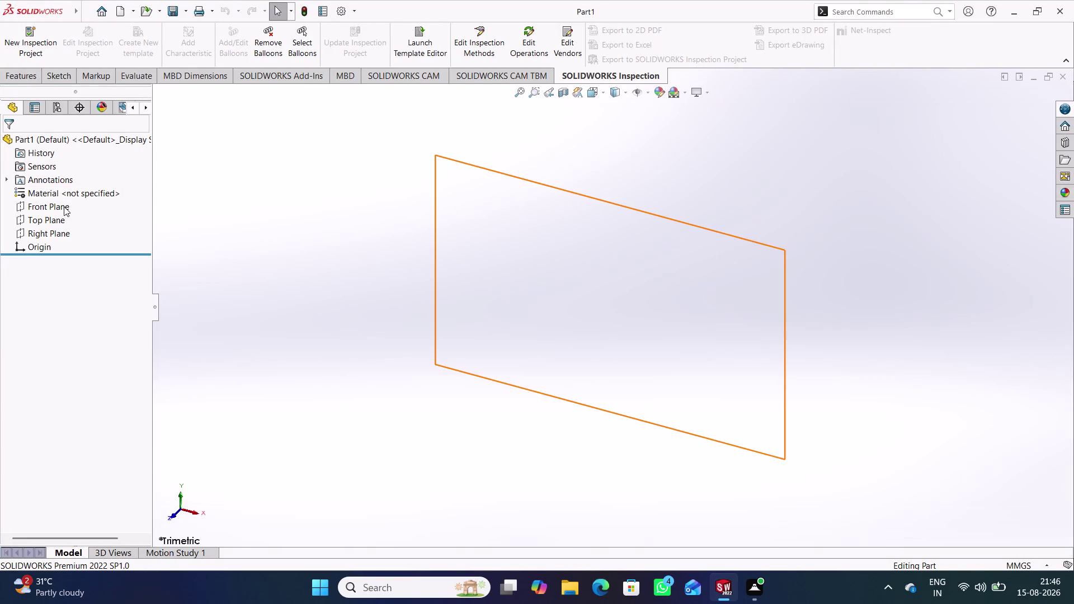
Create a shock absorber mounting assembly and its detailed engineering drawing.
Start a new sketch on the Front Plane with the Line tool ready.
click(63, 206)
click(54, 76)
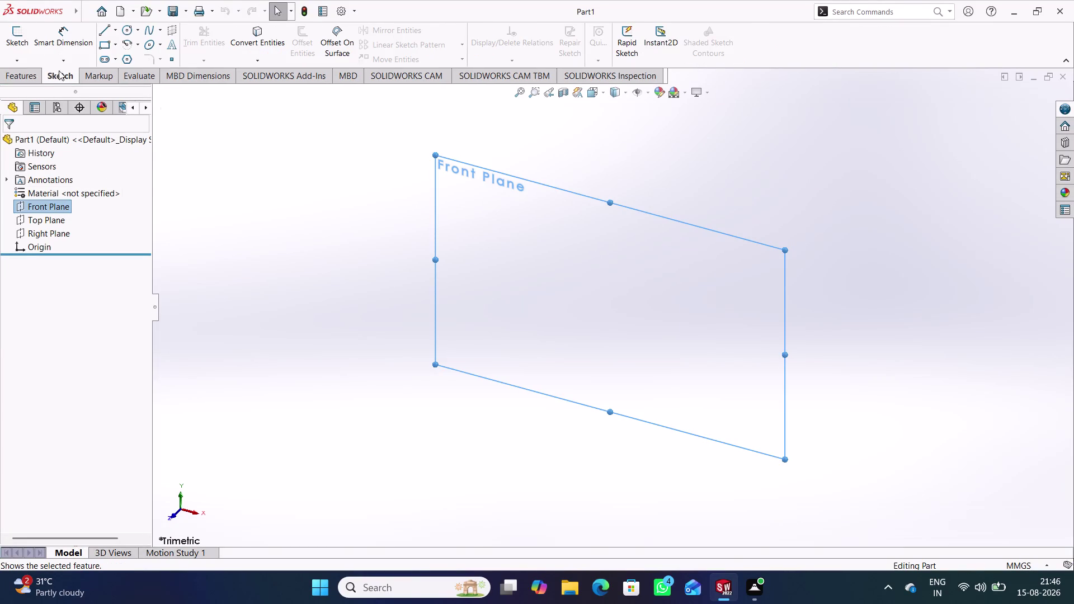
click(14, 44)
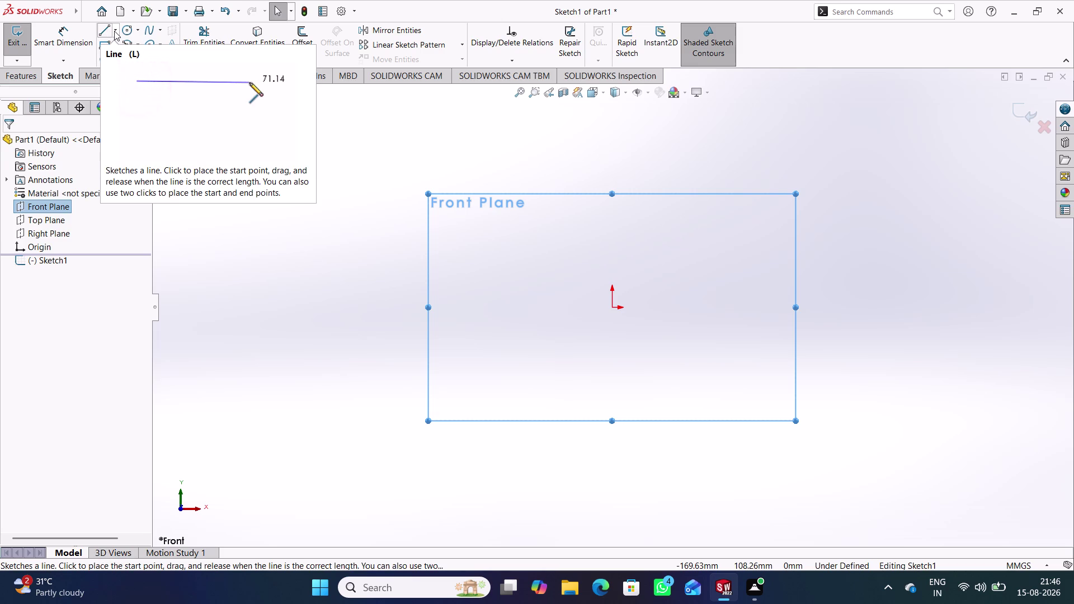
click(98, 35)
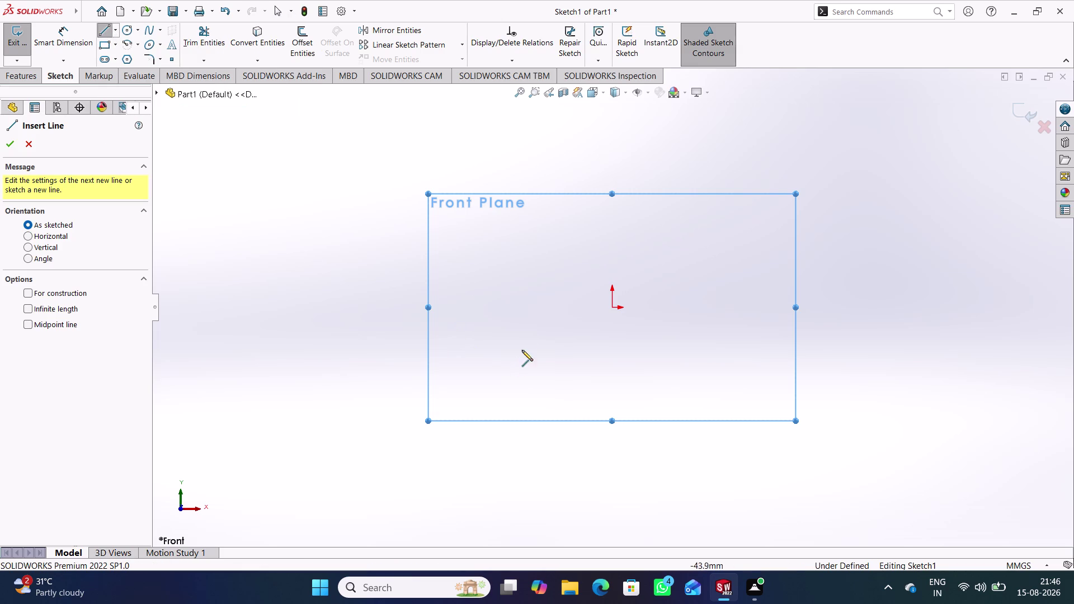
Draw the left arm top, the inner channel walls and base, and the right arm.
click(436, 301)
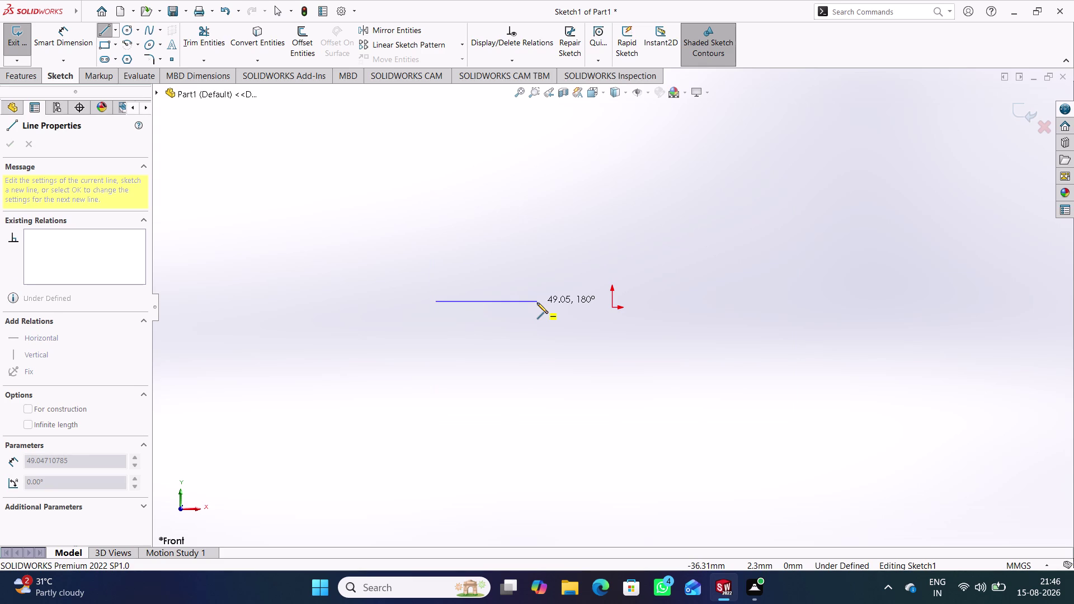
click(537, 303)
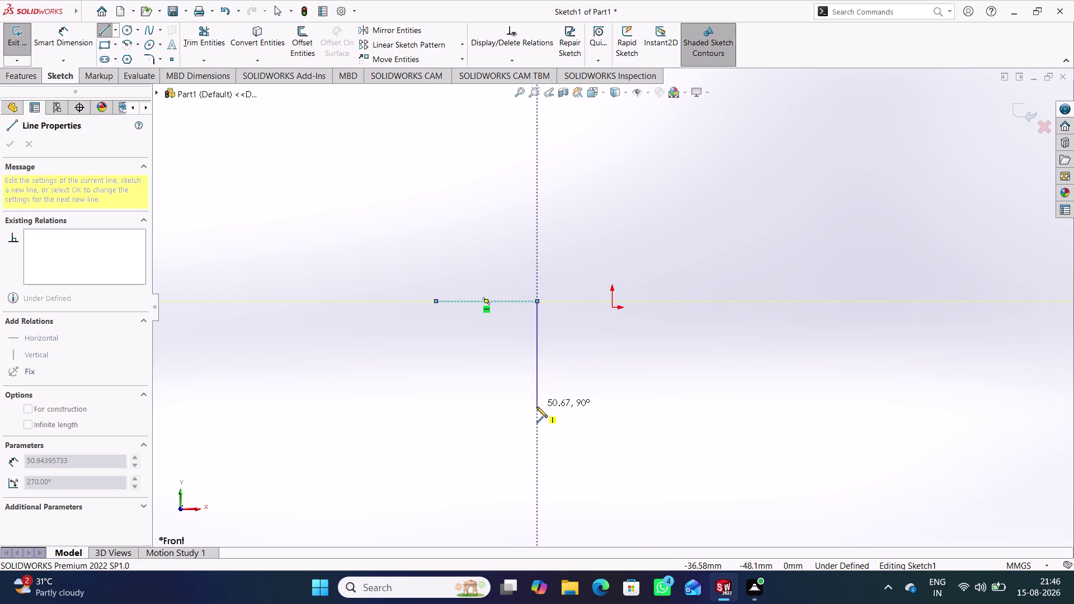
click(536, 407)
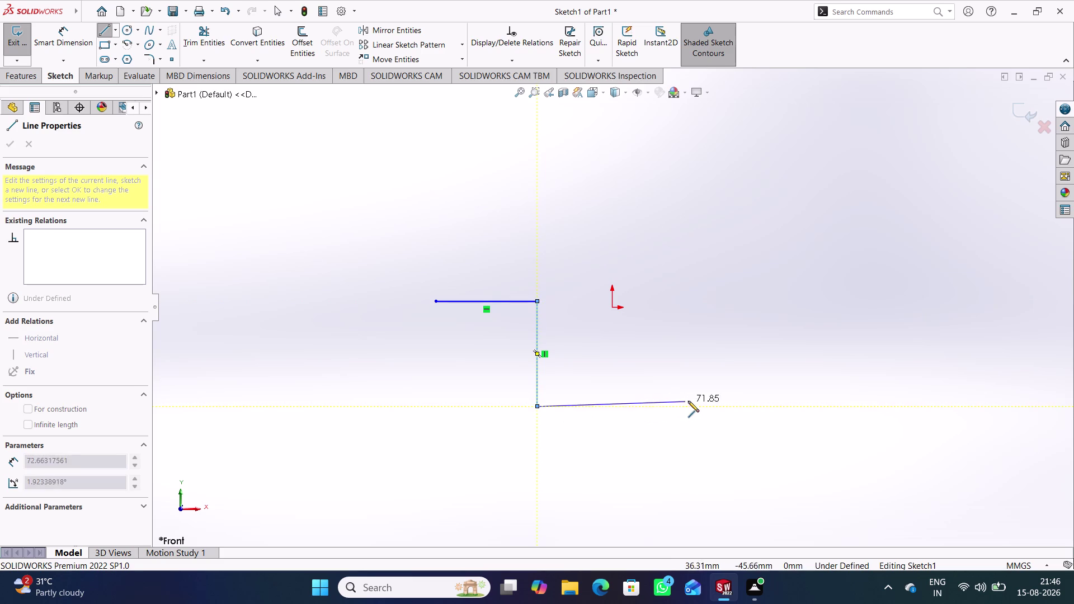
click(694, 408)
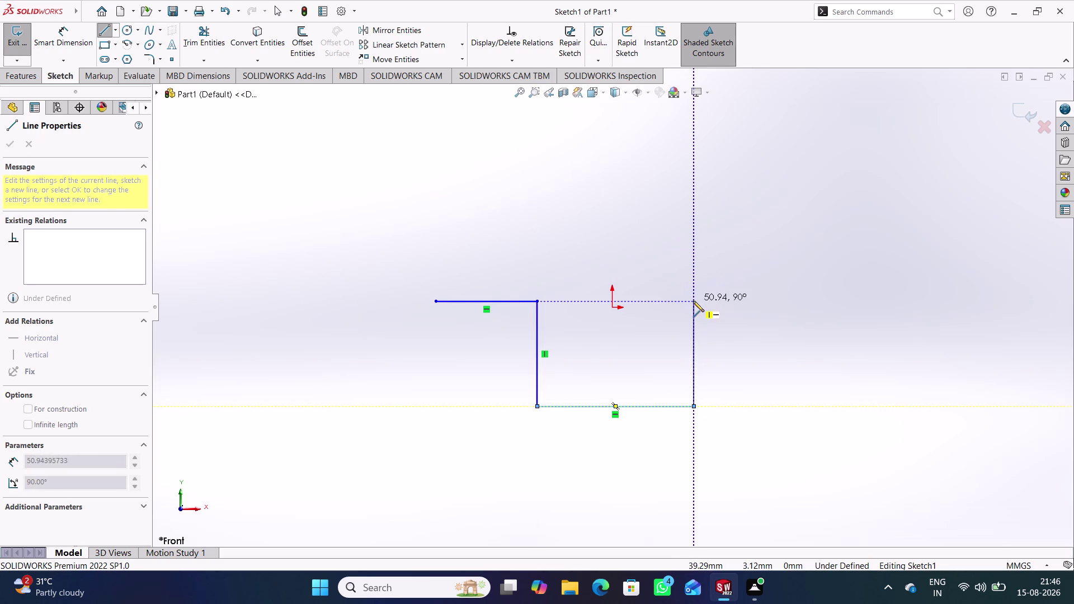
click(694, 301)
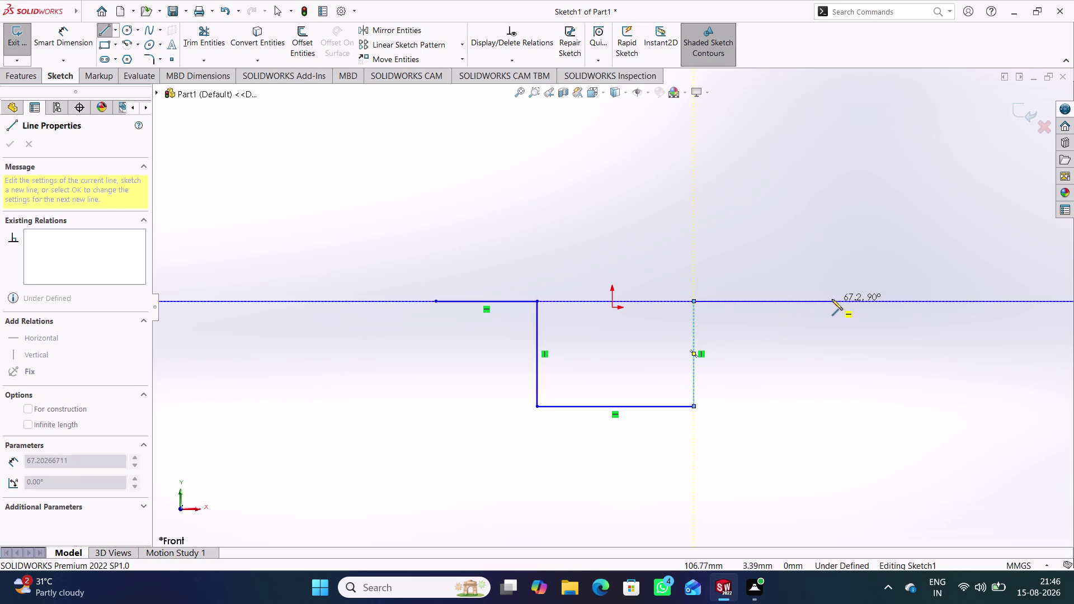
click(816, 298)
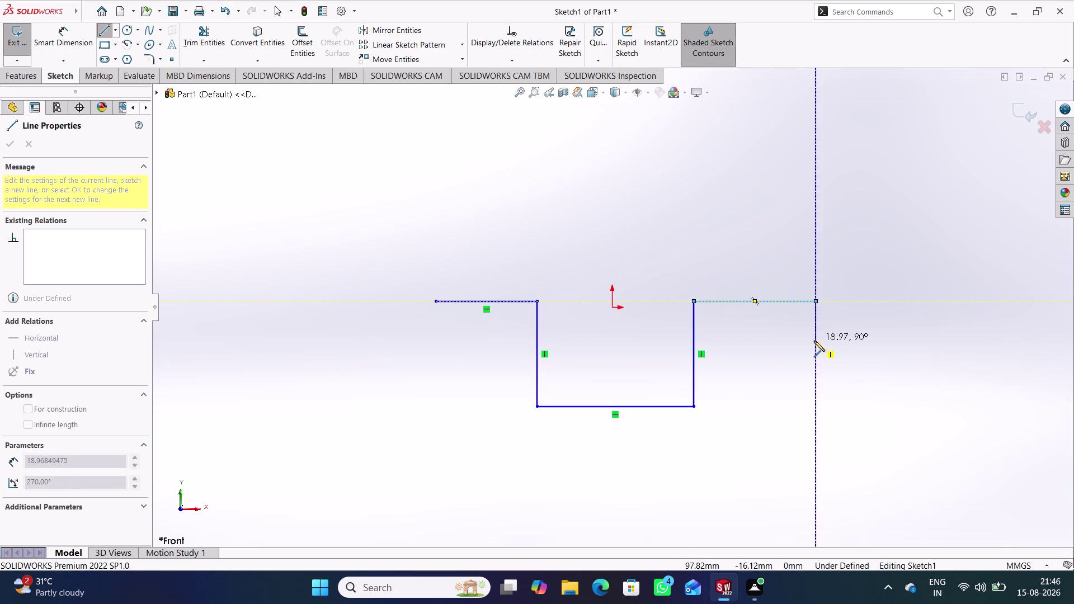
click(815, 330)
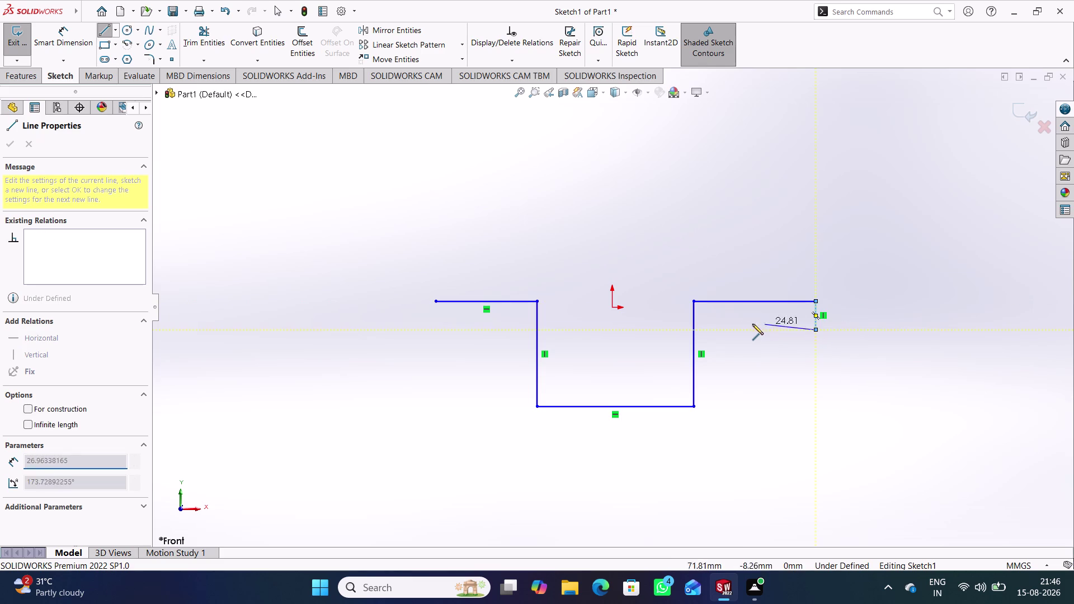
click(728, 328)
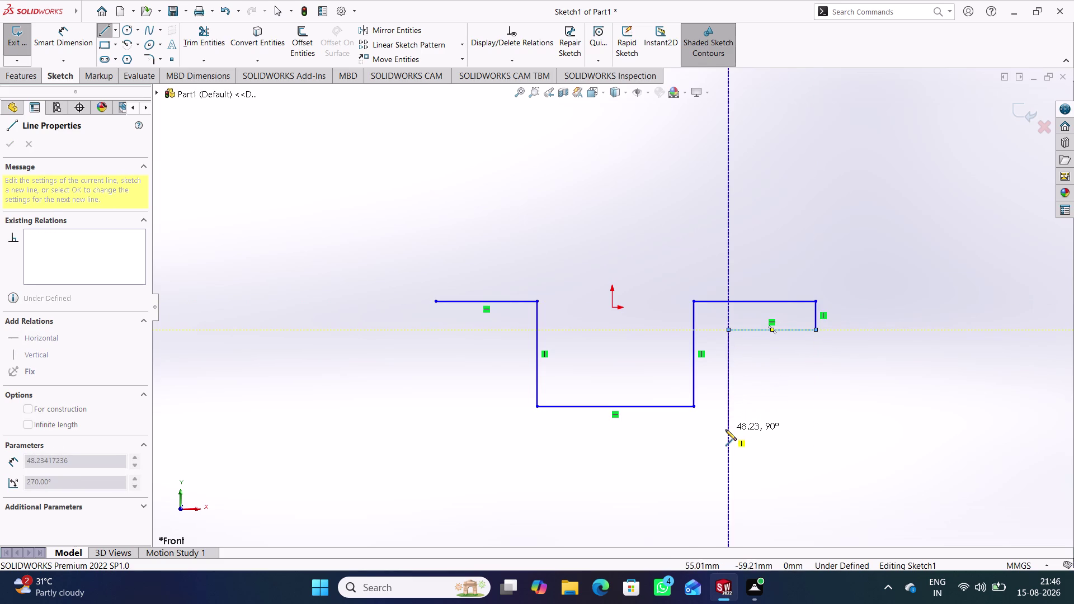
Draw the outer walls, outer base and left arm underside, closing the outline and ending the line chain.
click(726, 430)
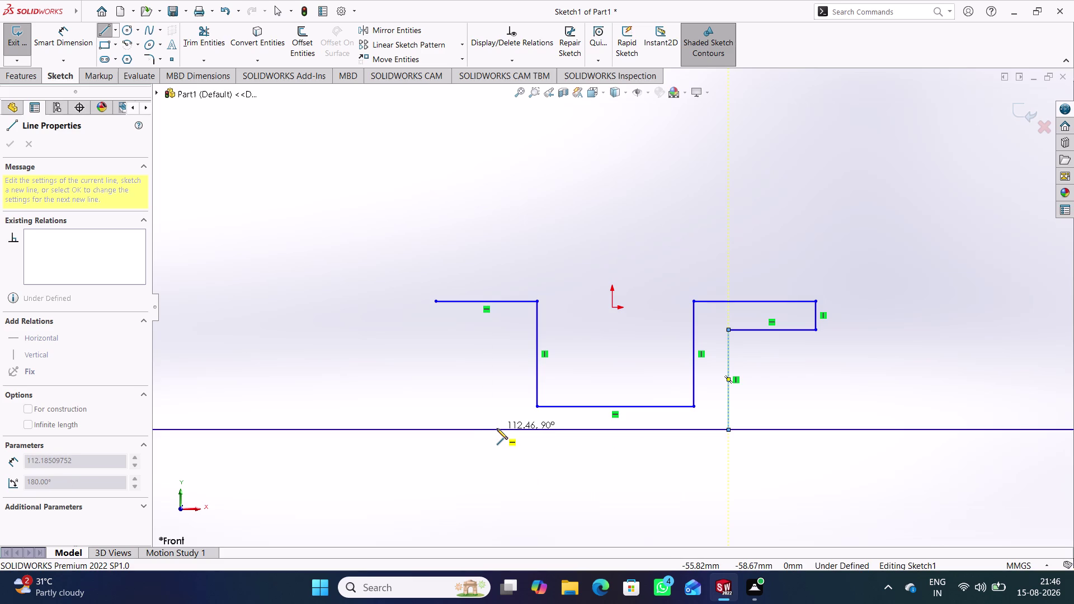
click(502, 428)
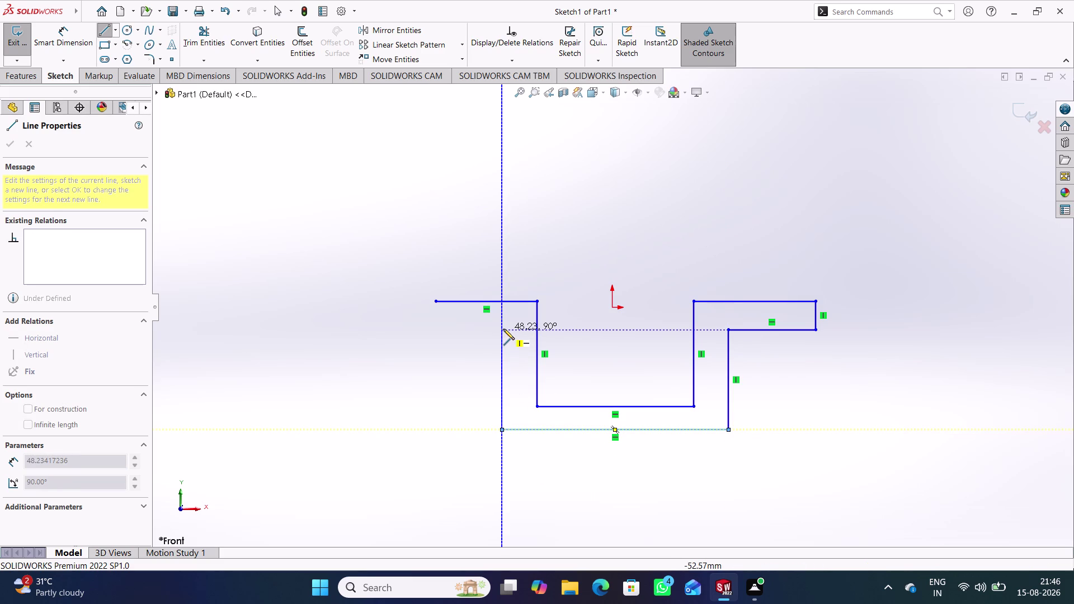
click(503, 329)
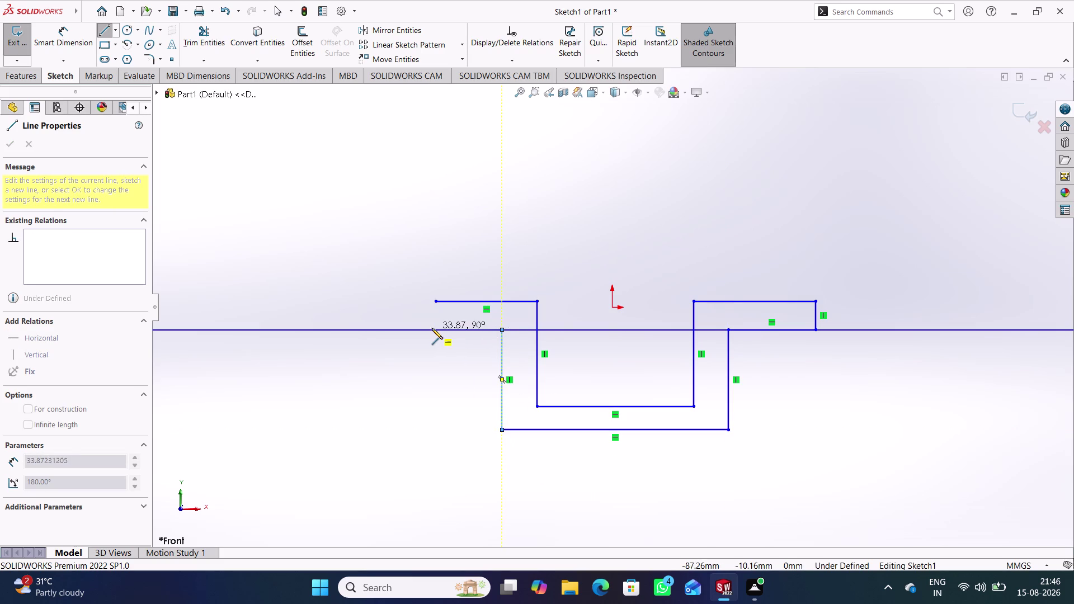
click(436, 329)
click(435, 304)
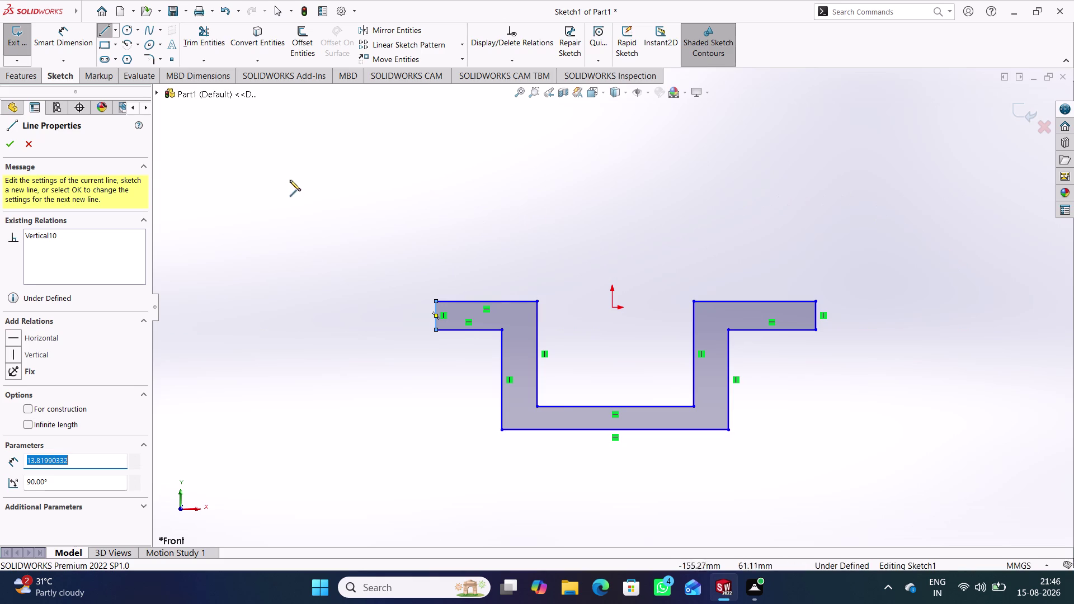
right_click(297, 153)
click(334, 161)
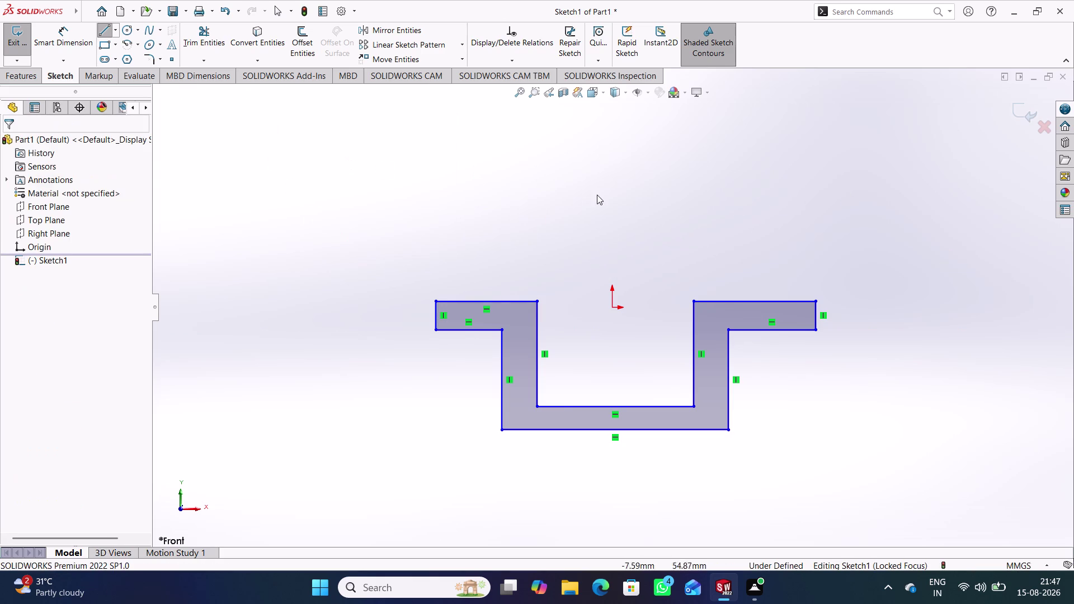
click(597, 194)
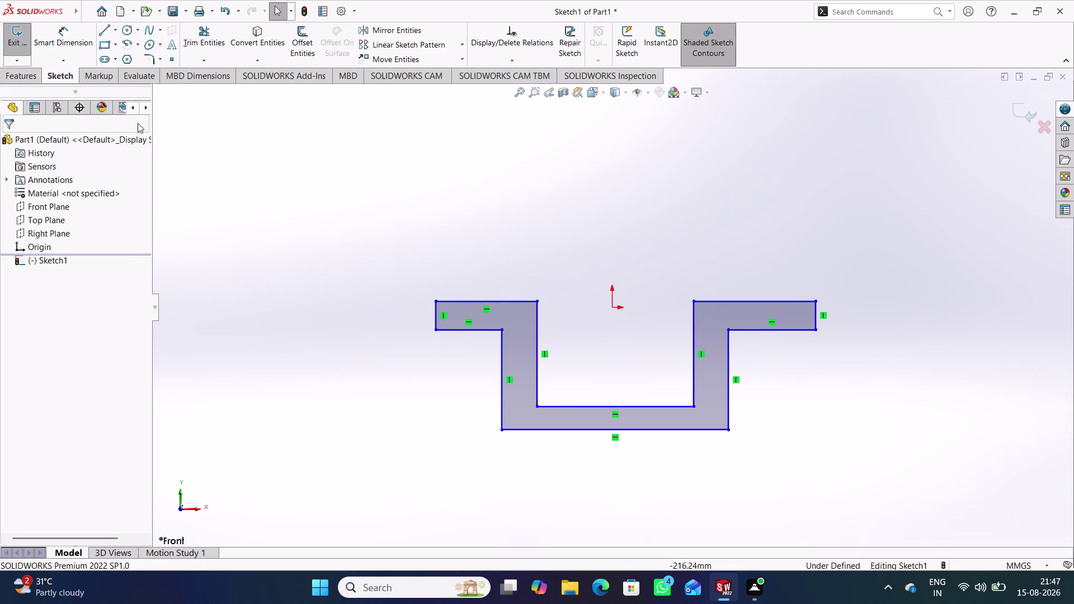
Draw a vertical construction centerline from the origin down past the base.
click(118, 28)
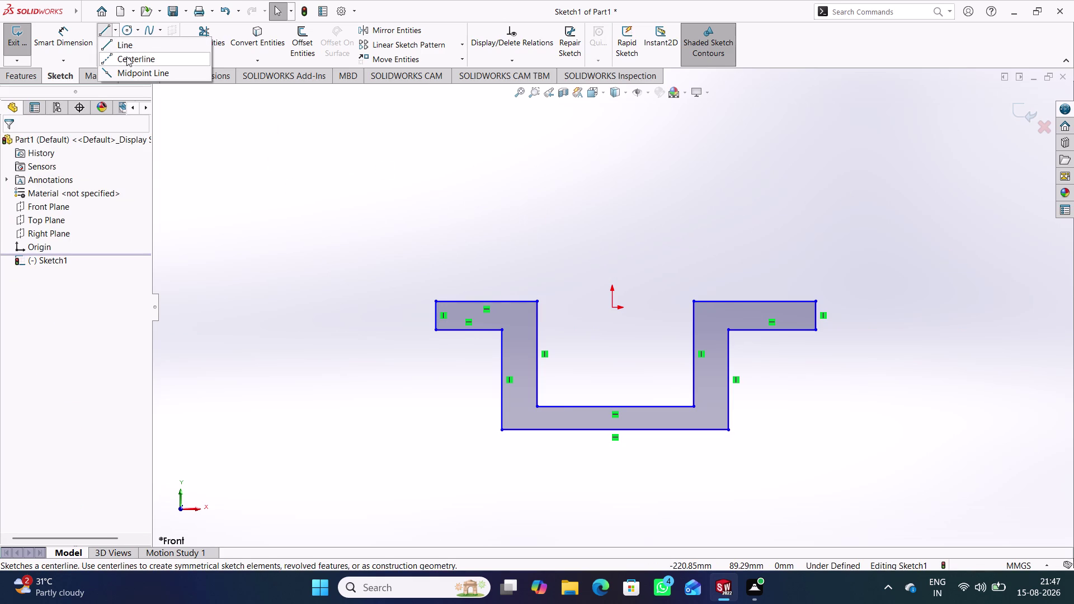
click(126, 57)
click(613, 308)
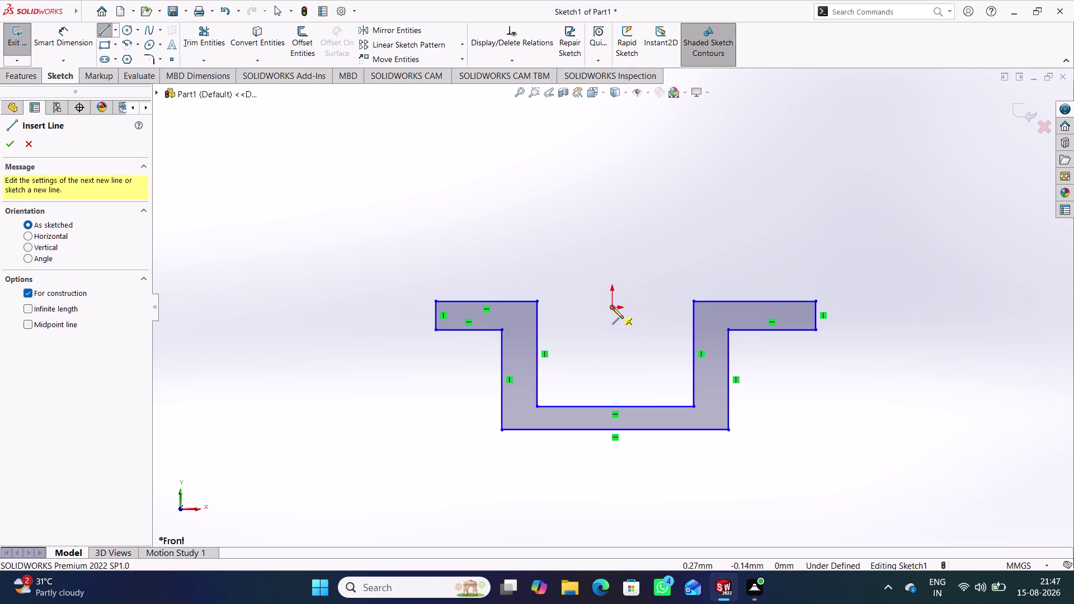
click(614, 507)
right_click(465, 175)
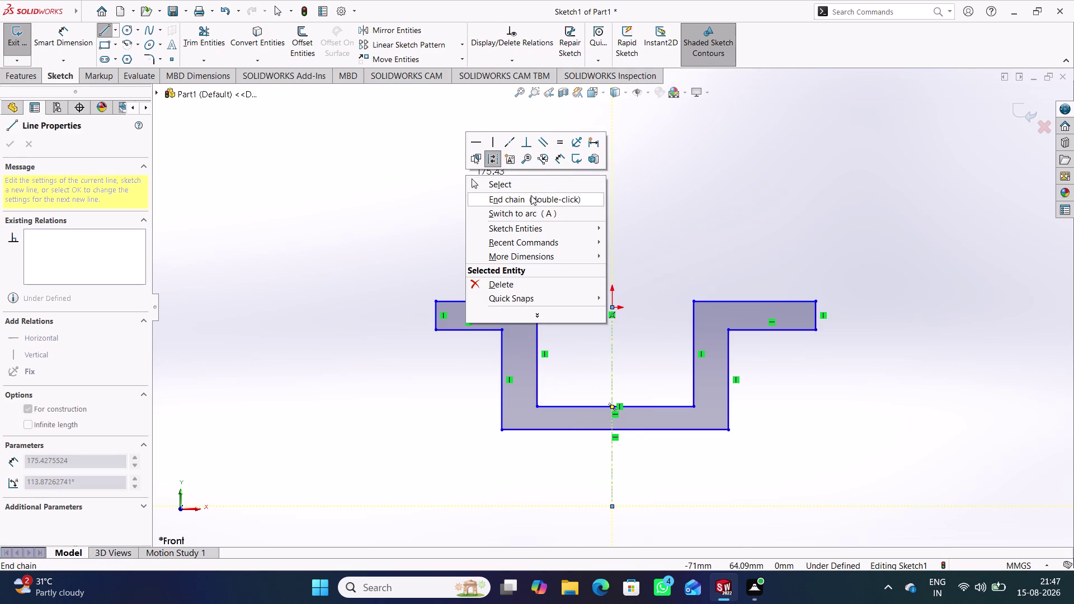
click(528, 189)
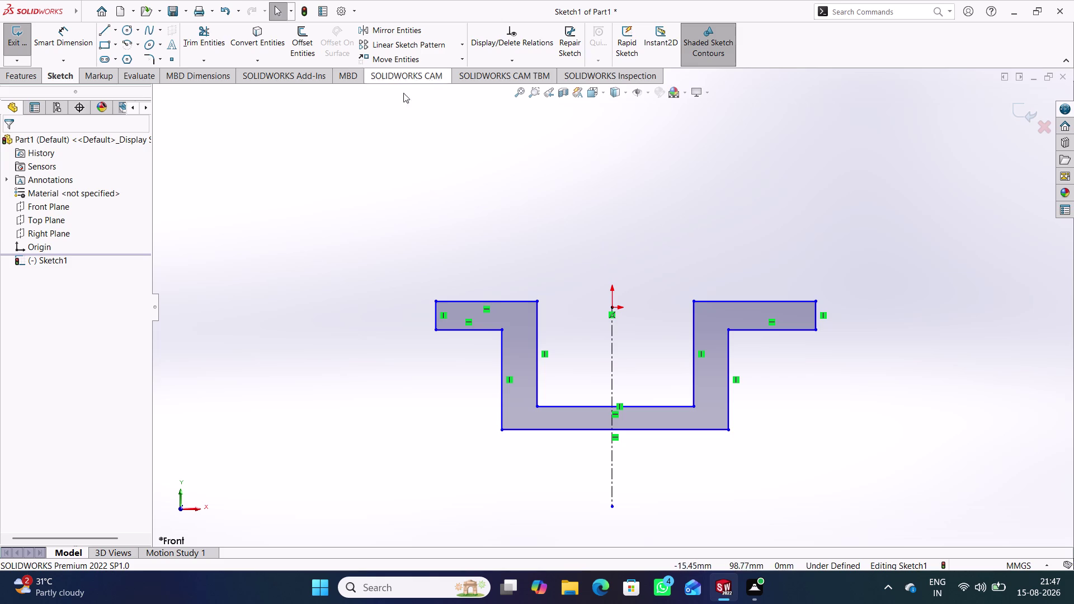
right_drag(377, 382, 400, 218)
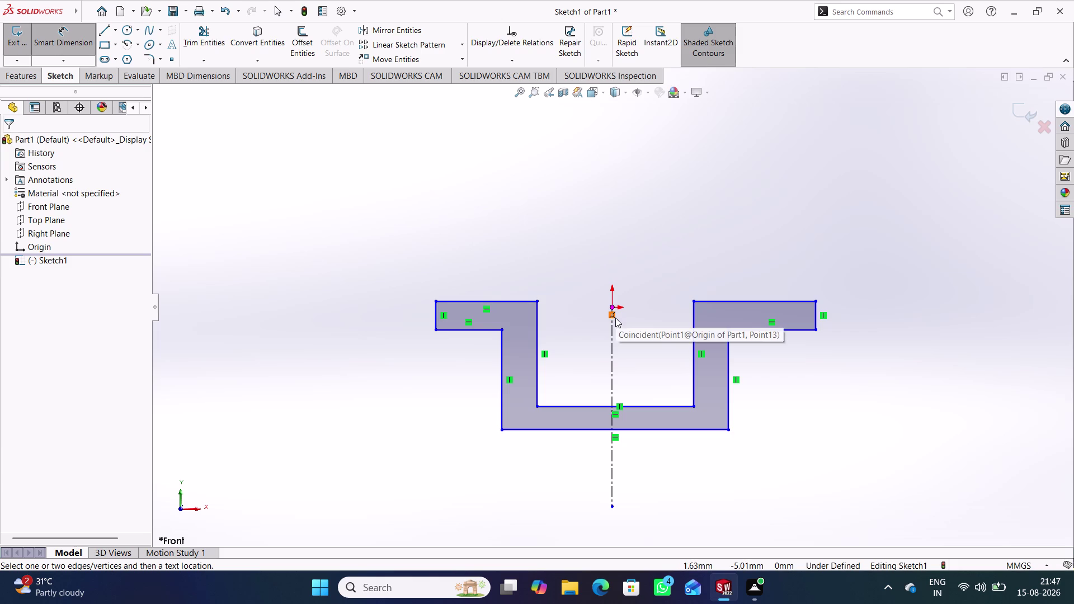
Dimension the overall profile height to 238 mm.
click(718, 433)
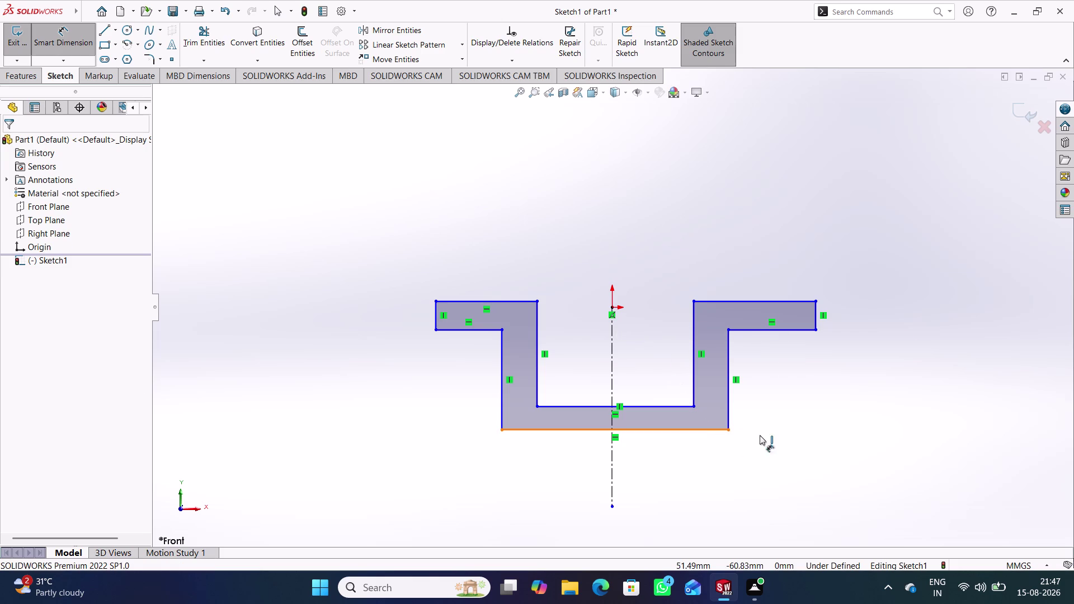
click(807, 302)
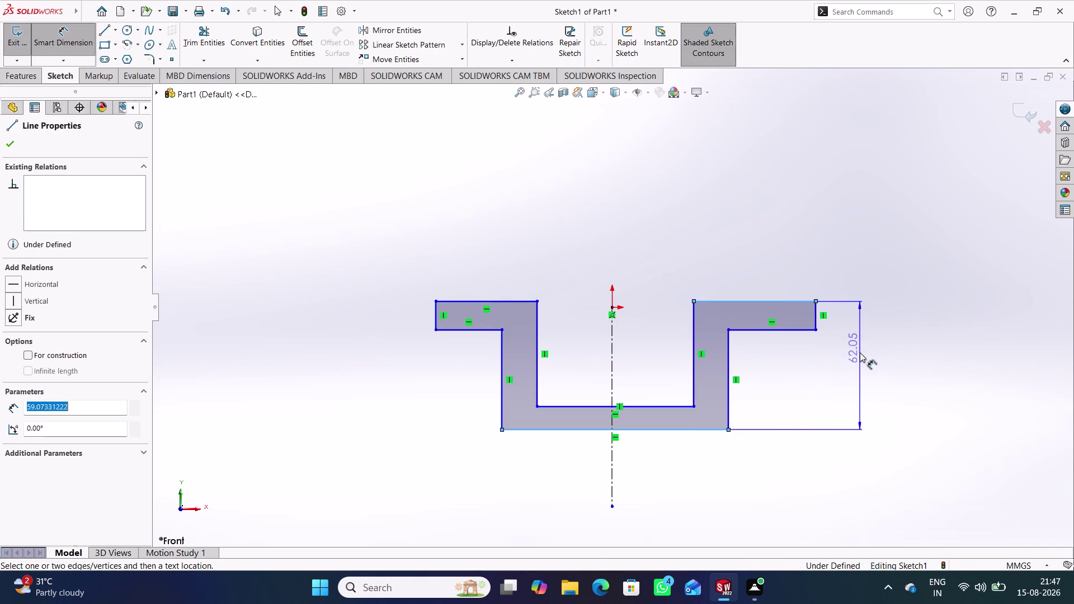
click(858, 353)
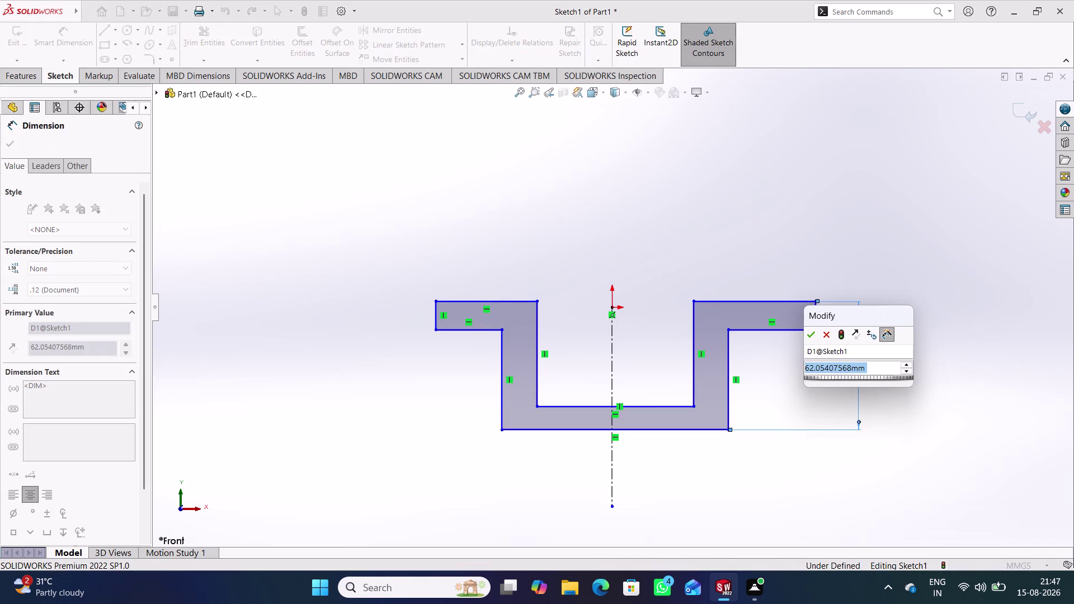
text(238)
key(Return)
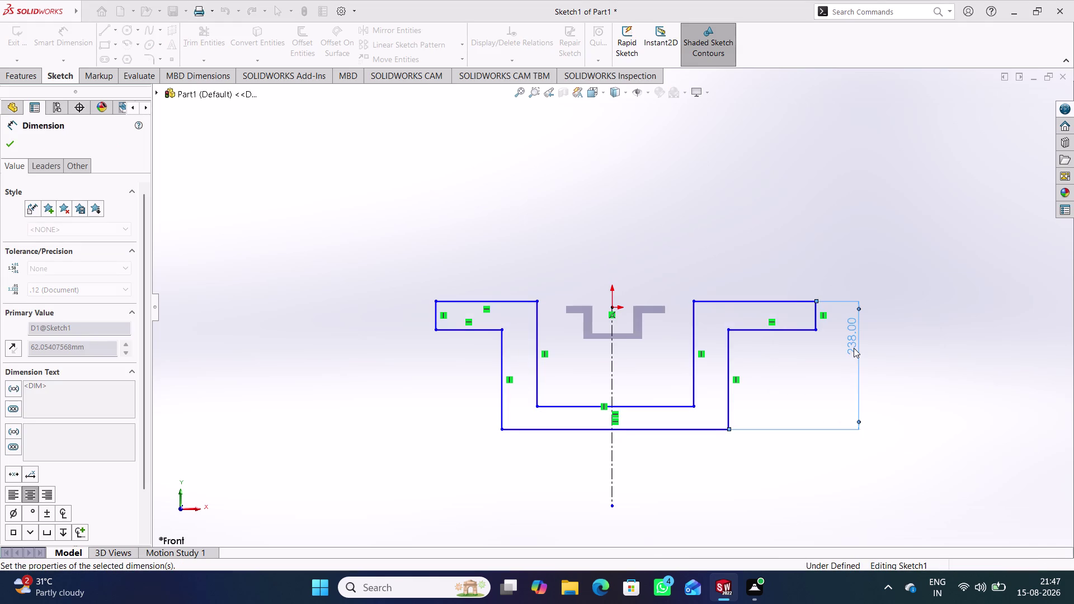
click(913, 394)
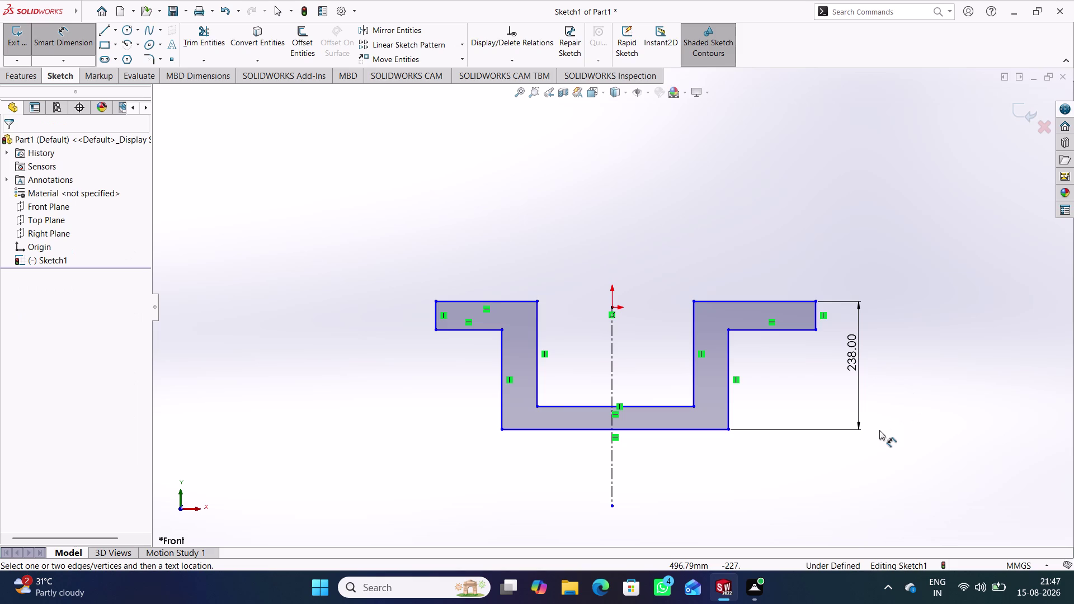
Set the inner channel width dimension to 375 mm.
click(580, 404)
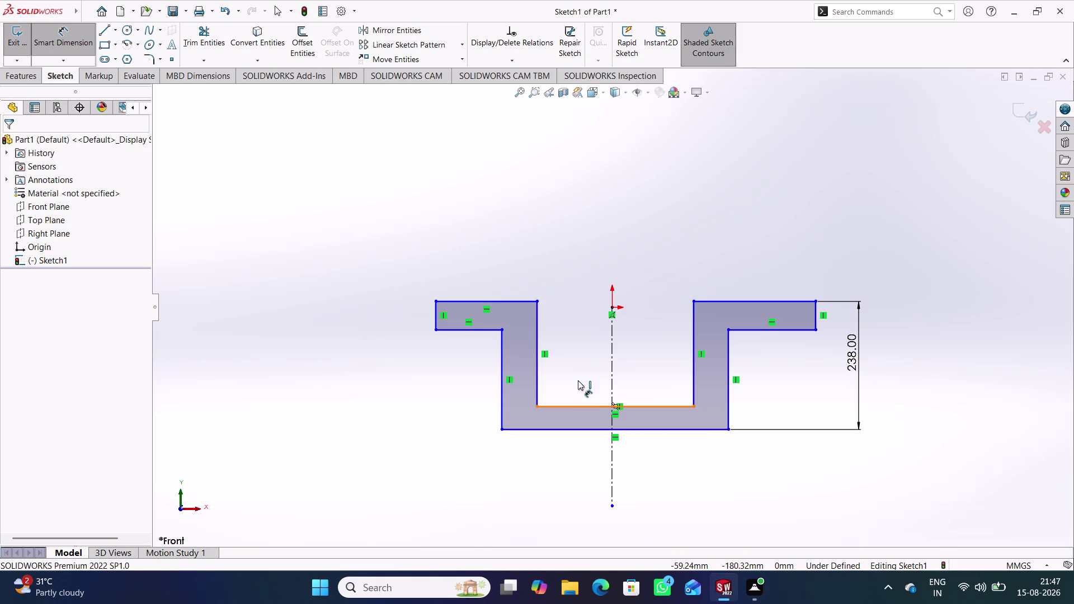
click(606, 232)
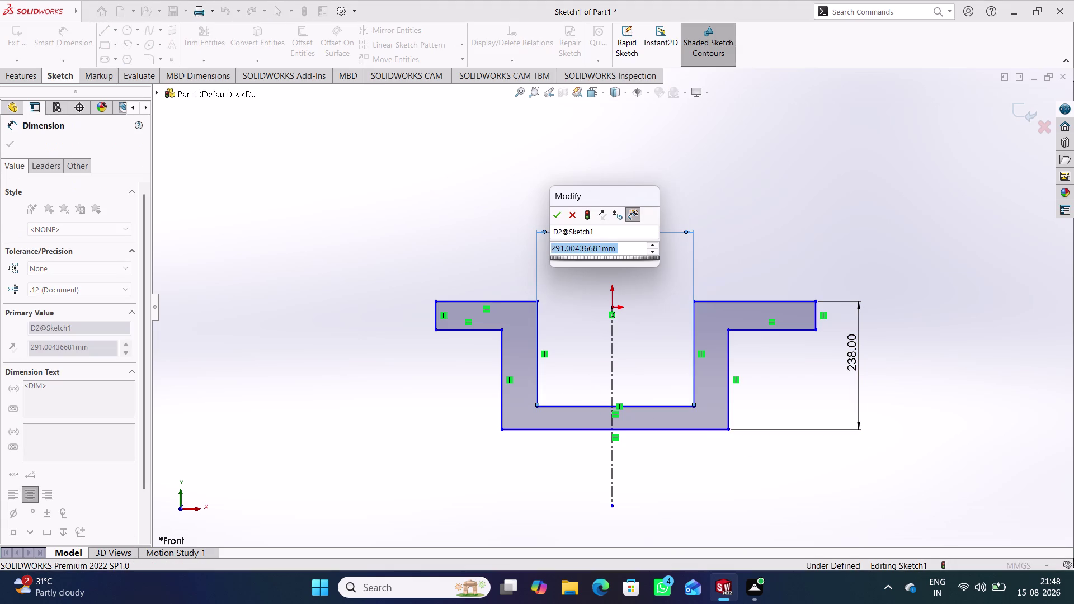
text(375)
key(Return)
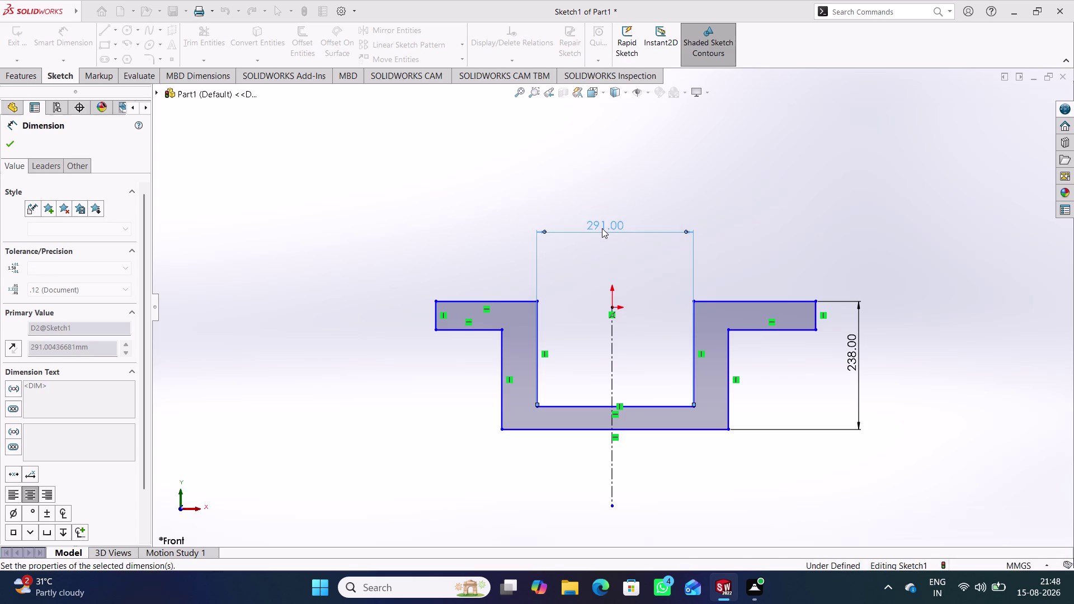
click(878, 223)
Drag the right outer wall outward to match the left wall.
right_drag(896, 259, 897, 132)
drag(727, 378, 761, 380)
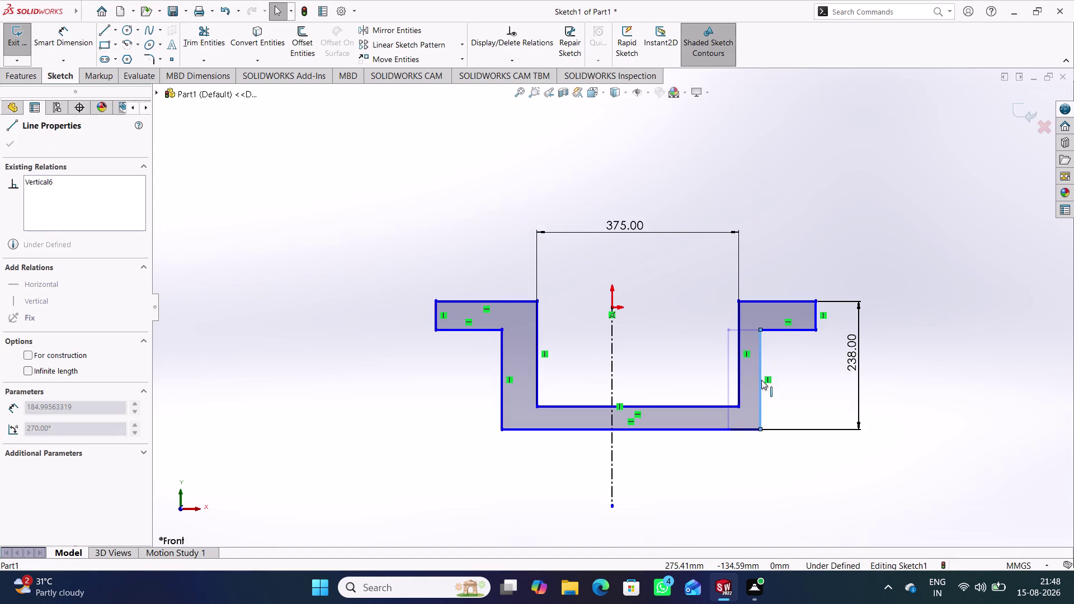
drag(761, 379, 772, 382)
click(959, 344)
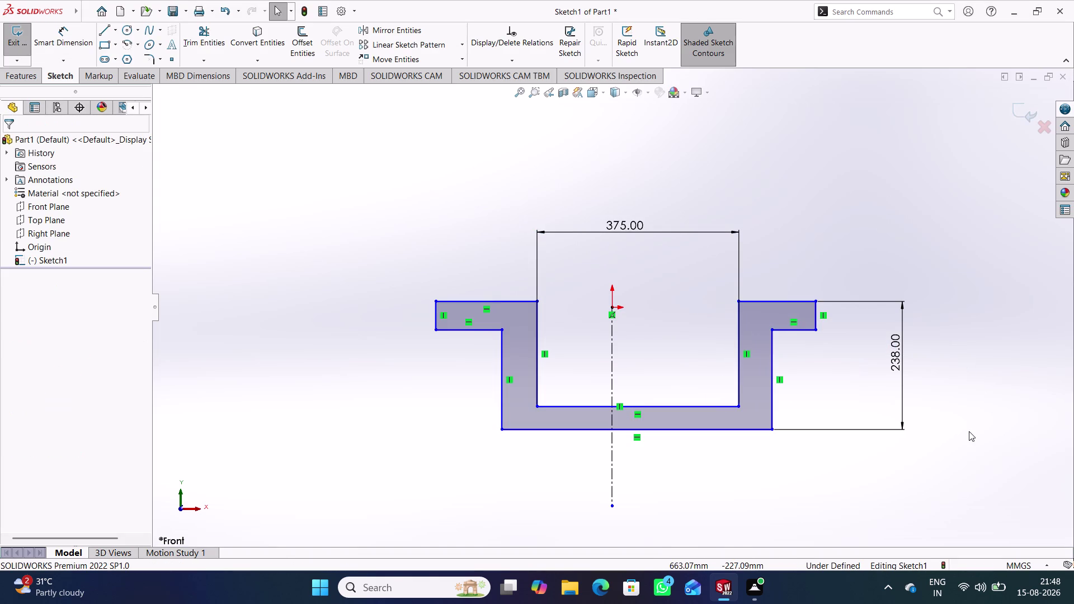
click(741, 369)
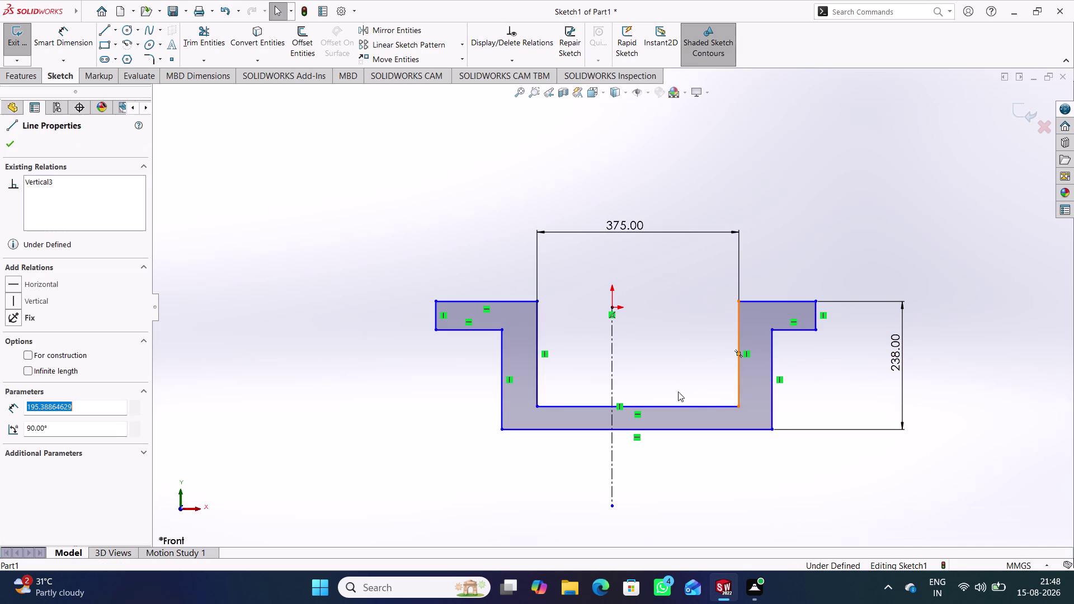
Make the two inner walls symmetric about the centerline.
click(612, 347)
click(539, 376)
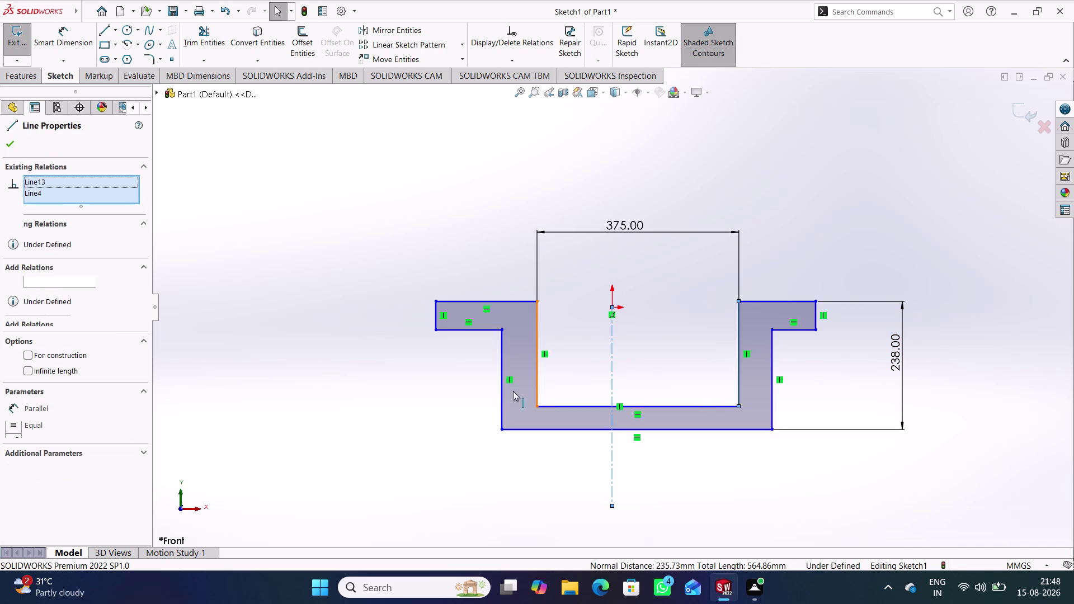
click(52, 436)
click(325, 349)
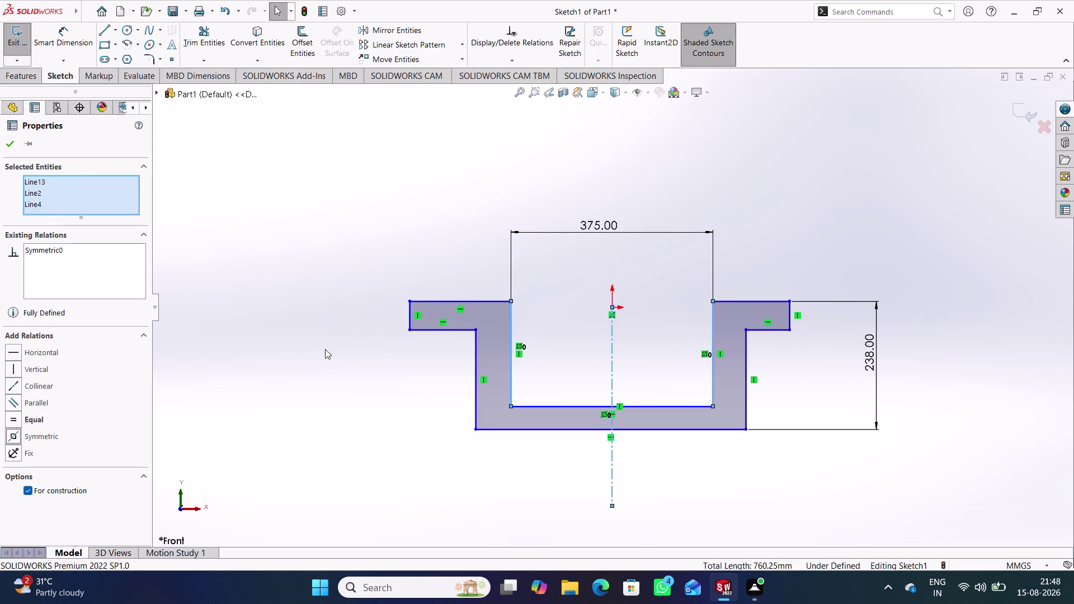
Make the two outer walls symmetric about the centerline.
click(473, 356)
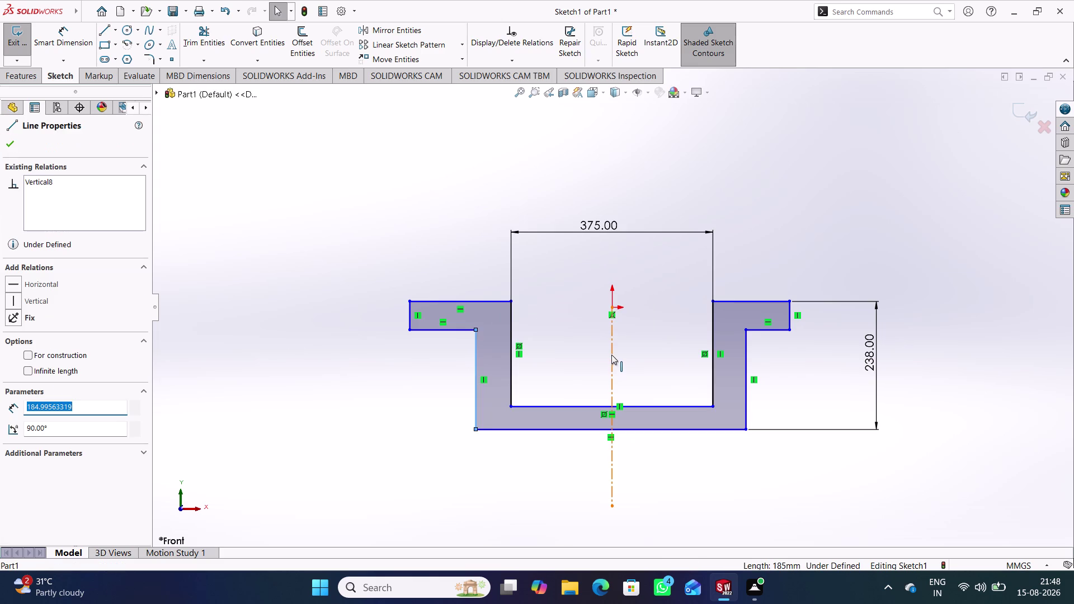
click(611, 355)
click(744, 371)
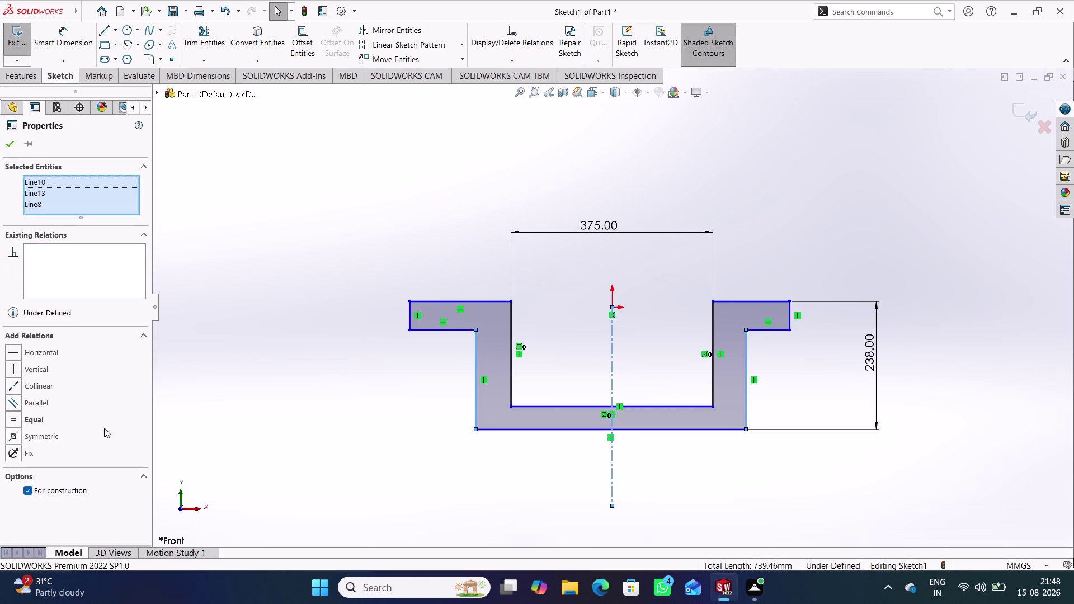
click(58, 437)
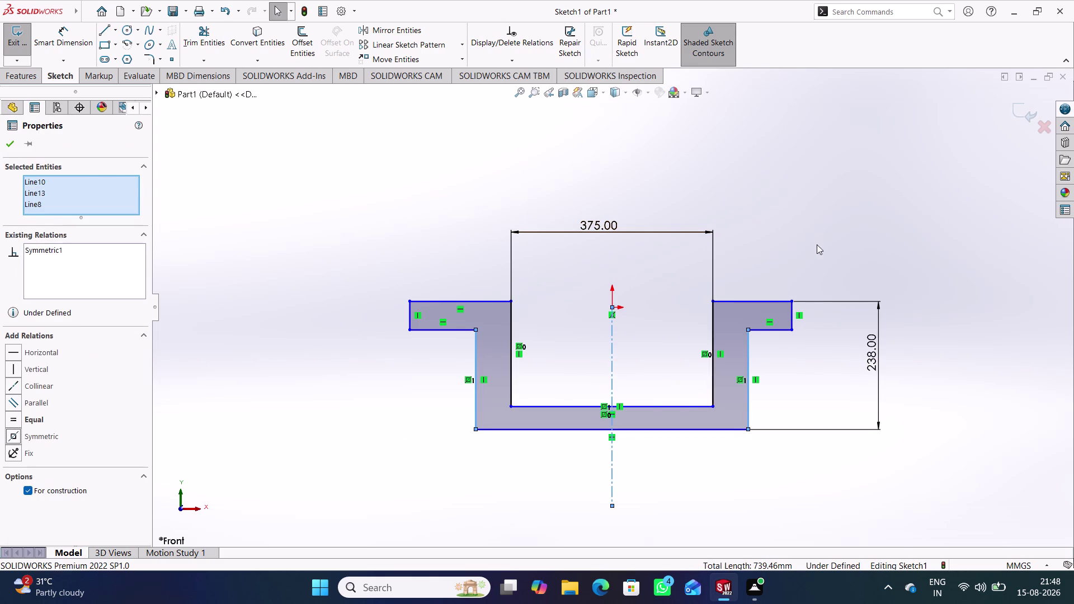
click(855, 238)
Make the two arm end lines symmetric about the centerline.
click(791, 308)
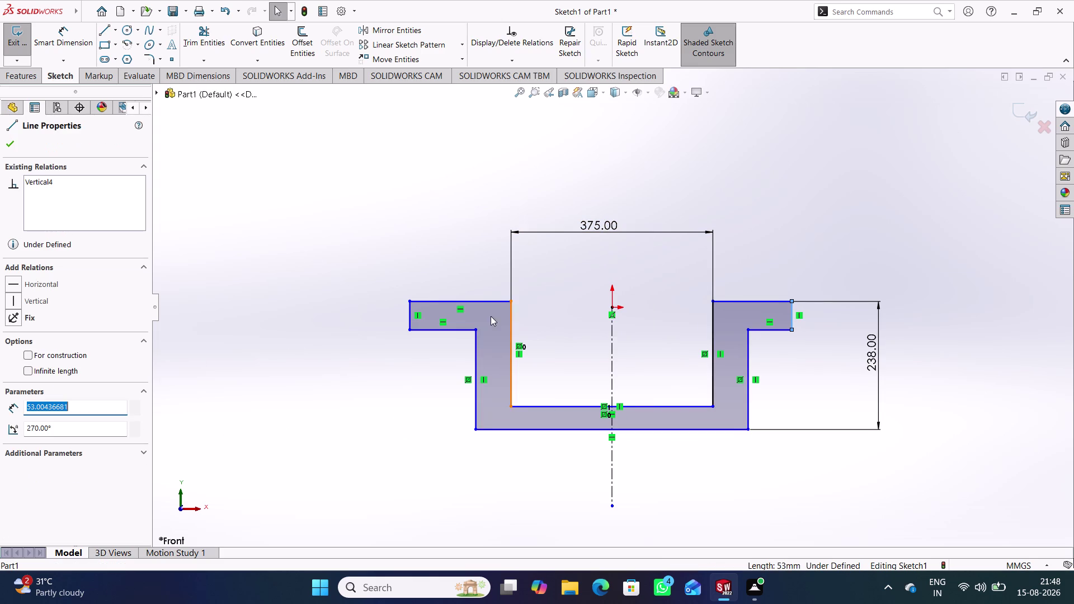
click(410, 314)
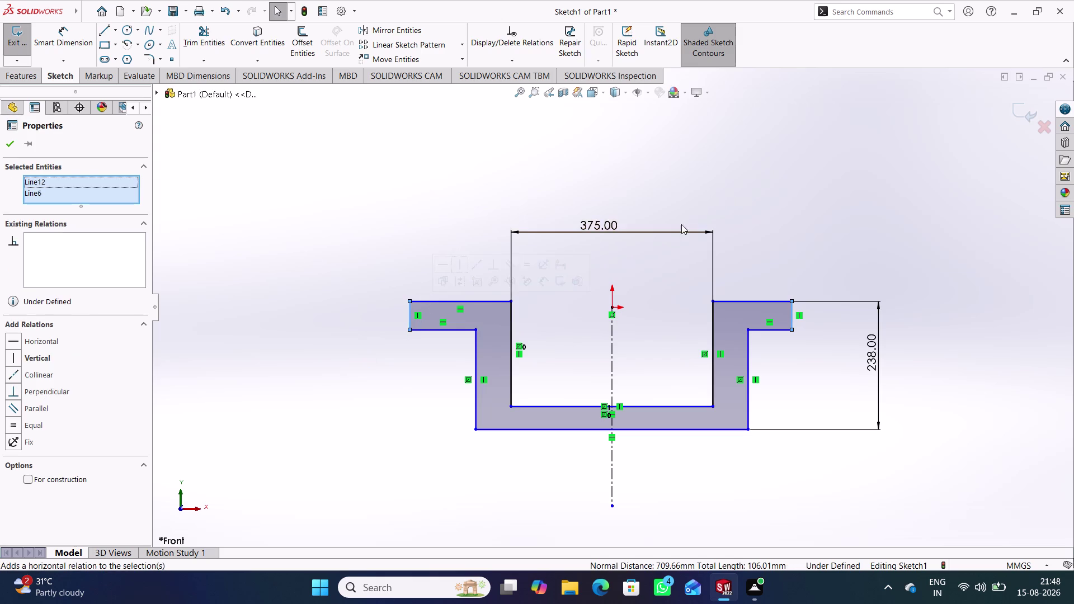
right_click(841, 172)
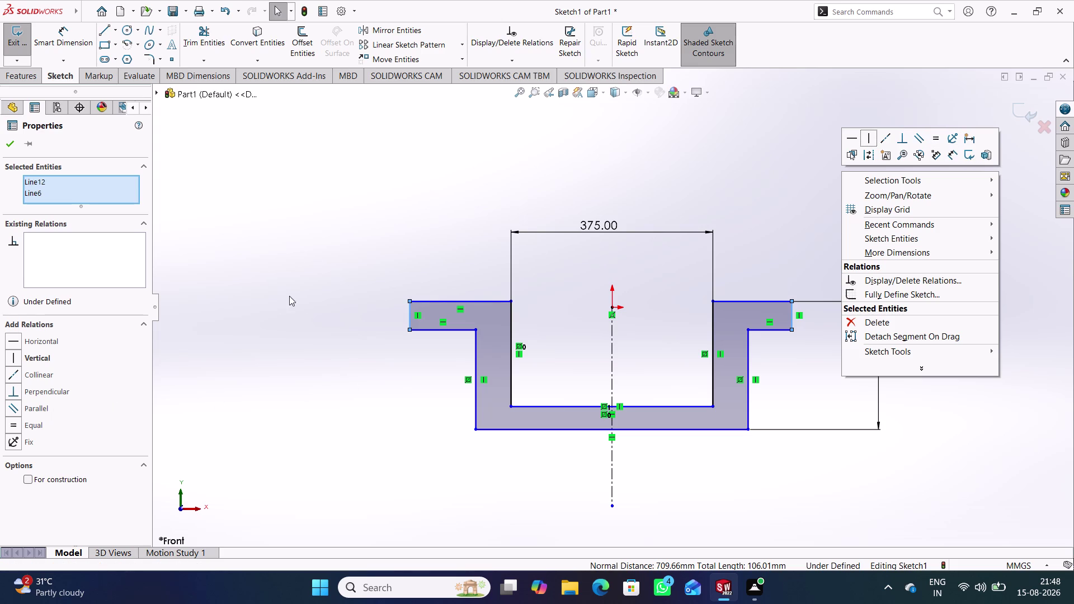
click(307, 296)
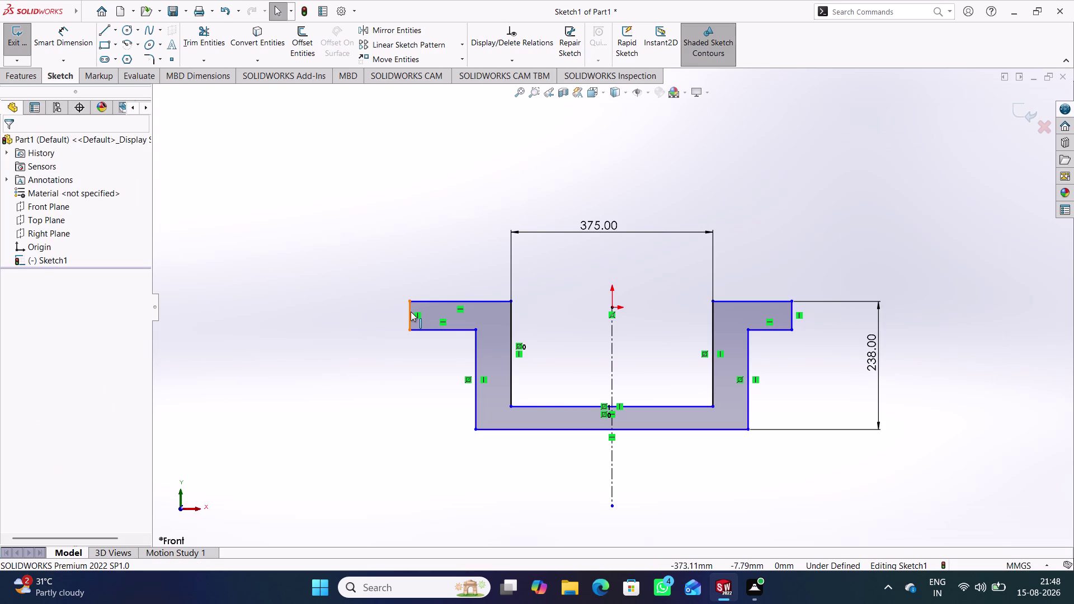
click(410, 312)
click(611, 330)
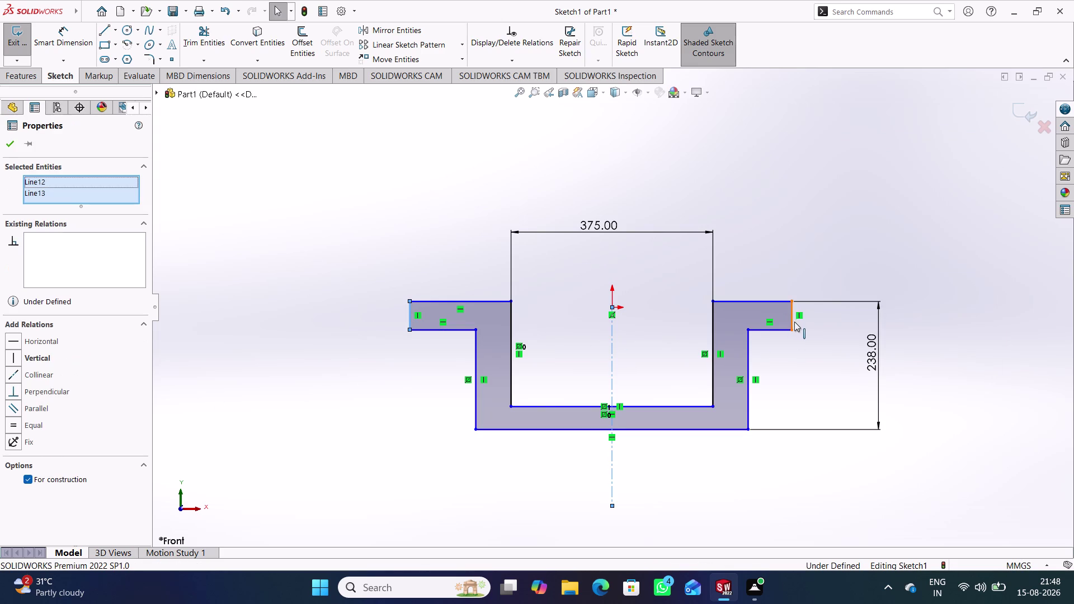
click(794, 323)
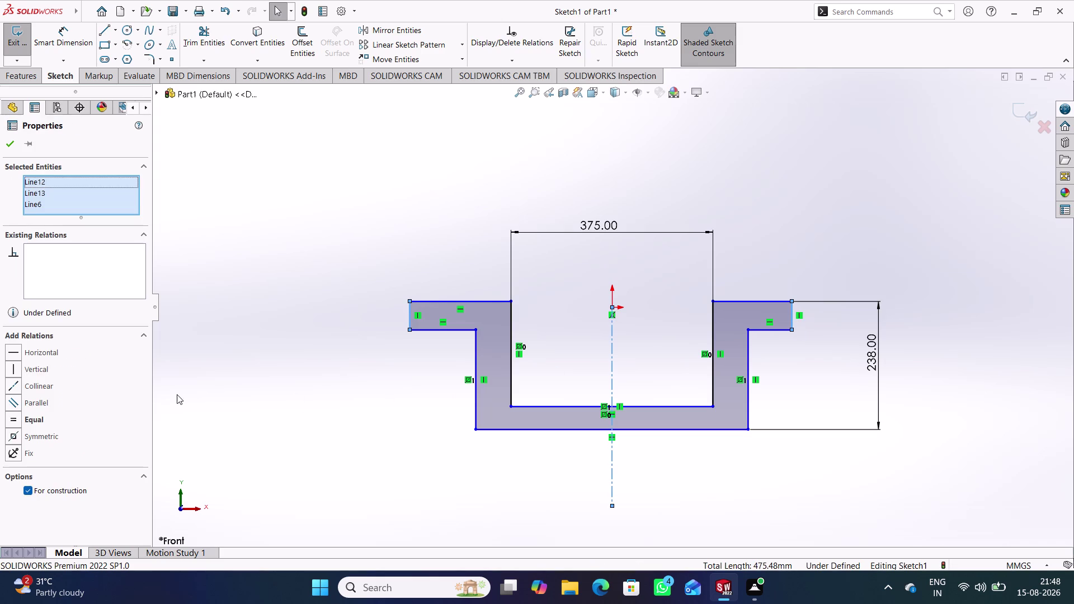
click(55, 436)
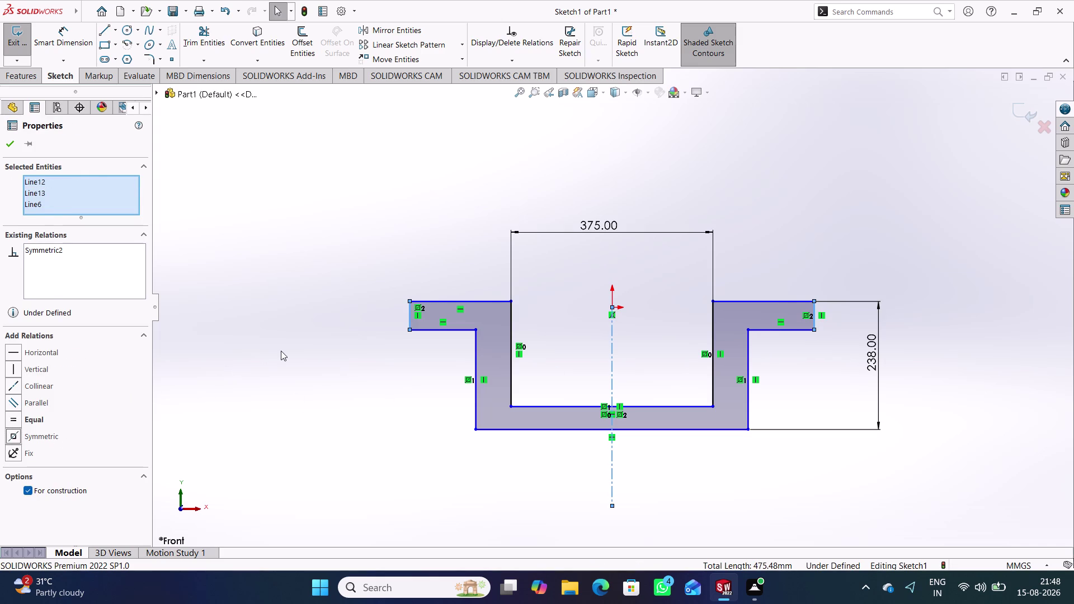
click(281, 351)
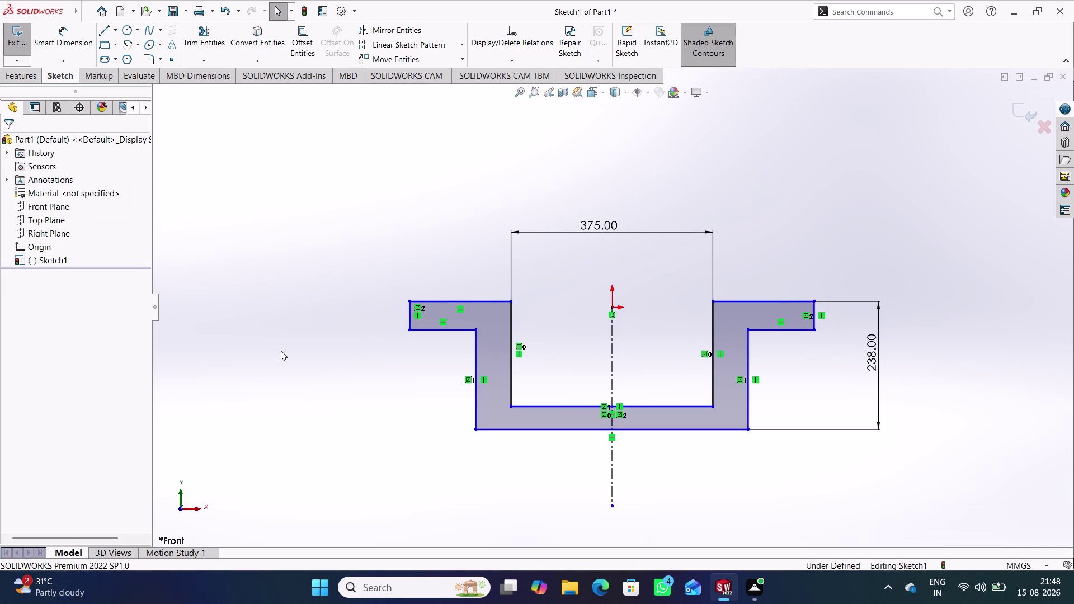
right_drag(352, 434, 364, 256)
click(409, 317)
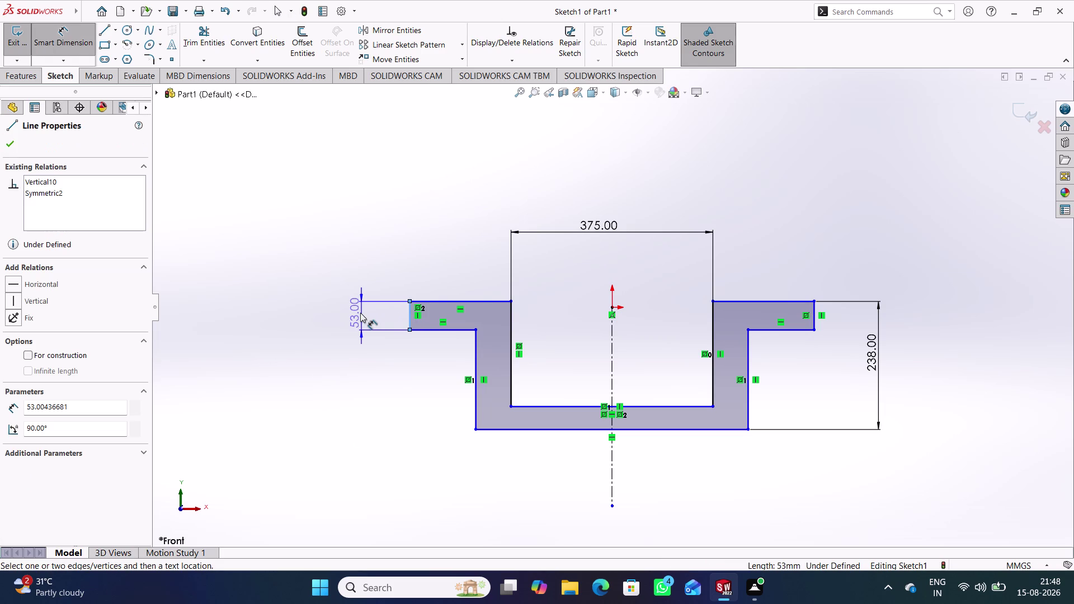
Dimension the left arm's end line to 30 mm.
click(360, 314)
text(30)
key(Return)
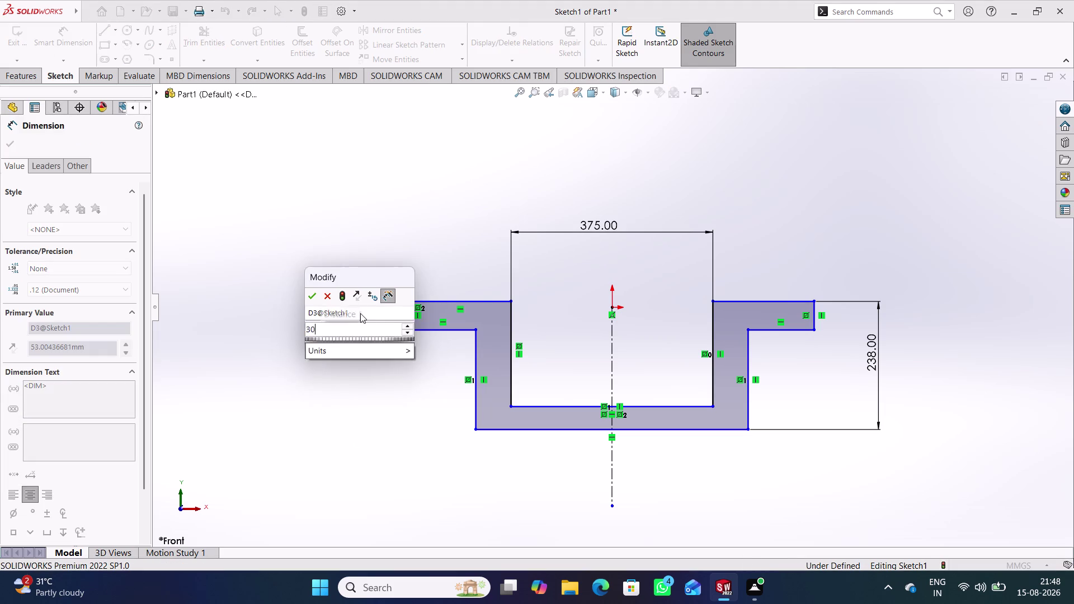
click(758, 476)
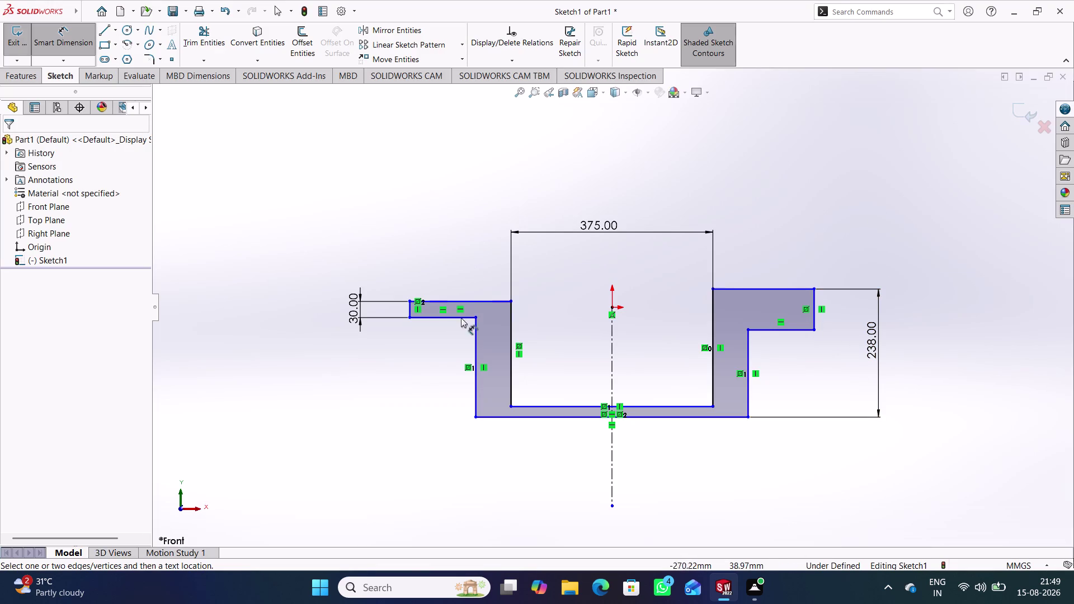
right_drag(421, 440, 453, 181)
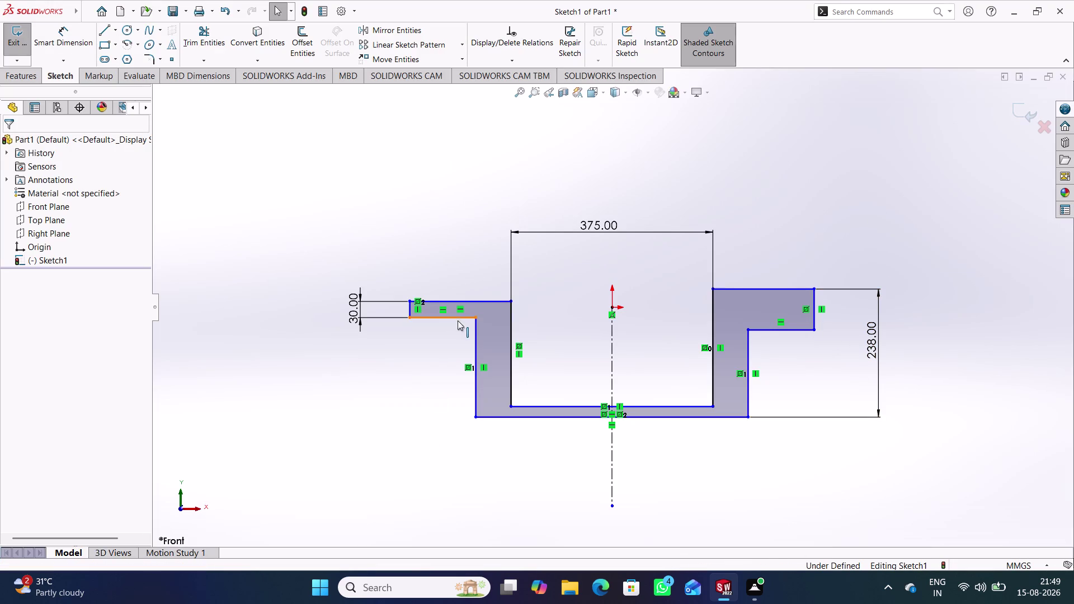
Align the left inner wall's top point horizontally with the origin.
drag(482, 302, 482, 239)
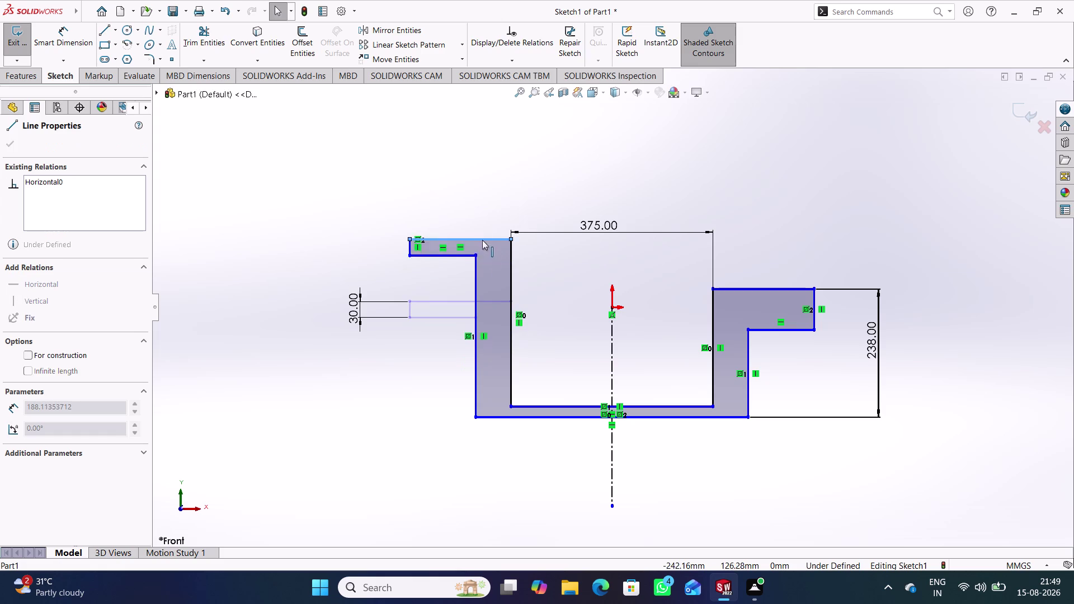
drag(481, 239, 495, 302)
click(466, 195)
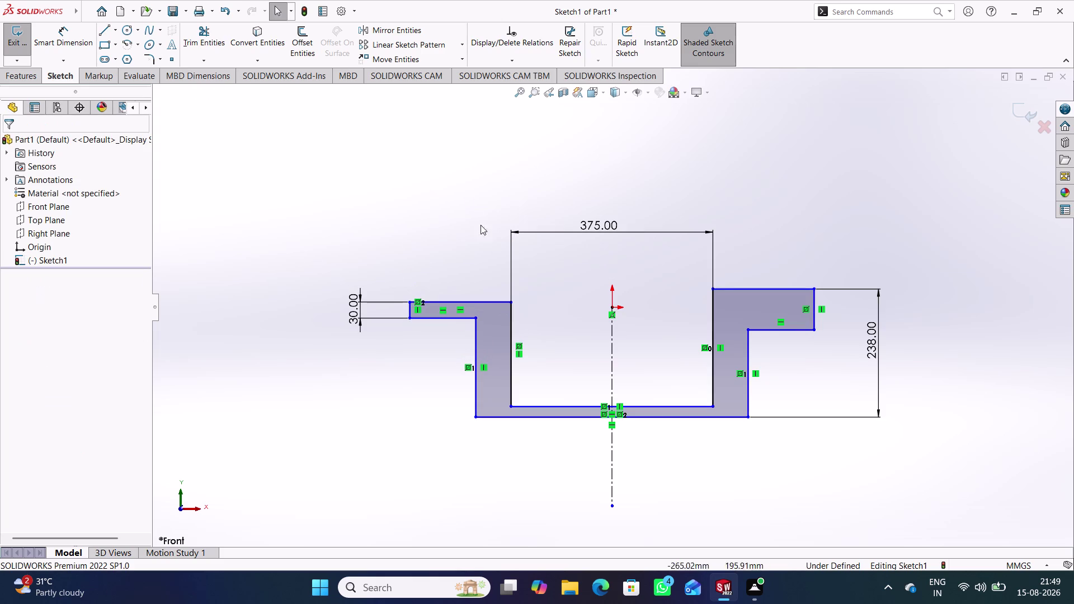
click(614, 307)
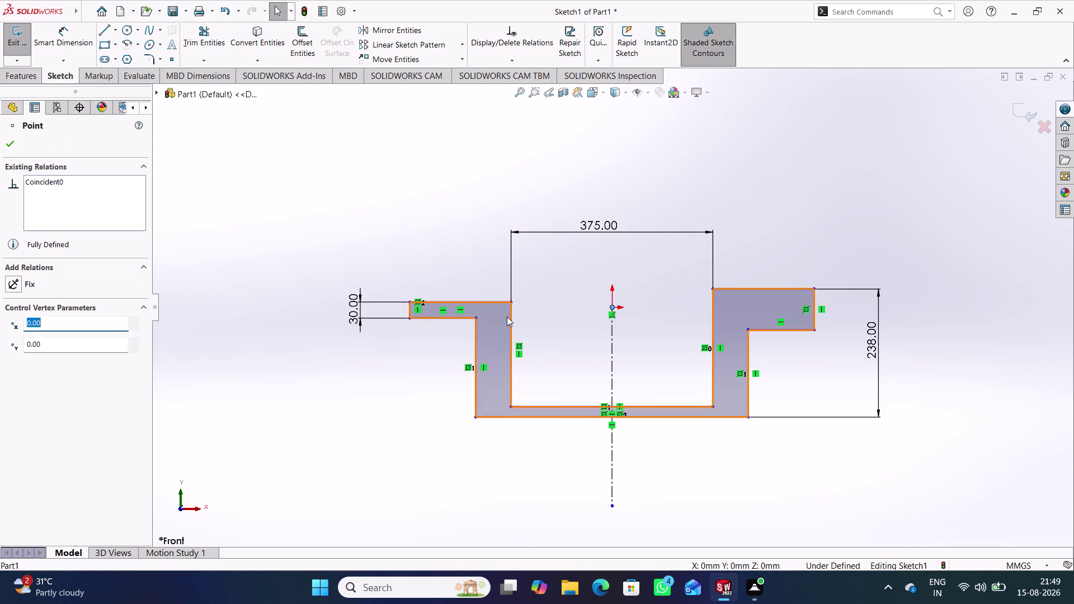
click(512, 302)
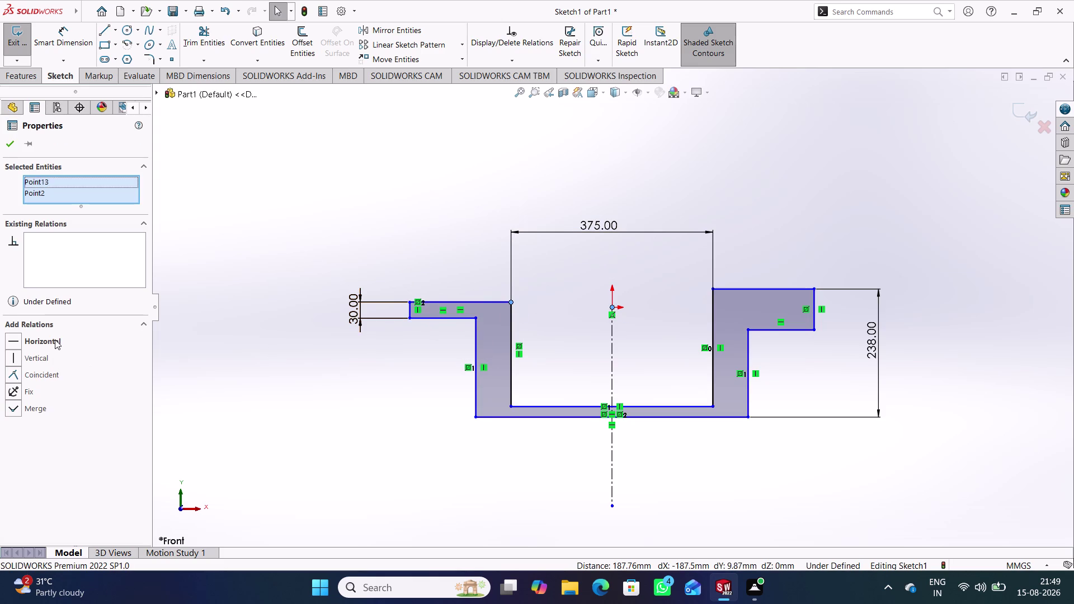
click(55, 338)
click(268, 356)
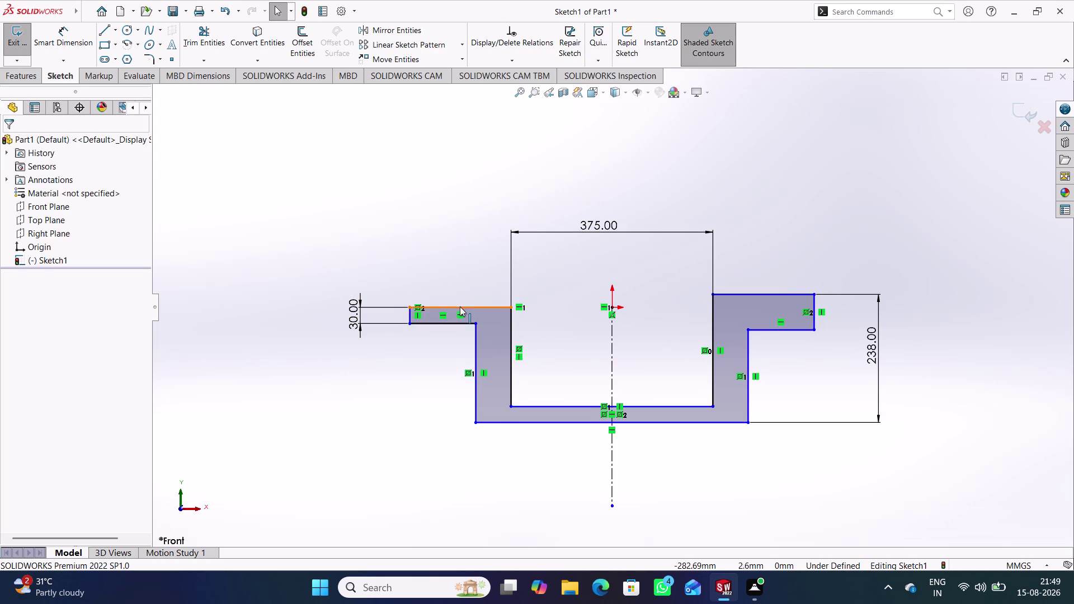
Make the left and right arm top edges horizontal with each other.
click(460, 306)
click(741, 295)
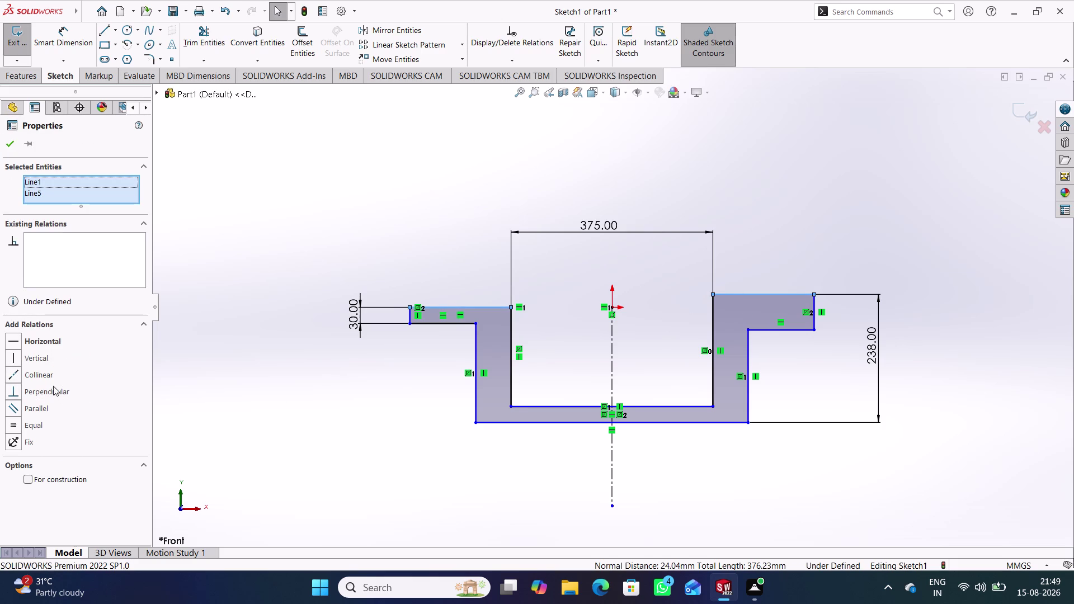
click(44, 377)
click(330, 378)
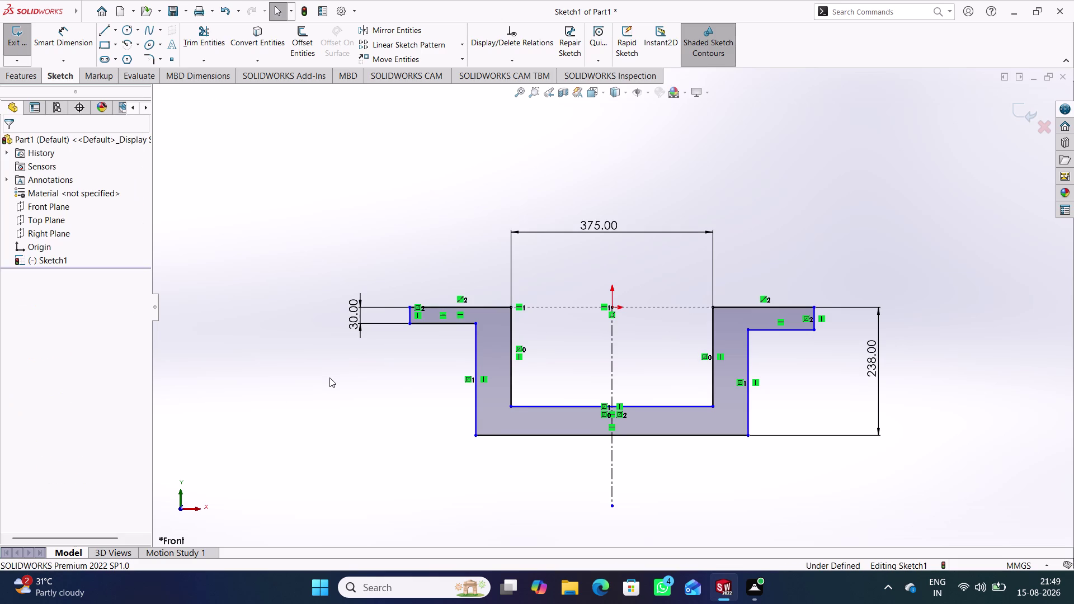
click(732, 479)
right_drag(867, 489, 859, 271)
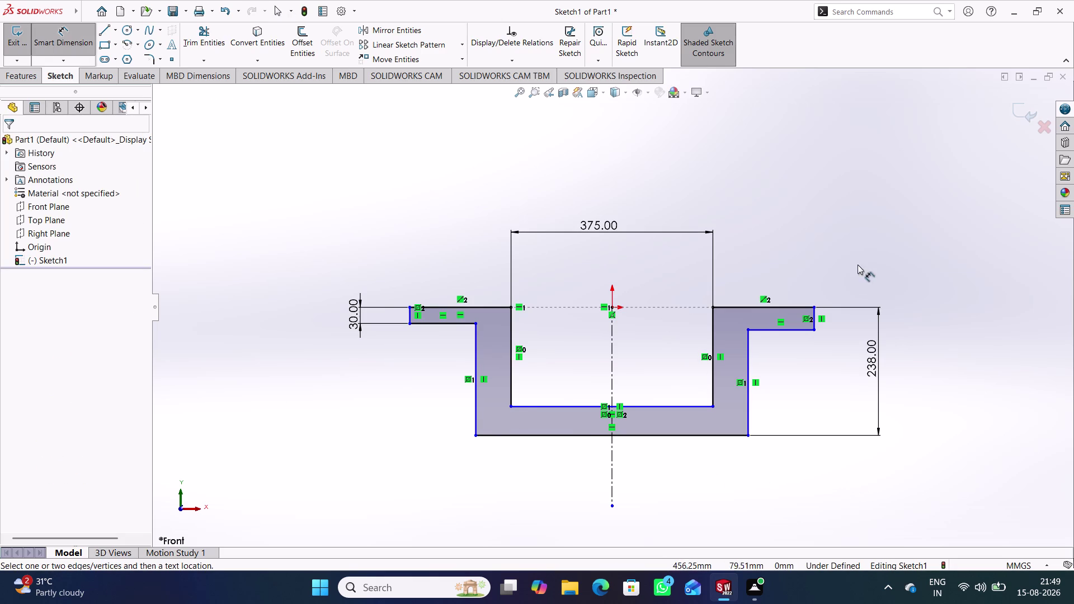
Dimension the base thickness to 30 mm.
click(690, 437)
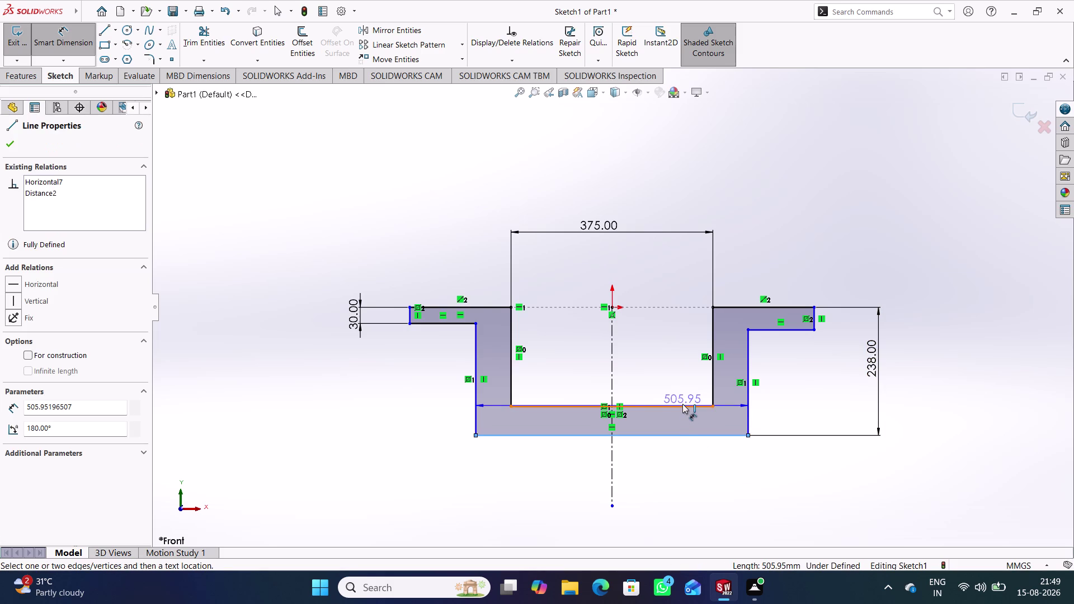
click(683, 405)
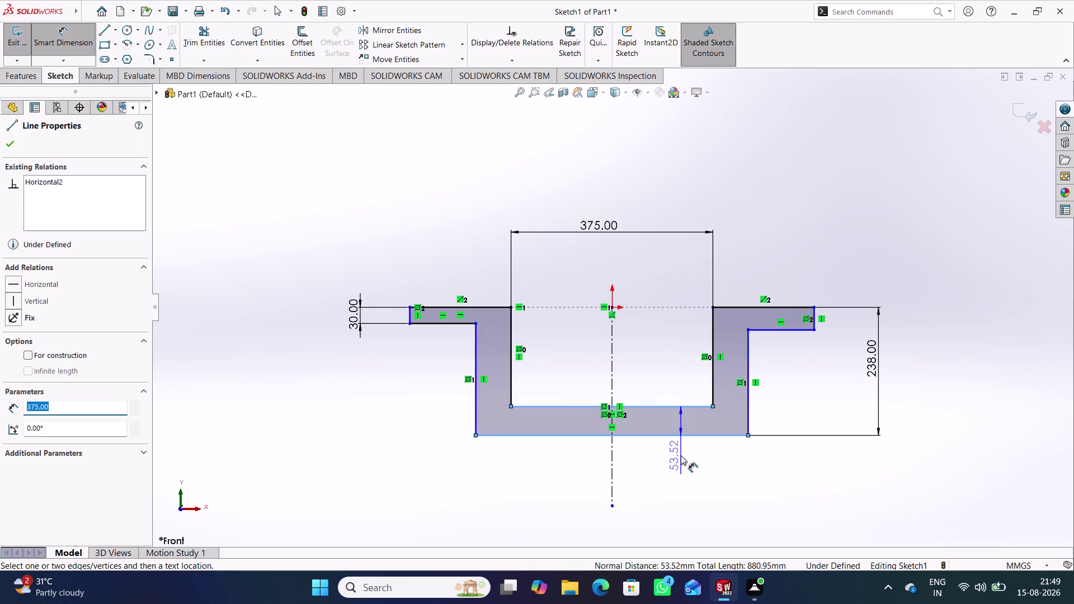
click(680, 424)
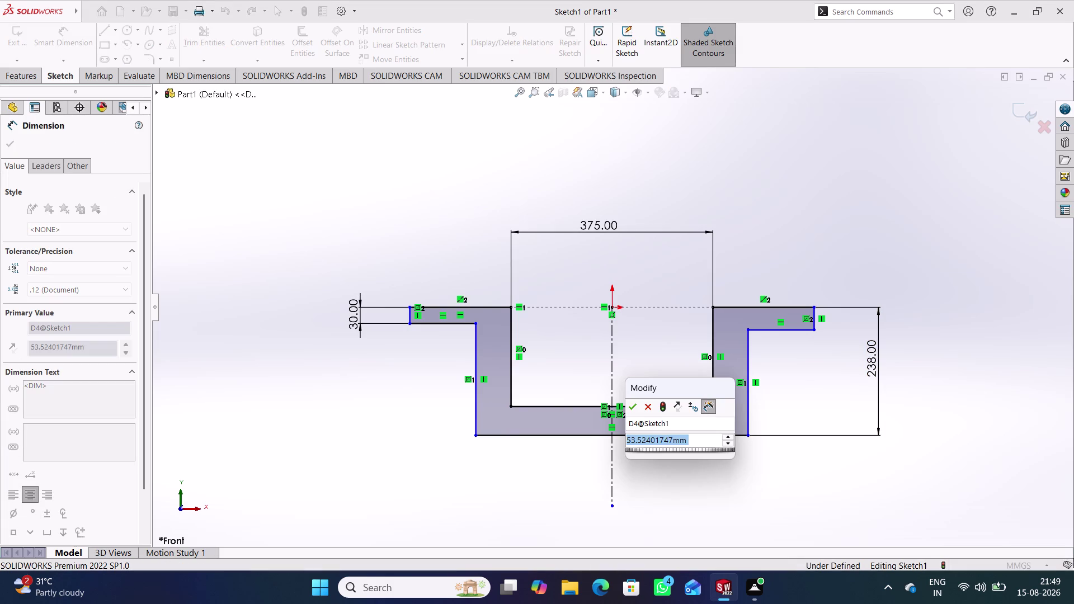
text(30)
key(Return)
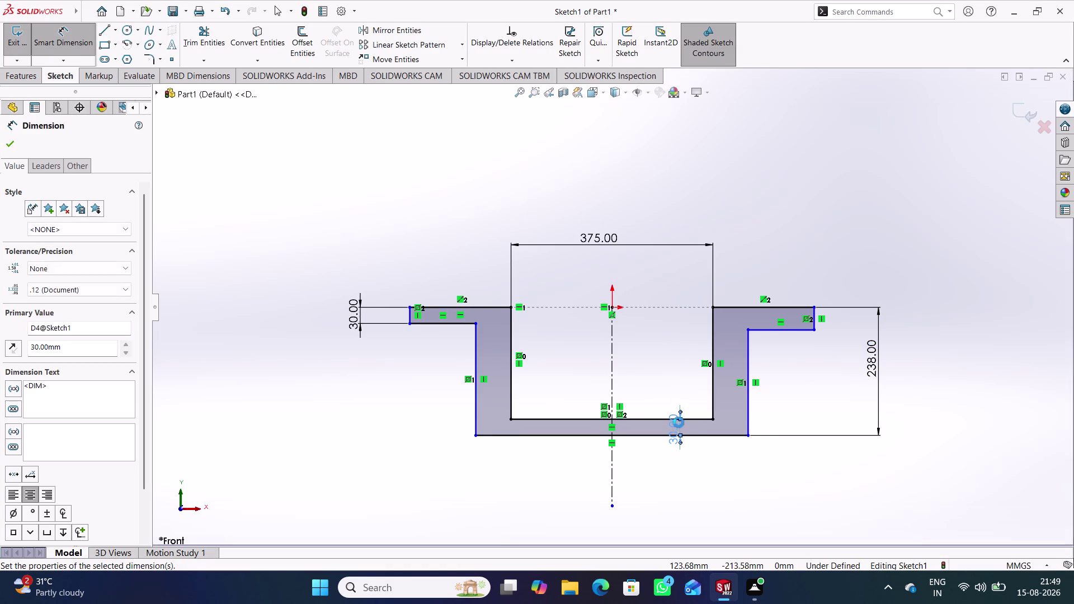
click(775, 461)
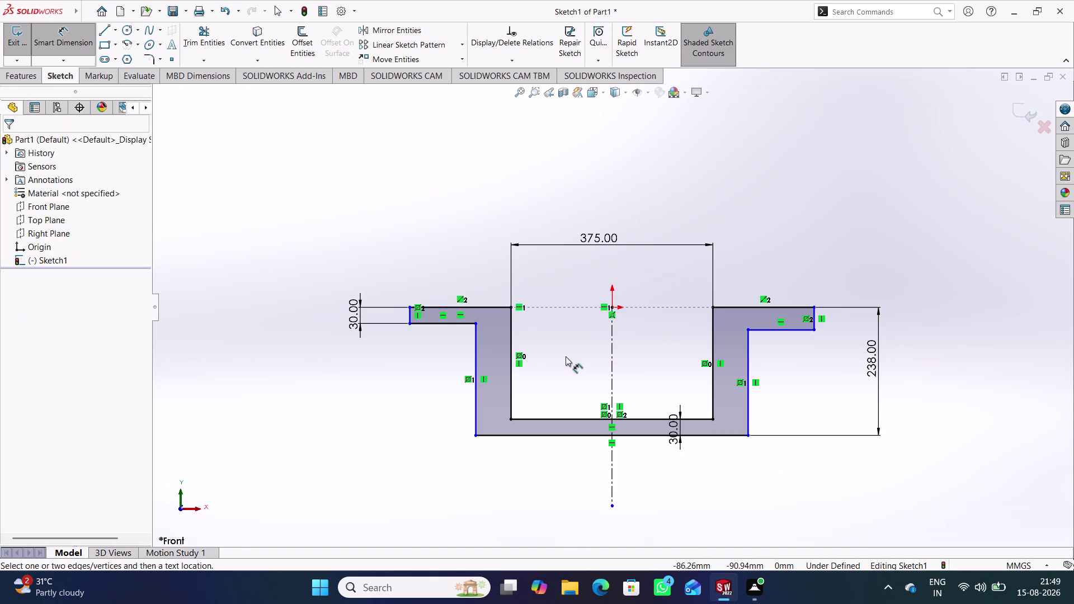
Set the overall width between the arm end edges to 950 mm.
click(409, 314)
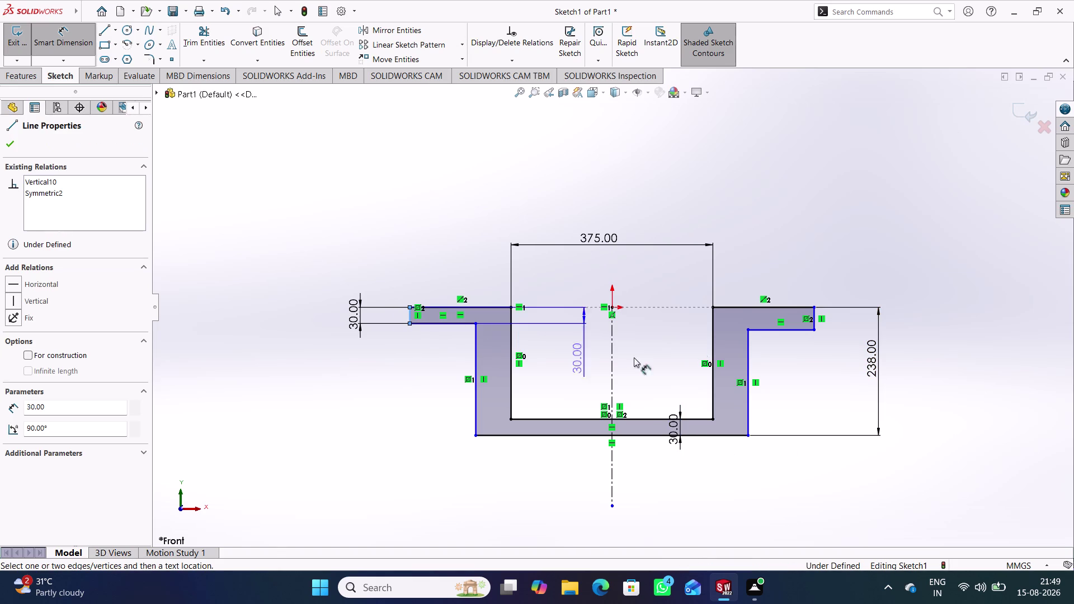
click(814, 311)
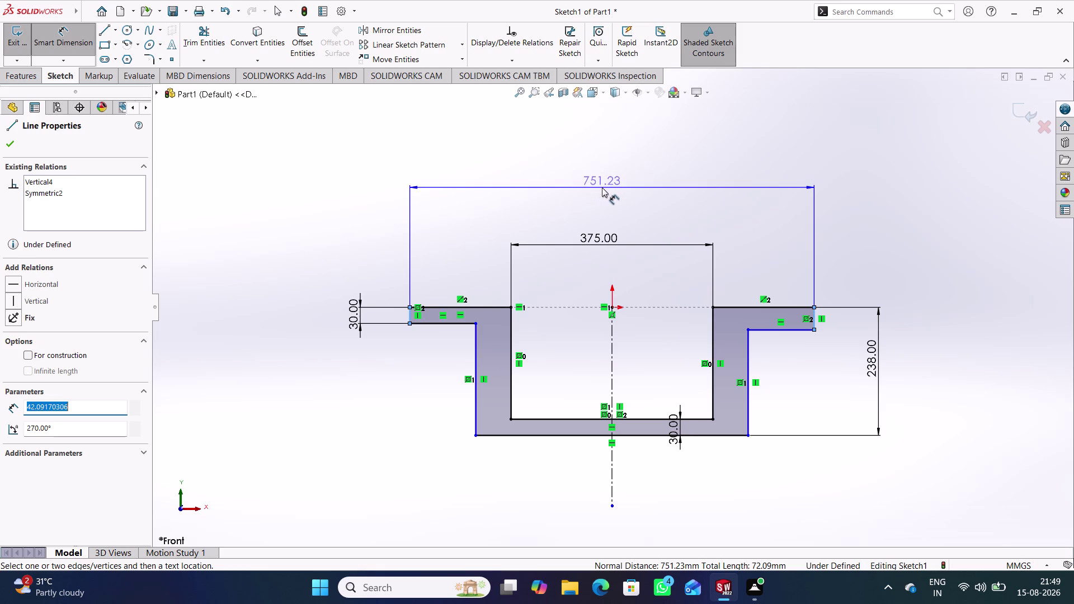
click(602, 187)
text(95)
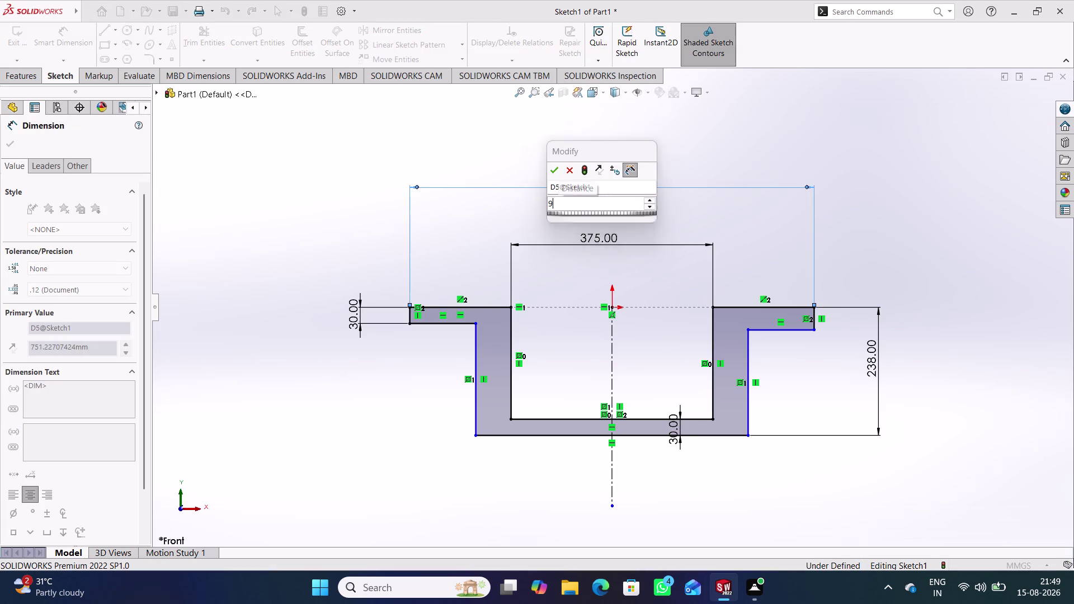
text(0)
key(Return)
click(719, 115)
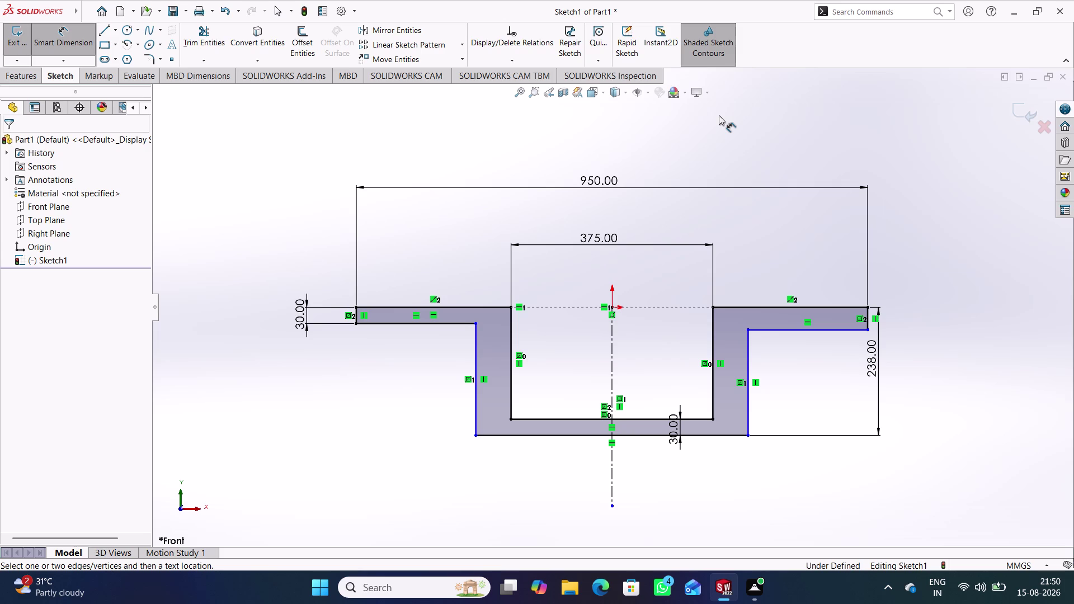
Dimension the left wall thickness to 30 mm.
click(478, 340)
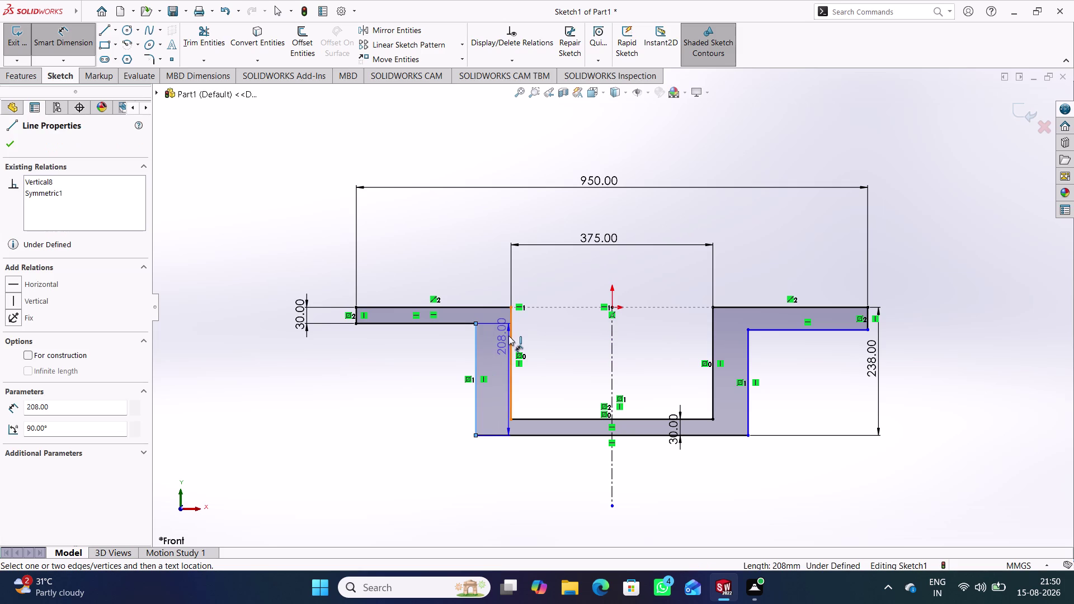
click(510, 335)
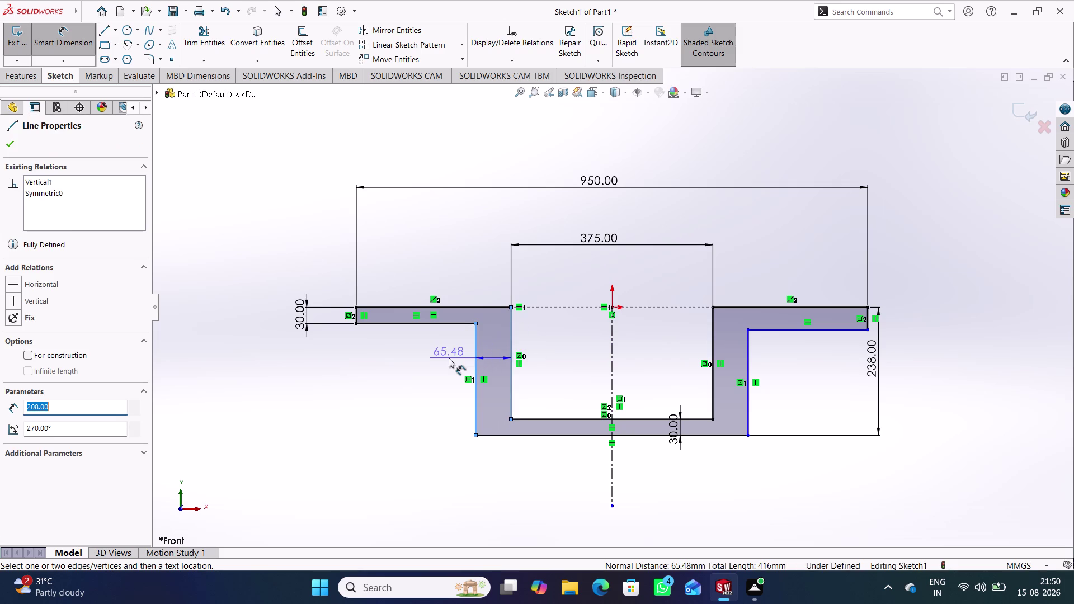
click(449, 358)
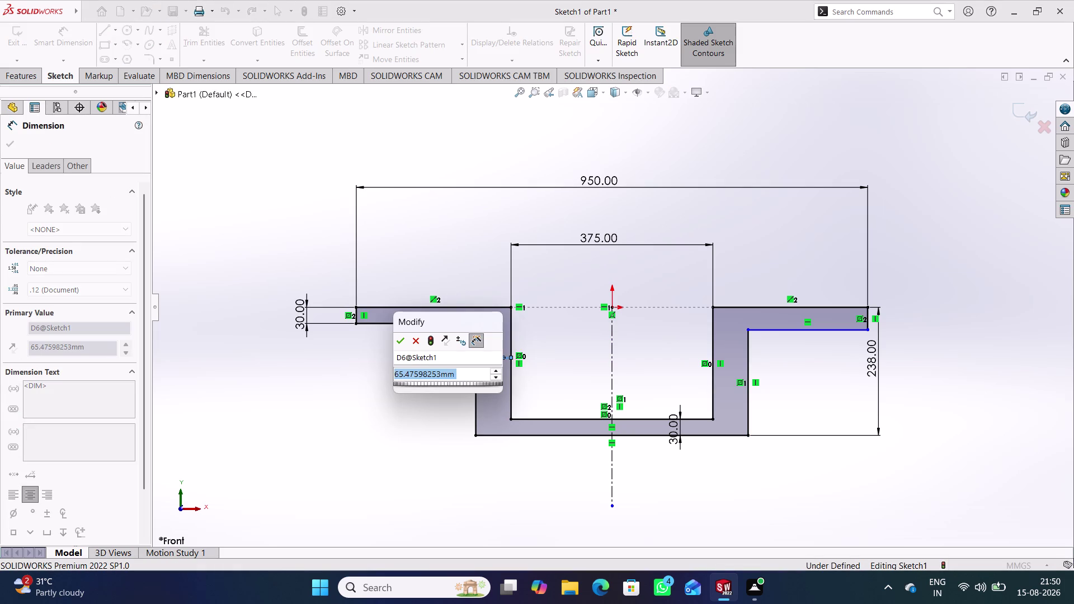
text(30)
key(Return)
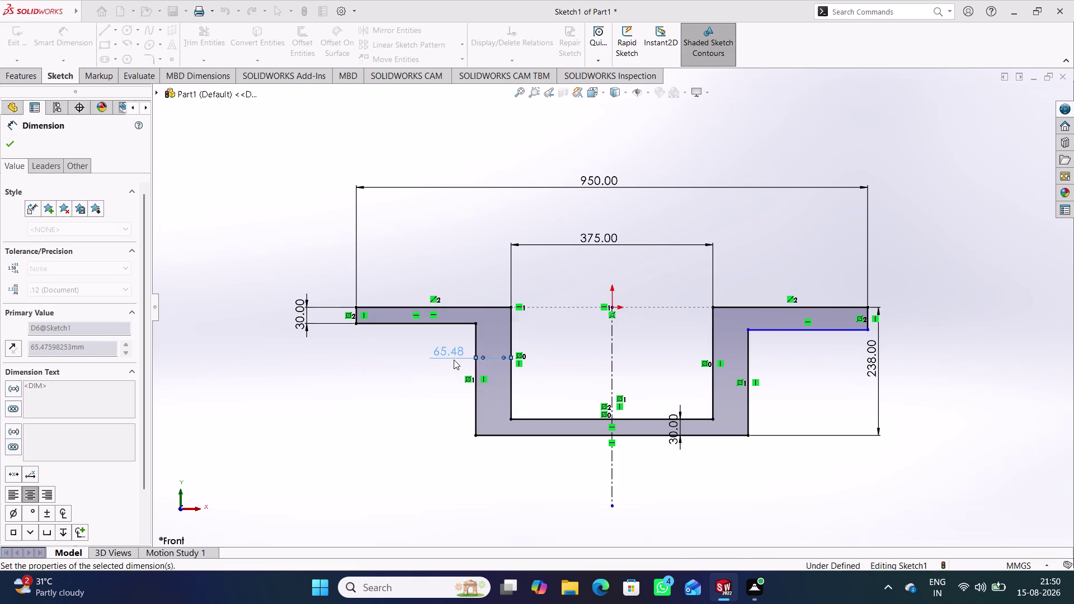
click(418, 381)
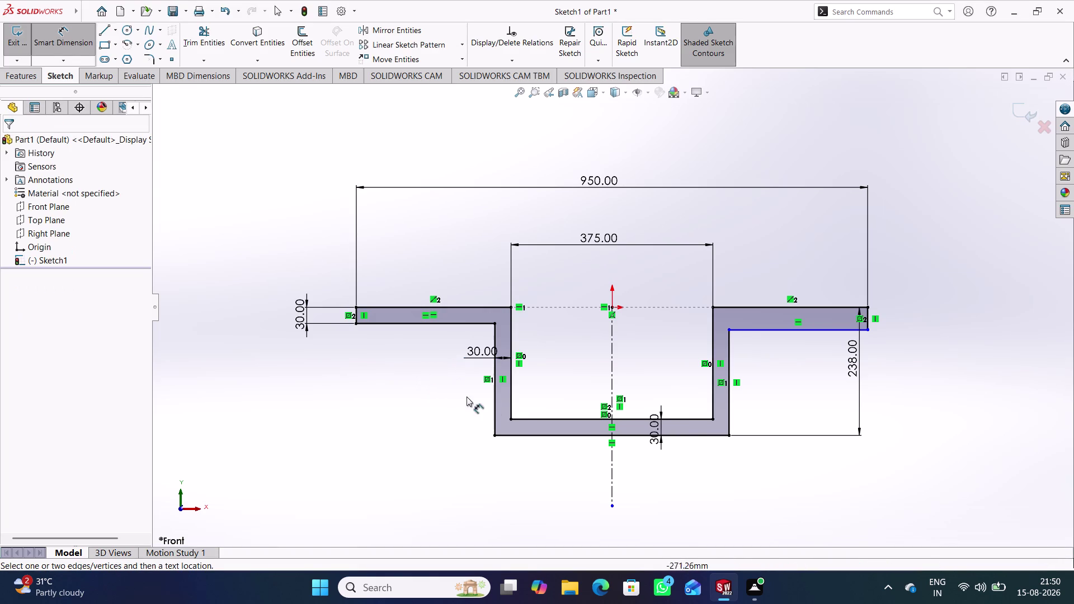
Make the two arm underside lines collinear, fully defining the sketch.
right_drag(182, 322, 190, 219)
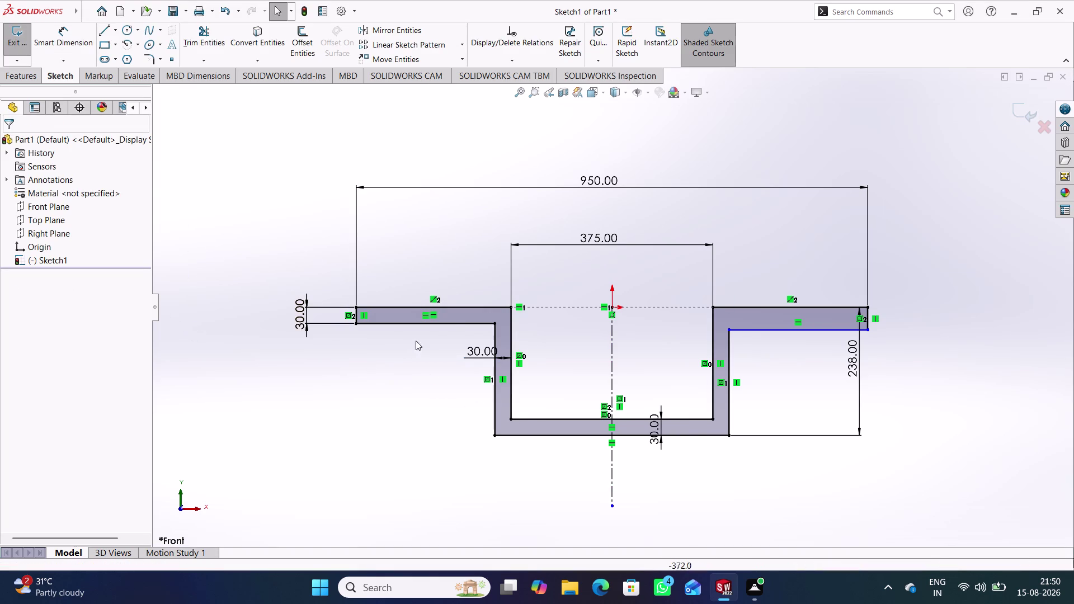
click(451, 324)
click(766, 328)
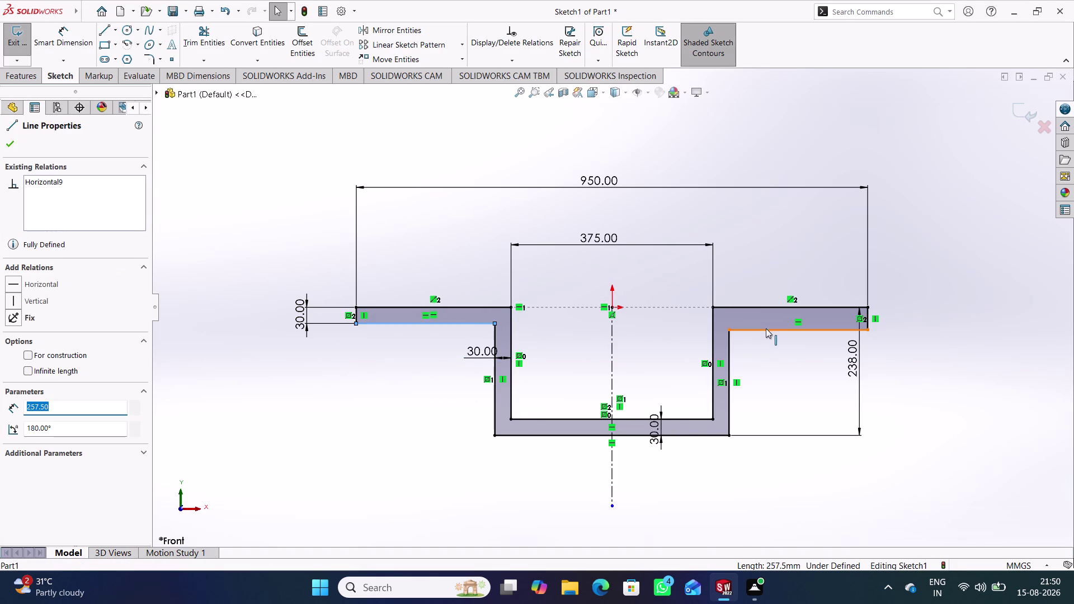
click(44, 375)
click(263, 399)
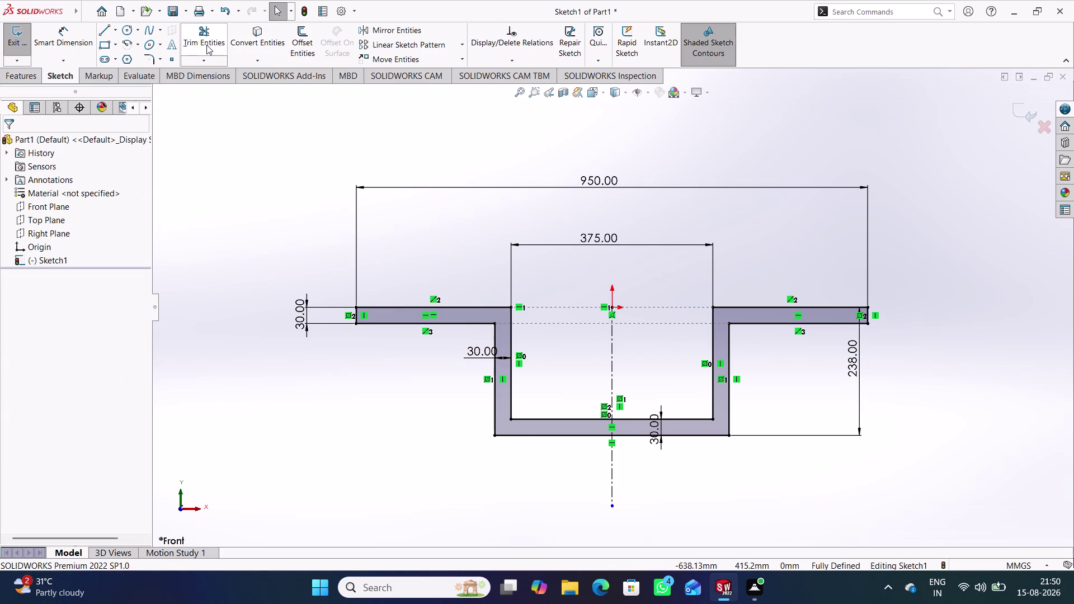
click(151, 57)
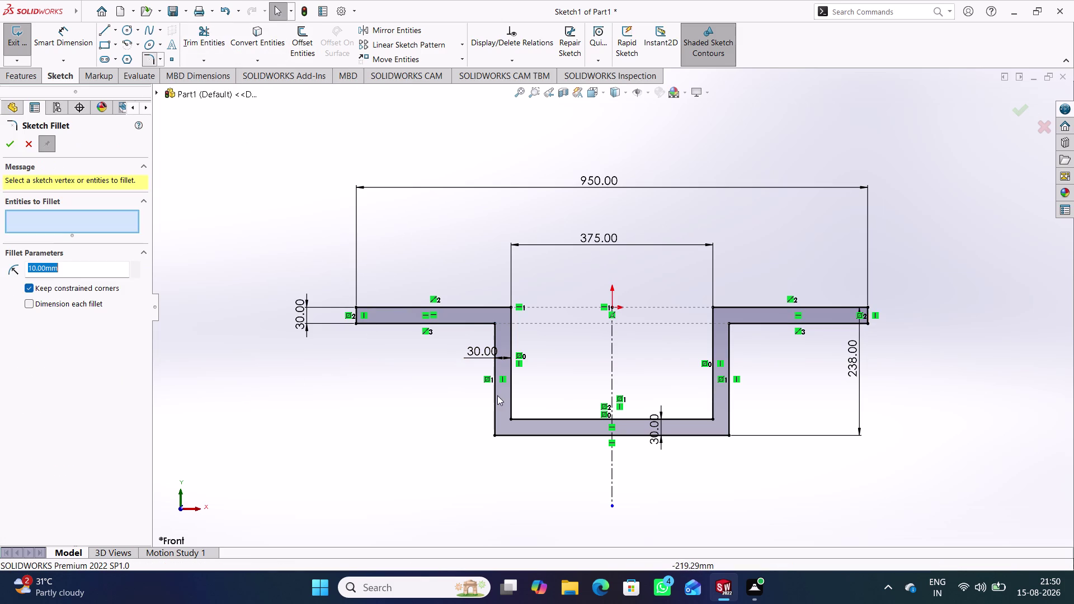
Apply 50 mm sketch fillets to both lower outer base corners and both inner arm corners.
click(494, 436)
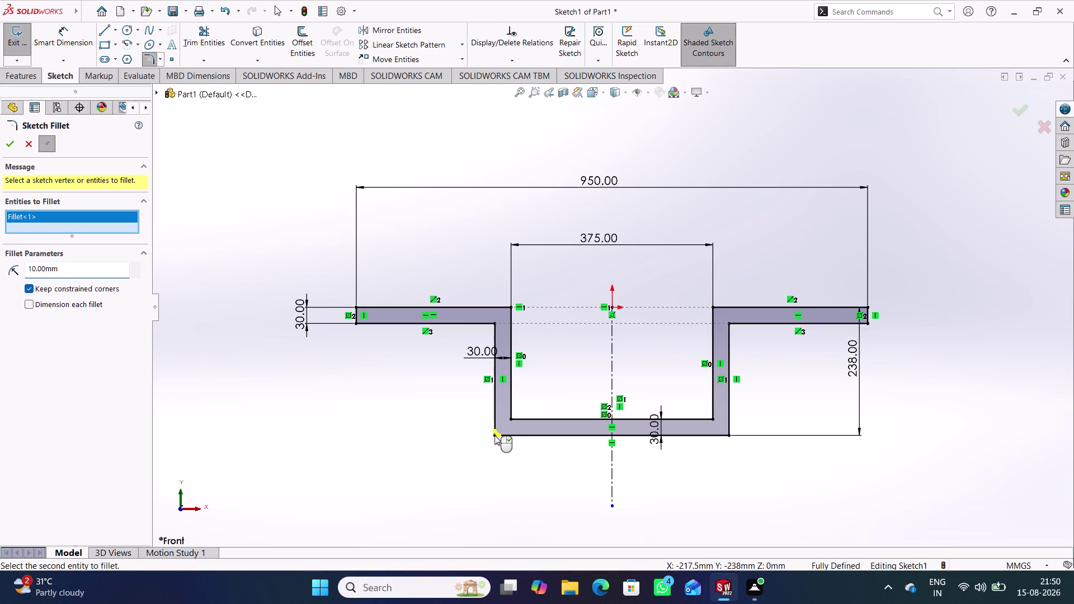
click(513, 306)
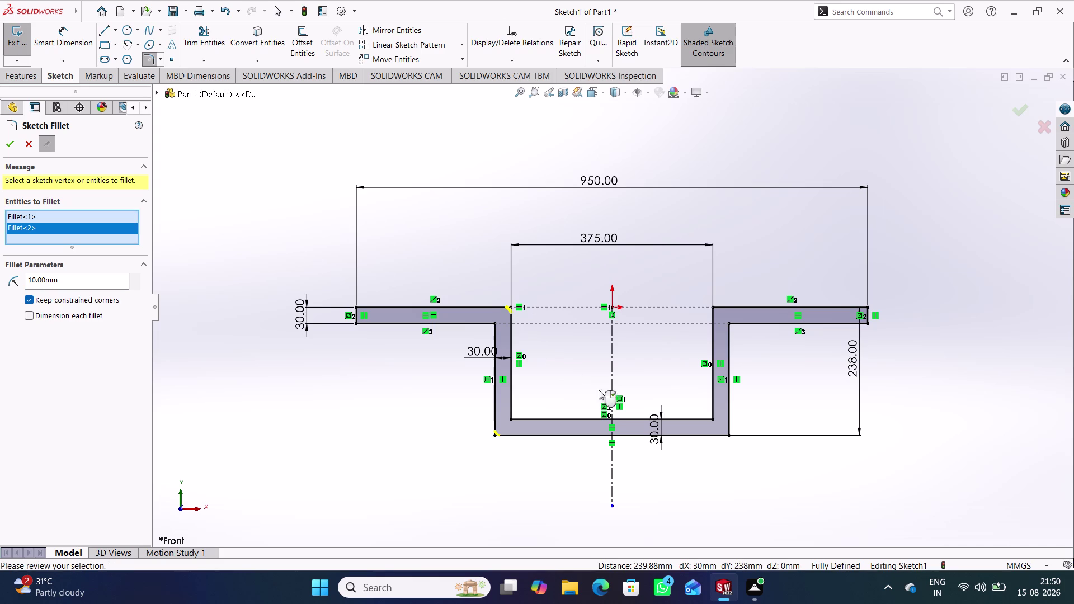
click(712, 306)
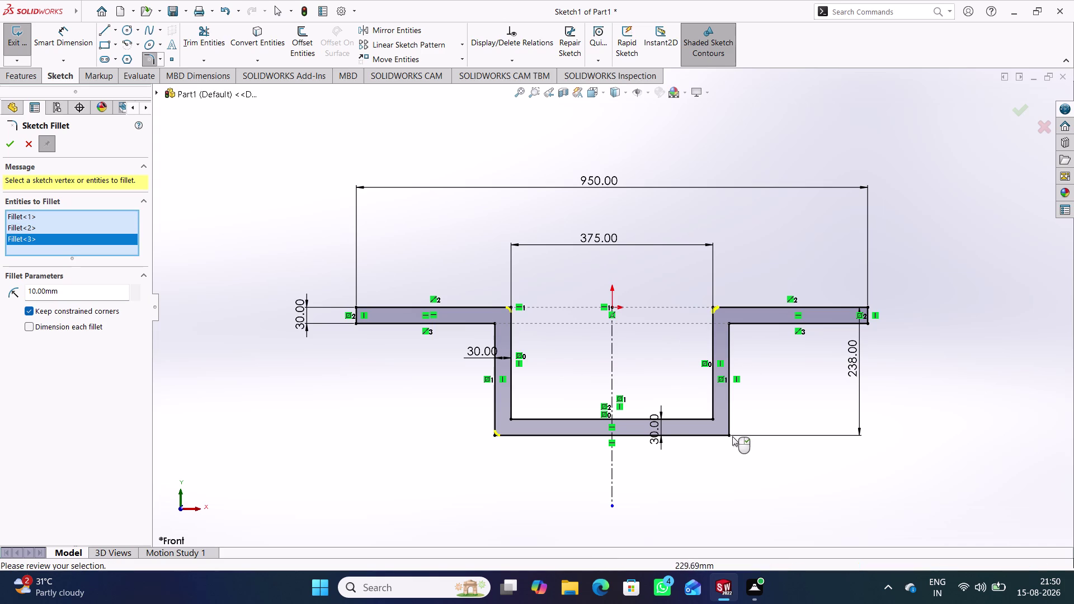
click(730, 435)
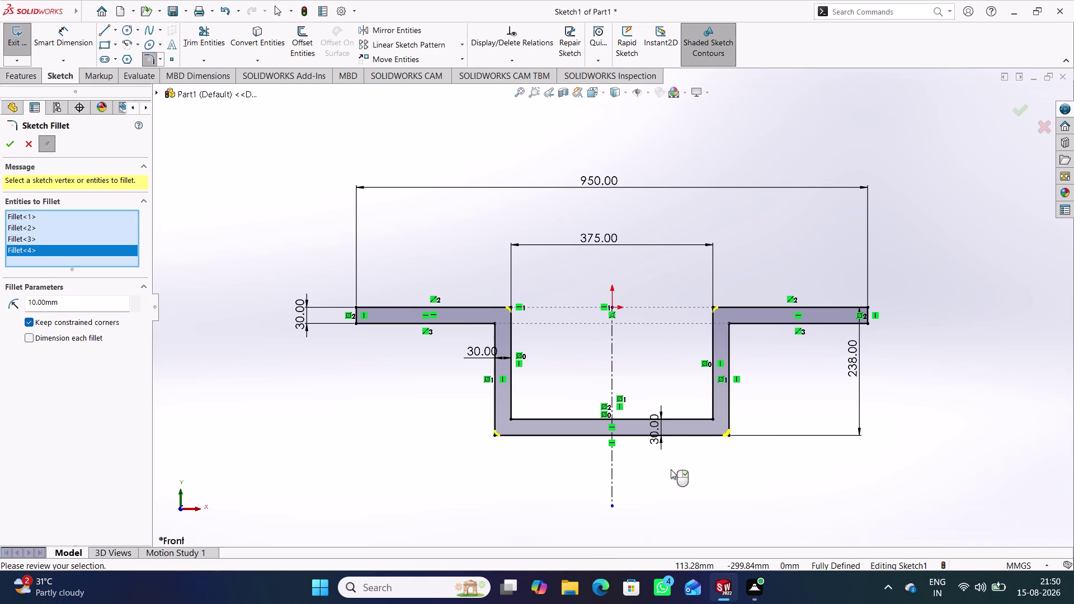
drag(85, 305, 7, 310)
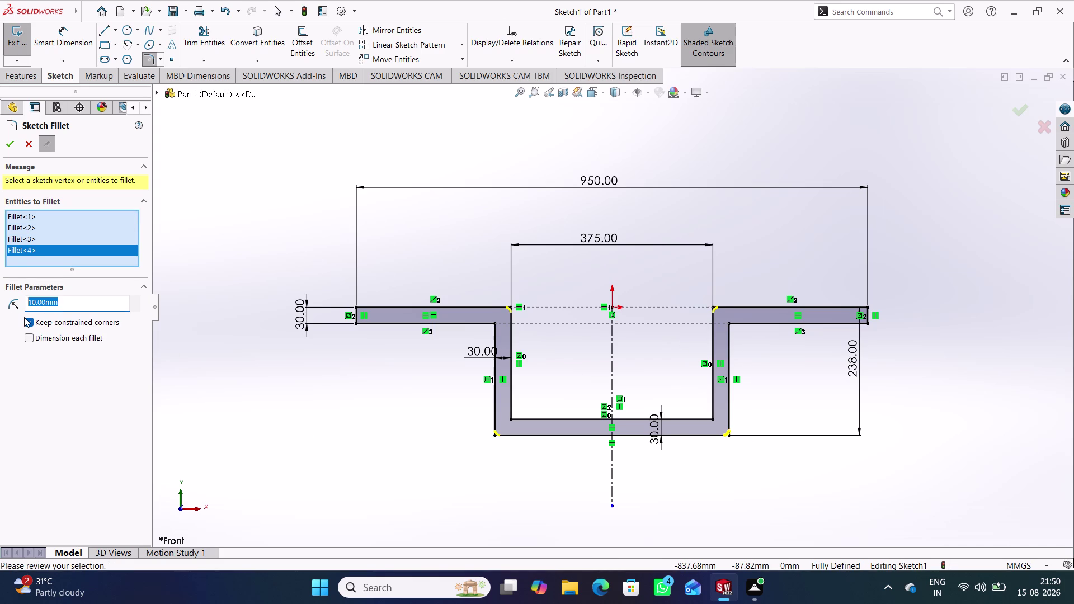
text(50)
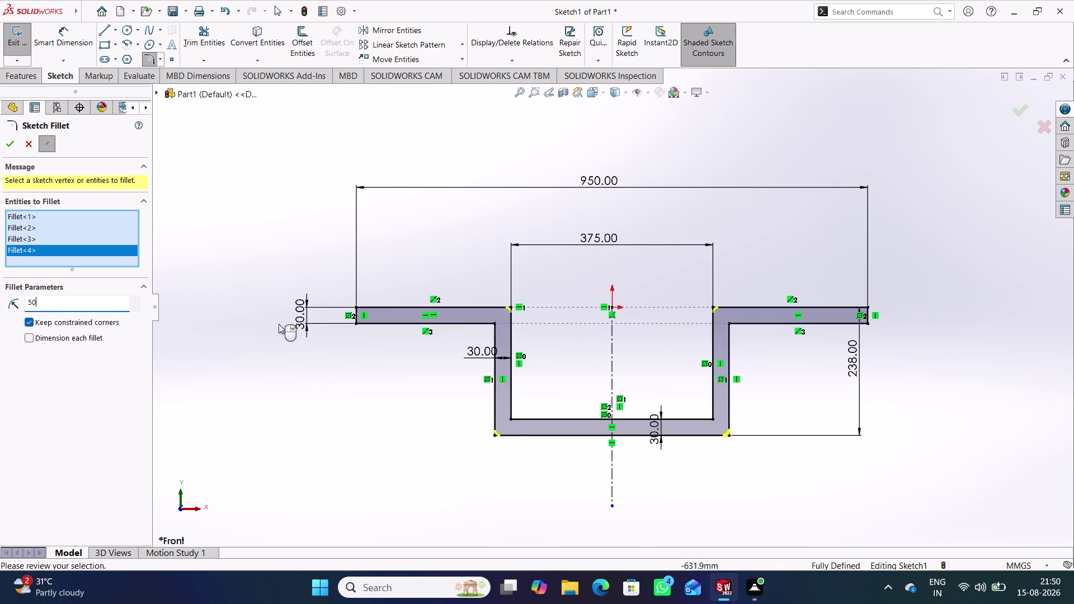
click(295, 410)
key(Return)
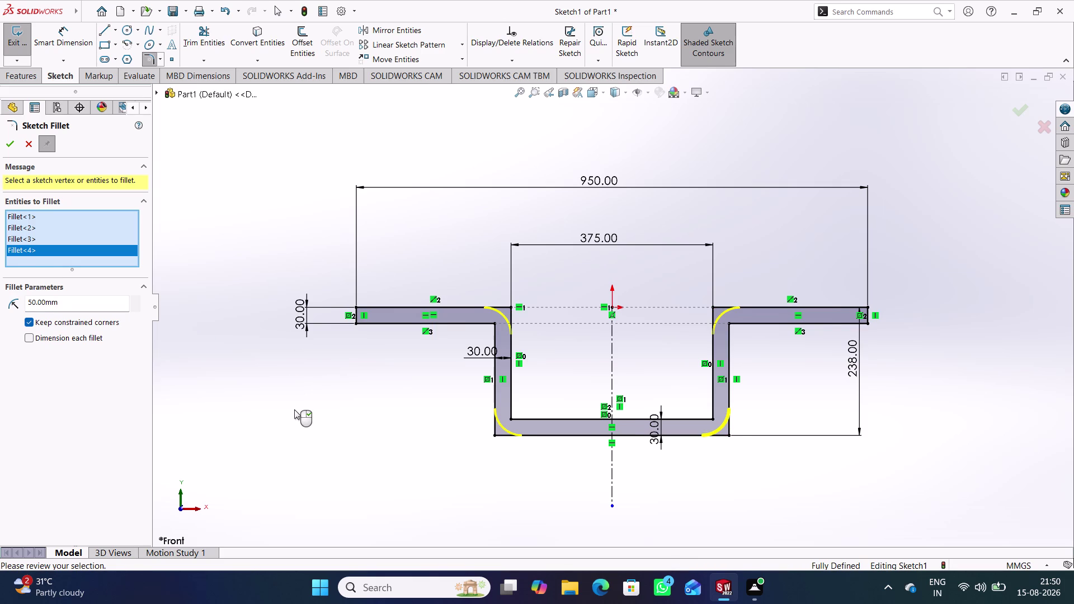
click(332, 403)
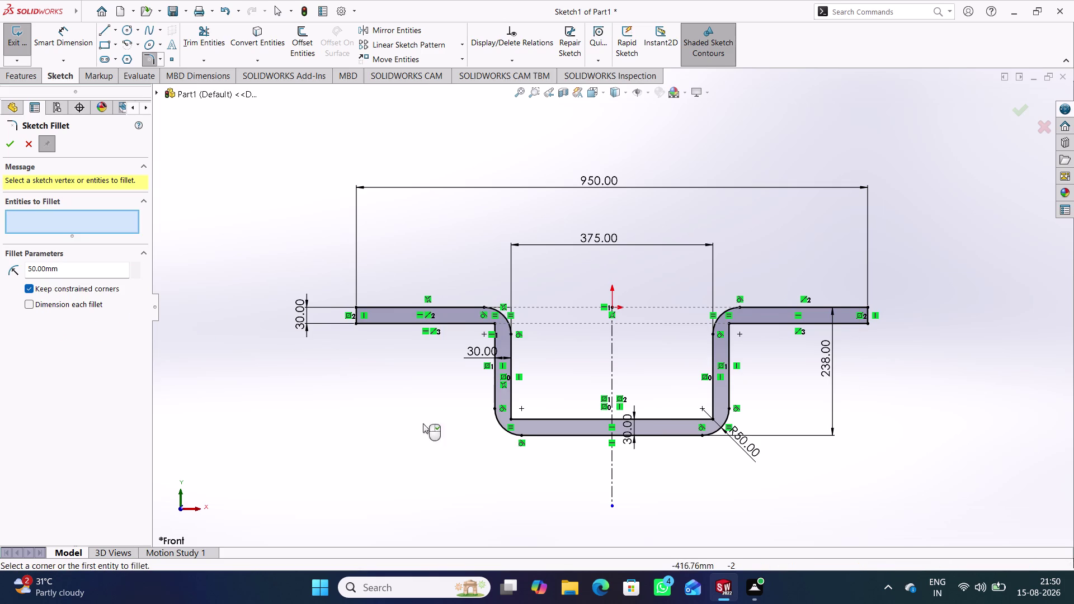
Round the four remaining inner base and outer arm corners with 20 mm fillets.
click(495, 322)
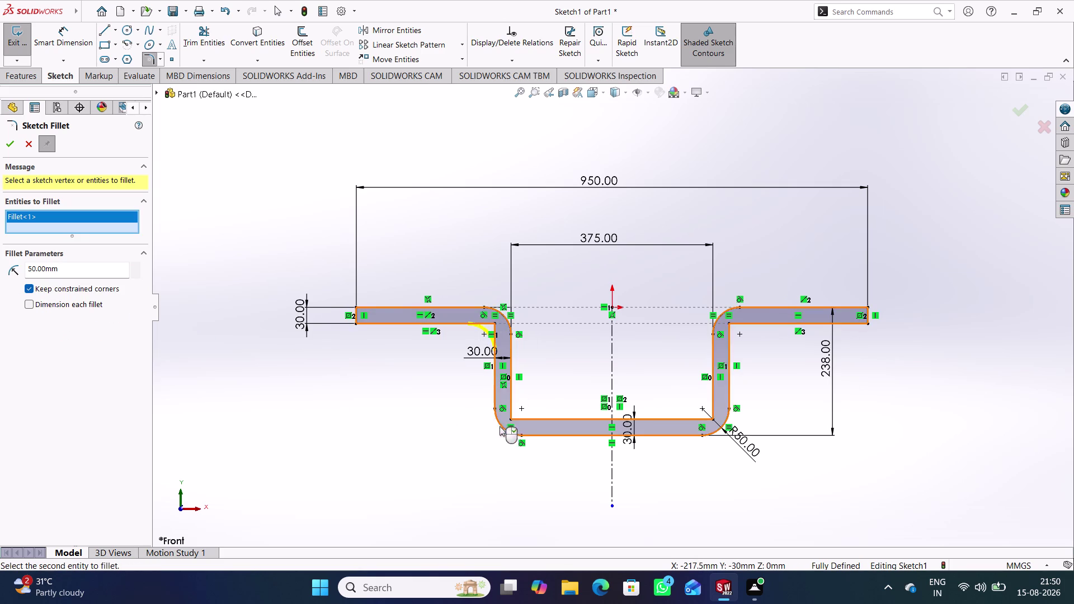
click(509, 418)
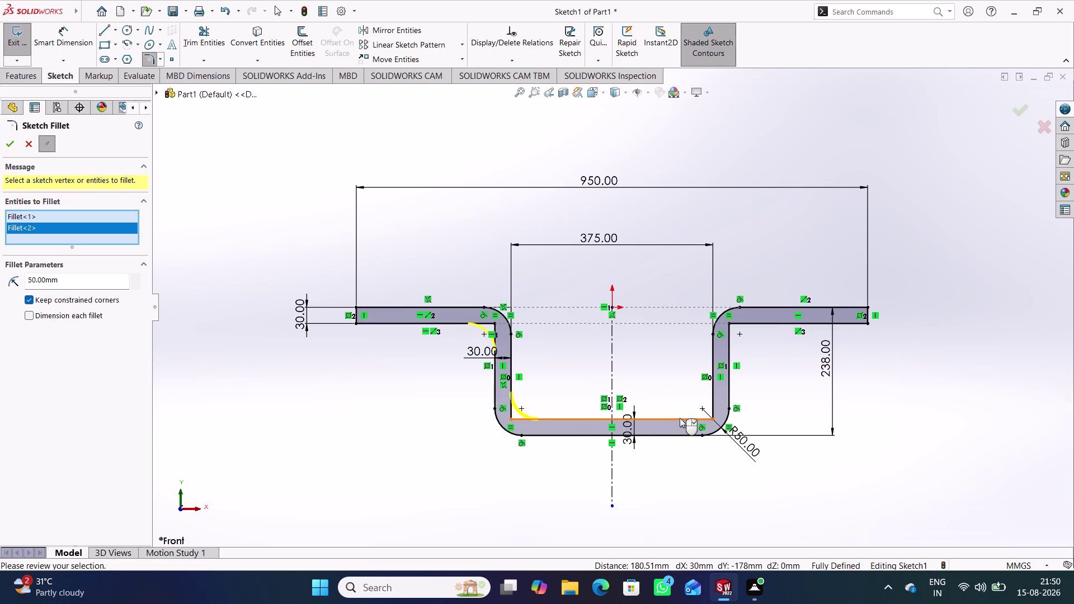
click(713, 418)
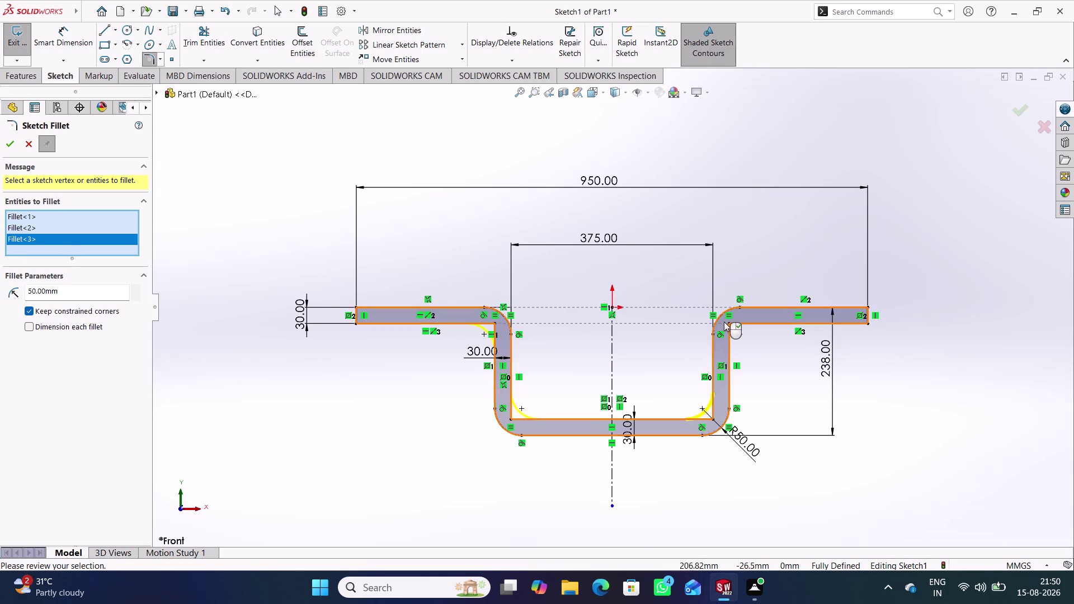
click(729, 322)
drag(88, 307, 5, 305)
text(20)
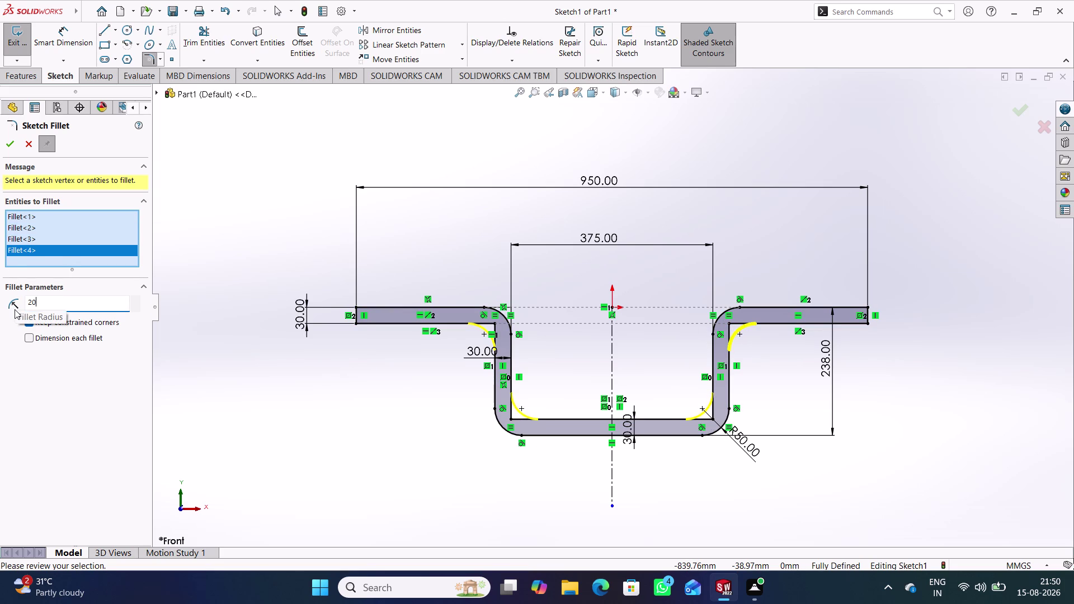
key(Return)
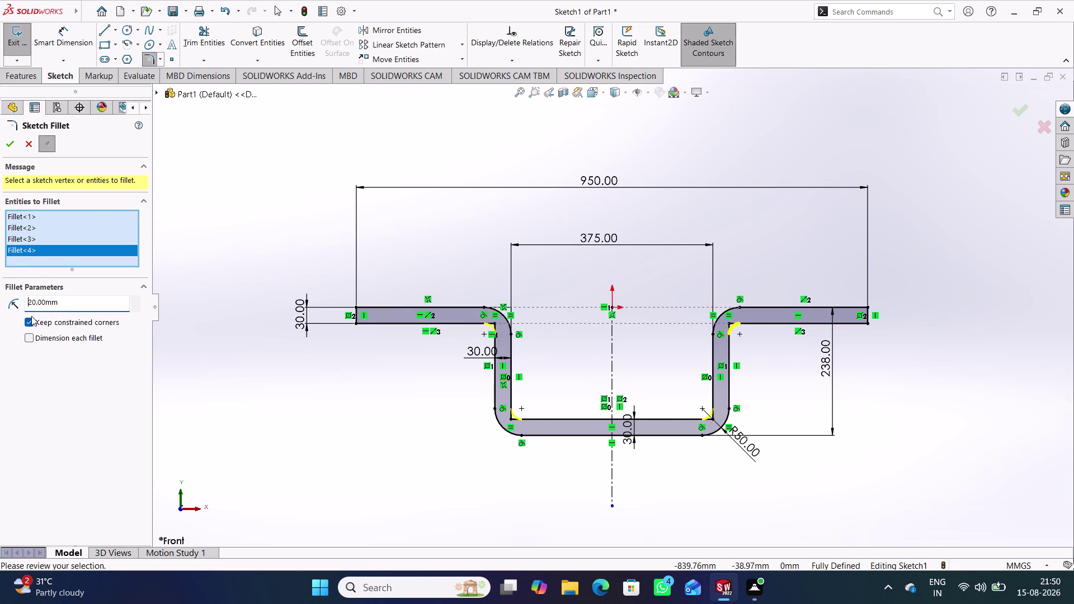
key(Return)
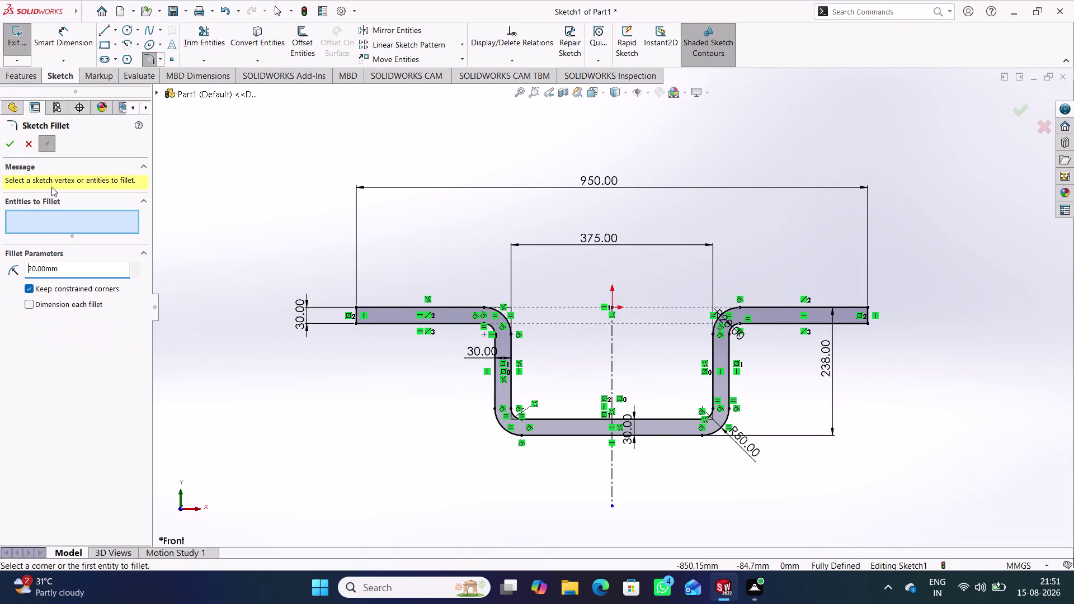
click(29, 143)
Adjust the view of the finished profile and exit it as Sketch1.
click(378, 418)
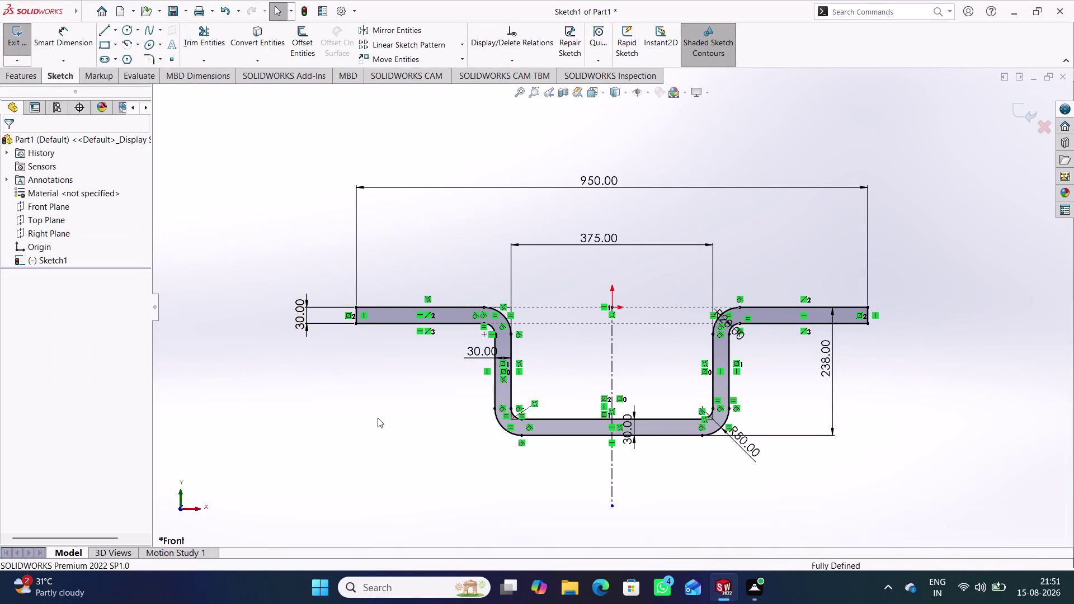
middle_drag(478, 478, 475, 470)
right_click(478, 478)
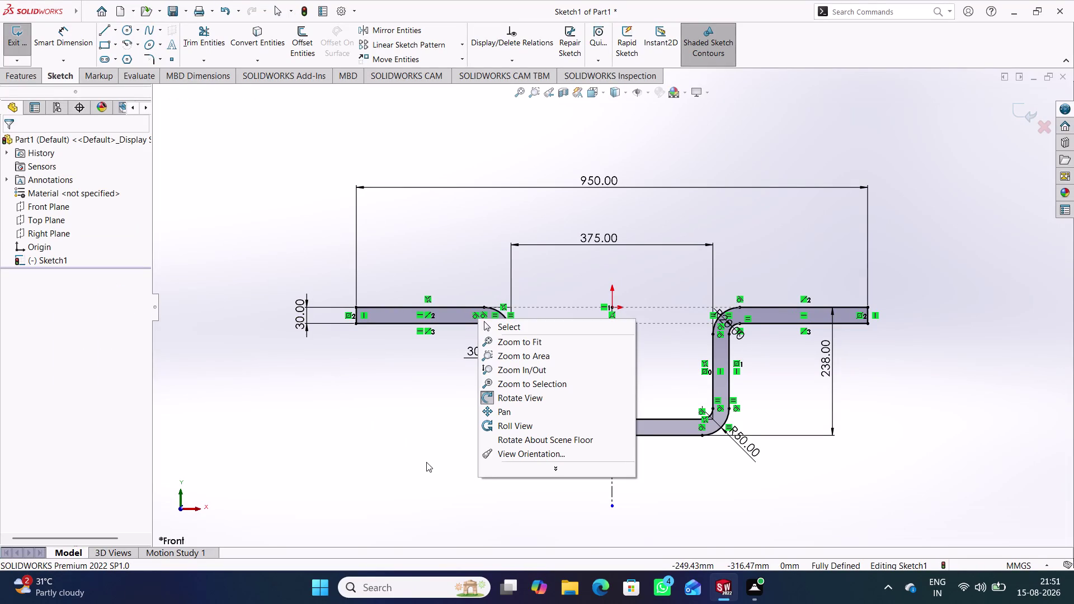
click(425, 461)
scroll(down, 3)
scroll(down, 3)
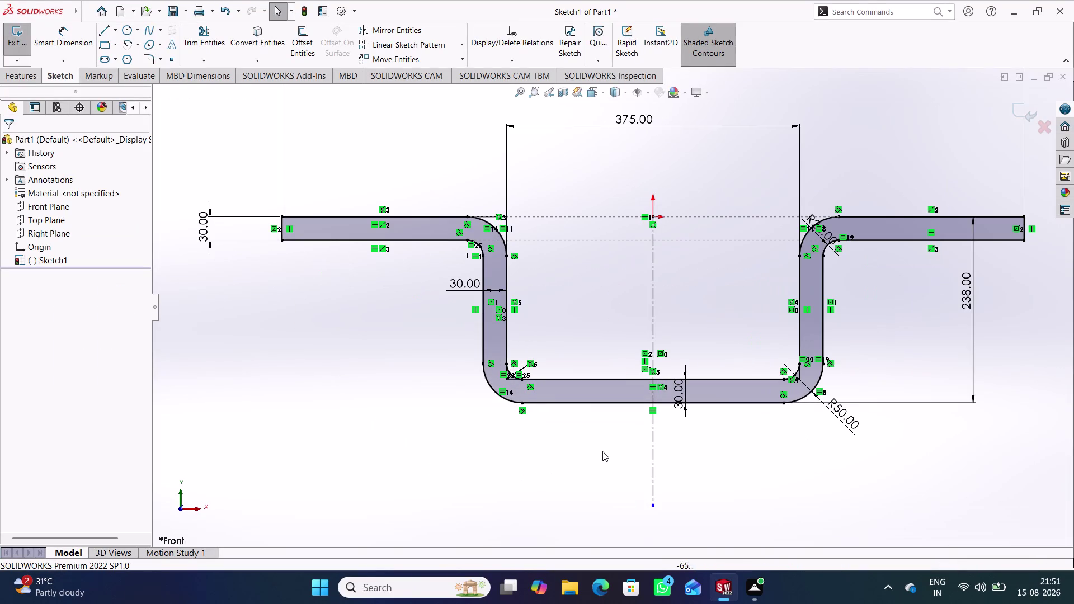
scroll(up, 3)
scroll(up, 3)
scroll(up, 3)
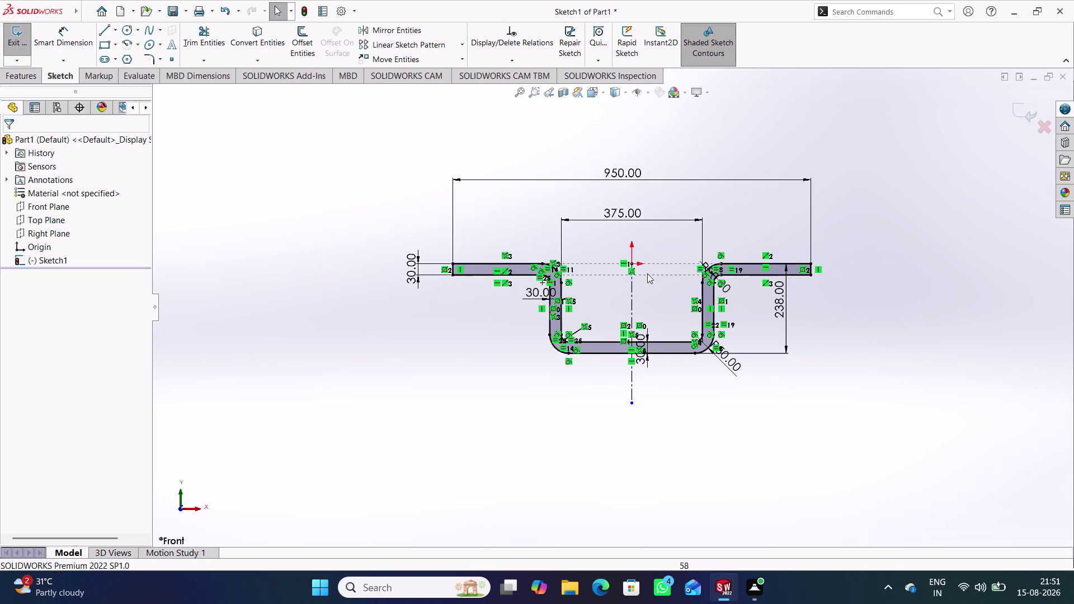
scroll(up, 3)
scroll(down, 3)
scroll(down, 3)
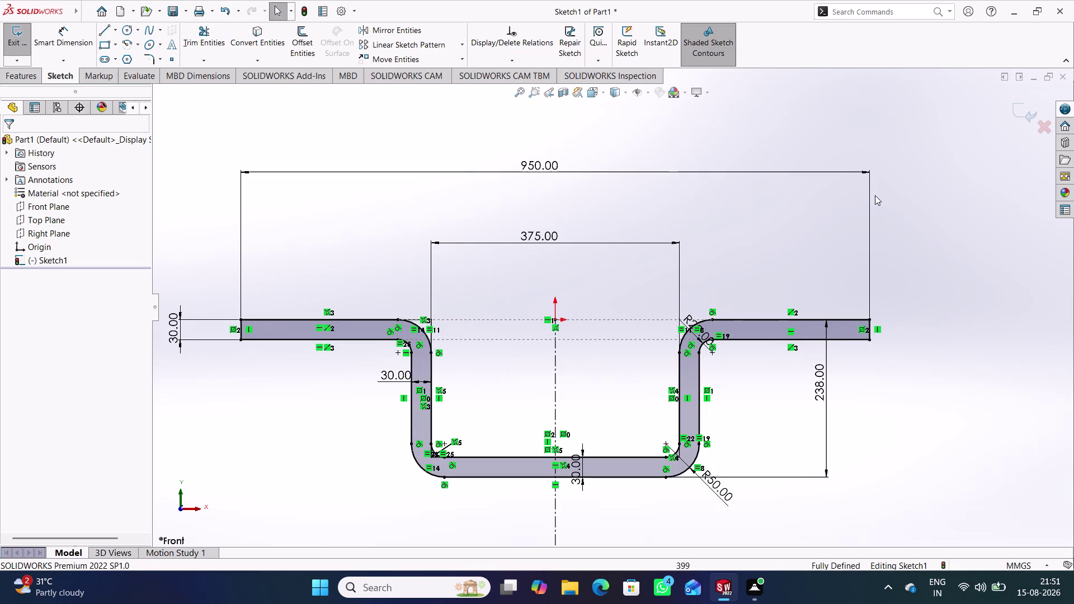
click(1032, 113)
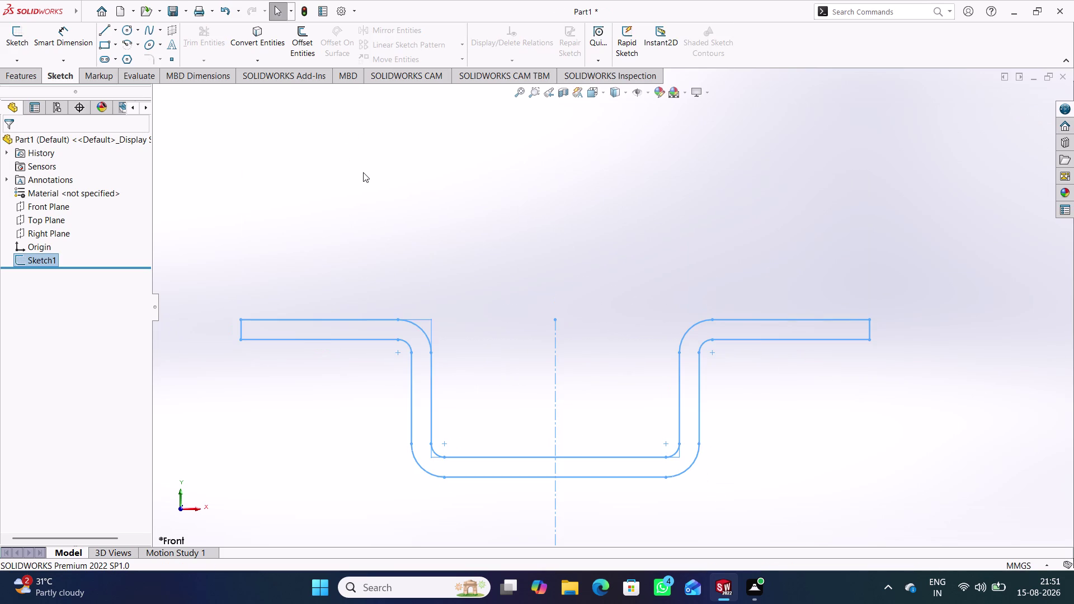
Start an Extruded Boss/Base on the bracket profile, viewed isometrically.
key(ctrl+7)
click(325, 271)
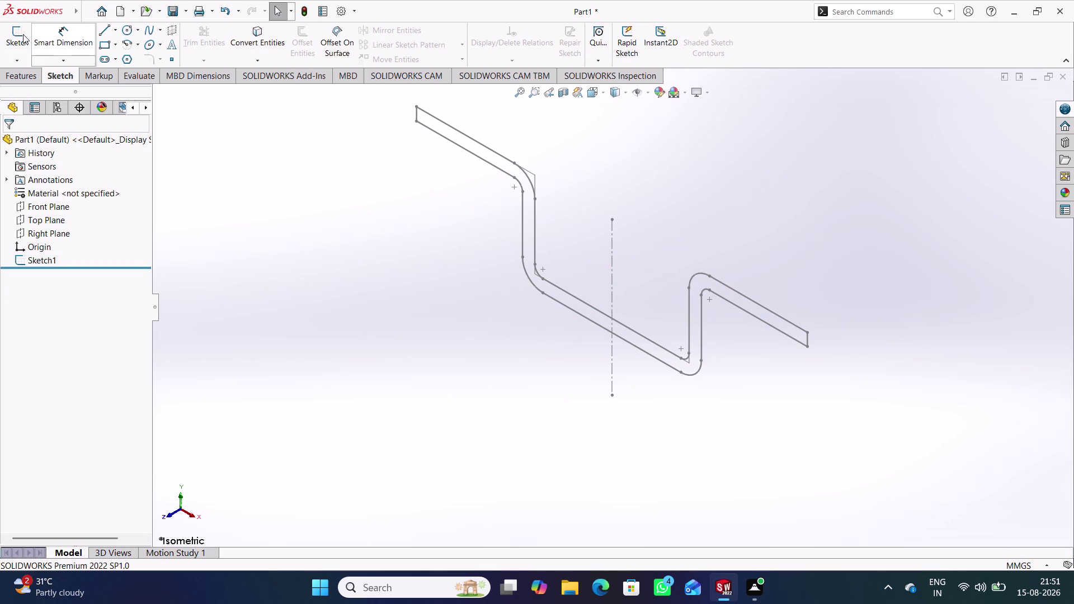
click(23, 76)
click(29, 42)
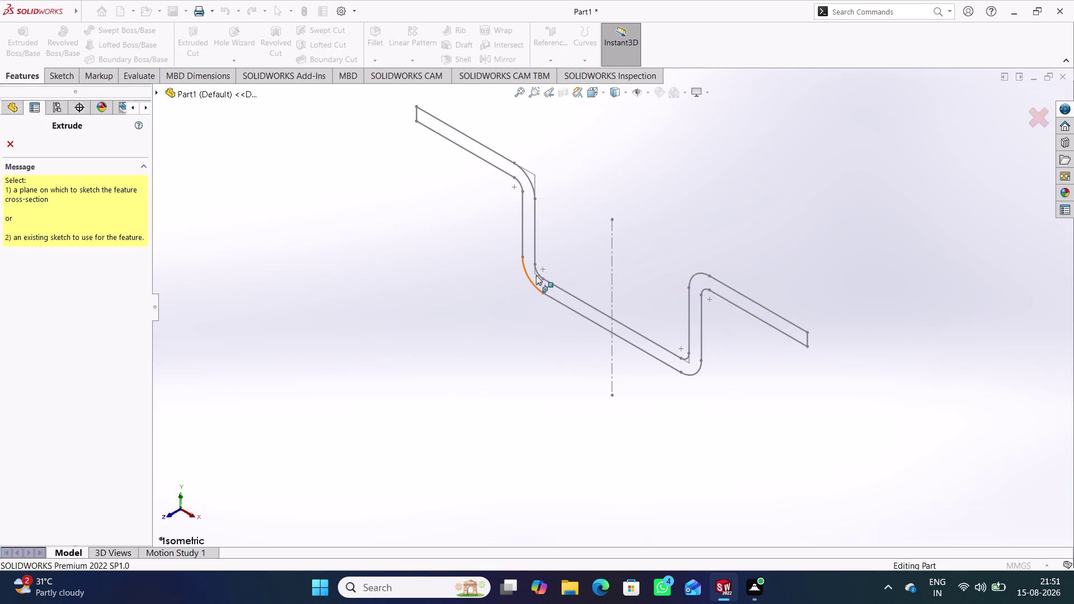
click(562, 288)
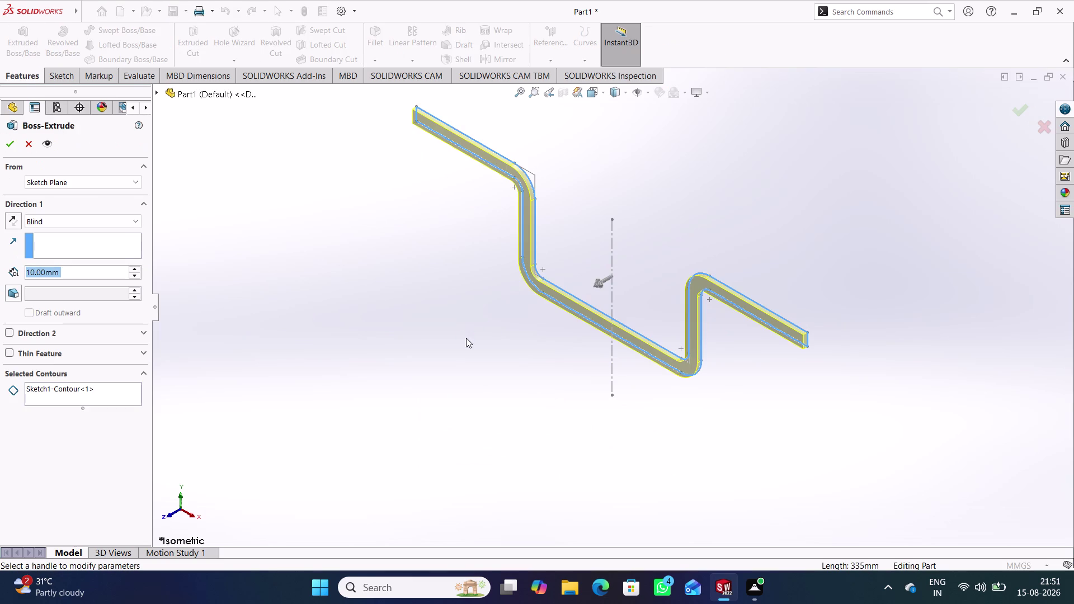
Extrude the profile 300 mm with the Mid Plane end condition and orbit the solid.
click(114, 219)
click(105, 278)
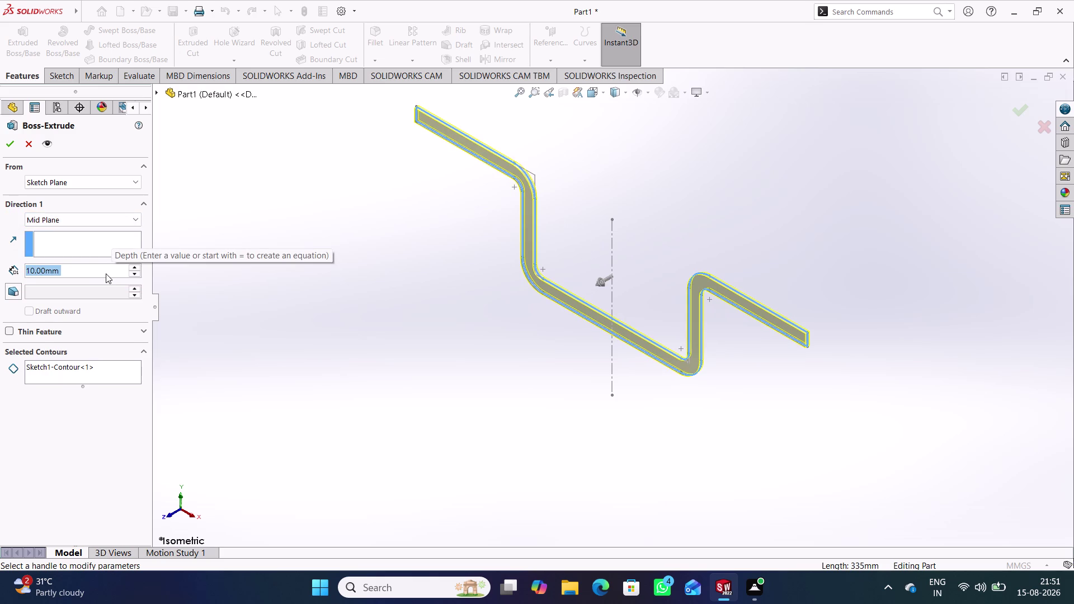
text(300)
click(359, 226)
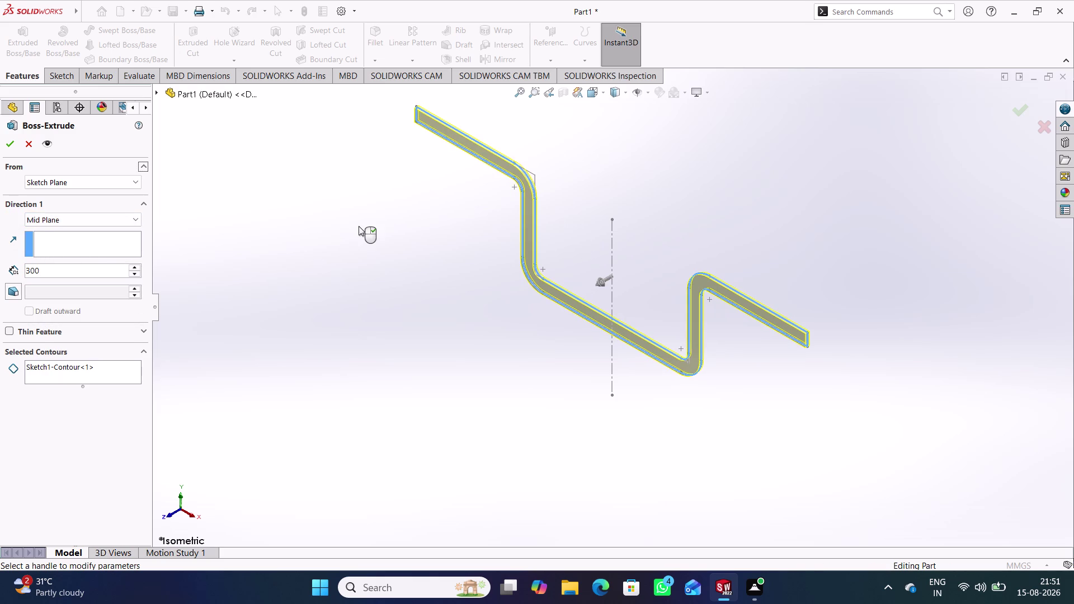
click(13, 142)
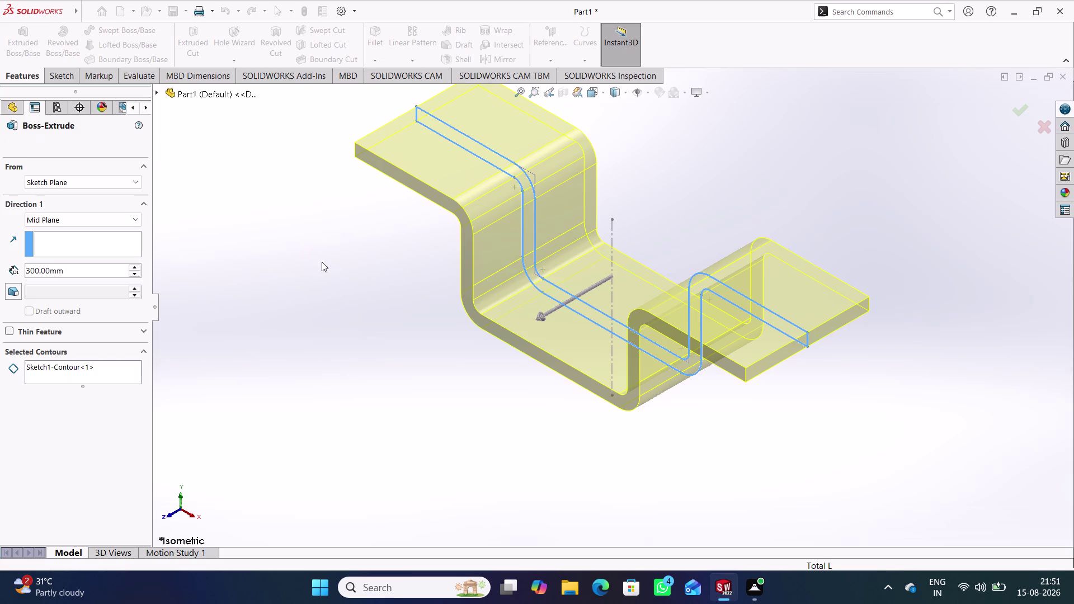
click(329, 271)
middle_drag(373, 302, 509, 254)
right_drag(373, 302, 508, 253)
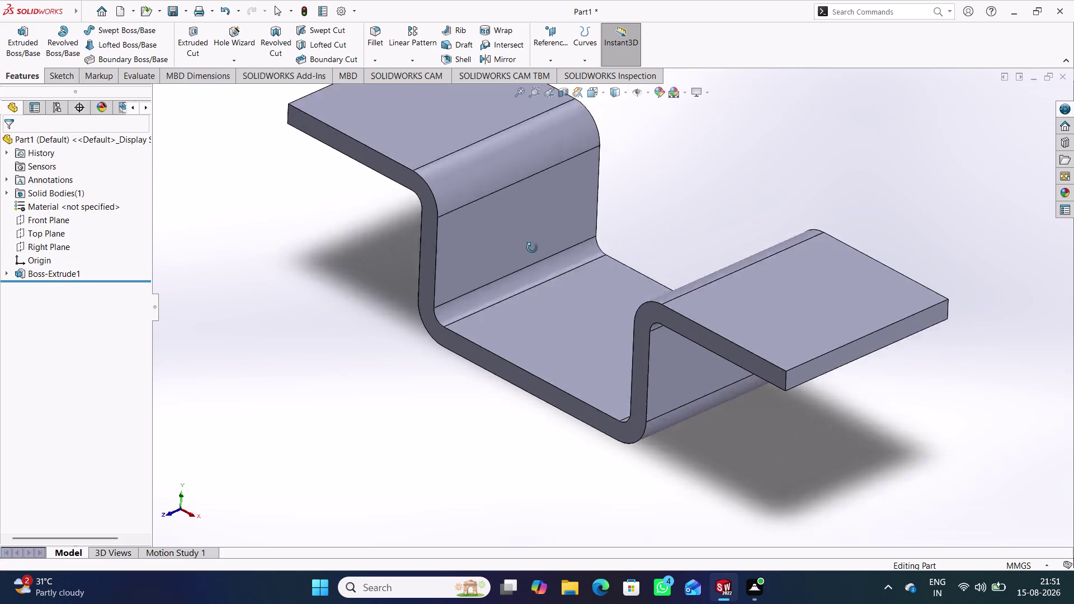
right_drag(509, 253, 552, 248)
middle_drag(509, 254, 537, 251)
middle_drag(556, 289, 499, 327)
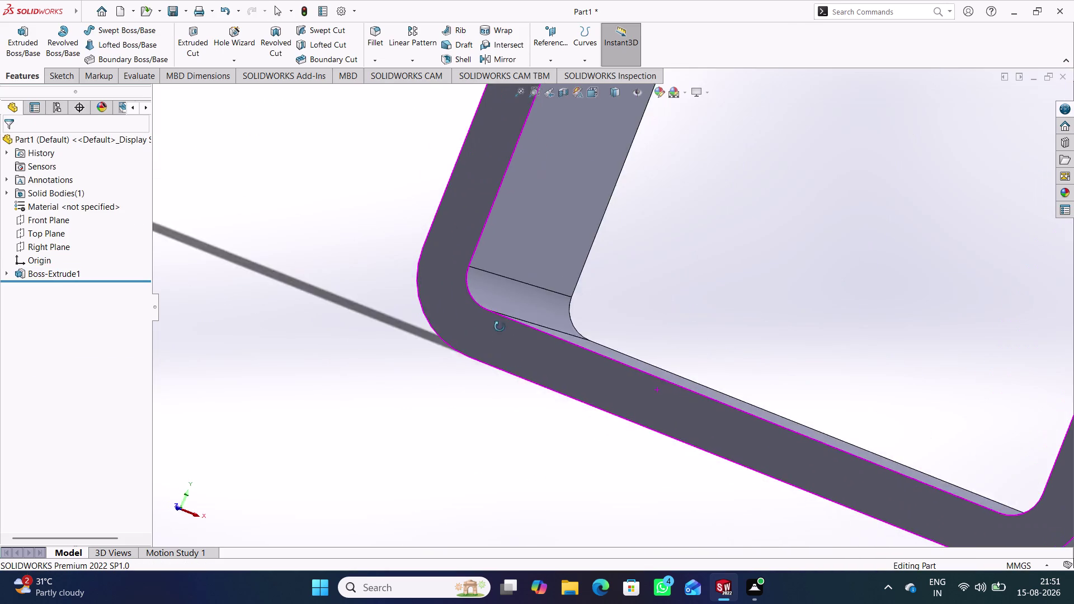
middle_drag(498, 327, 521, 321)
scroll(up, 3)
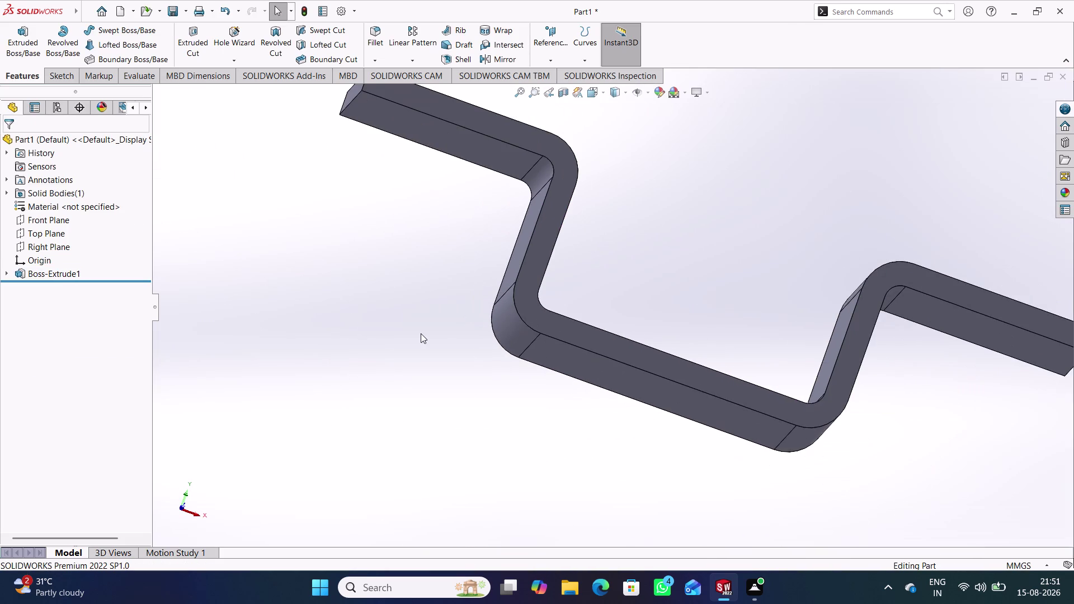
middle_drag(421, 334, 426, 395)
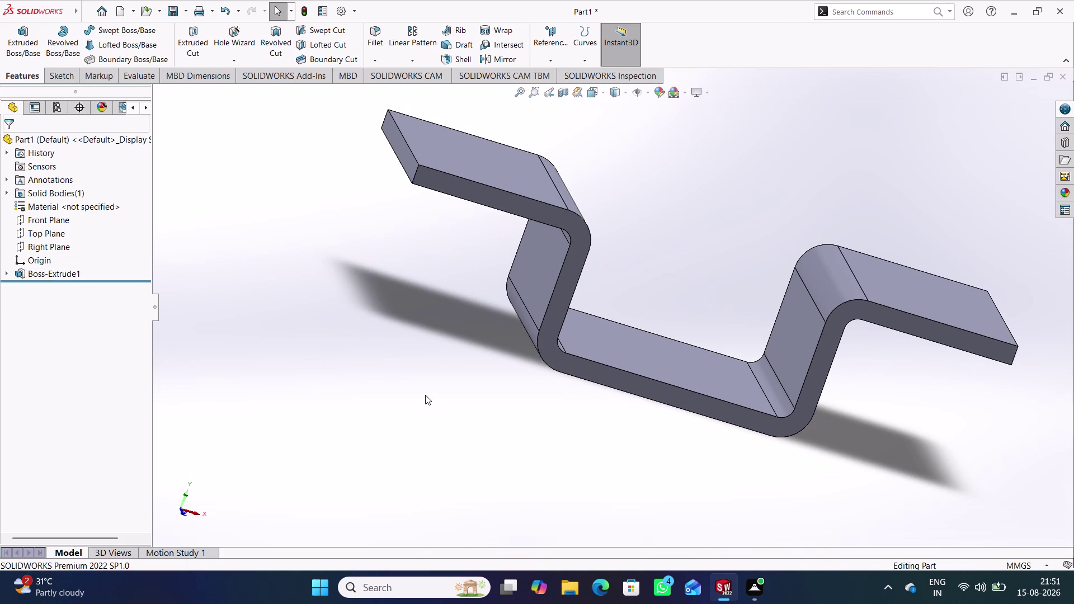
key(ctrl+7)
click(417, 388)
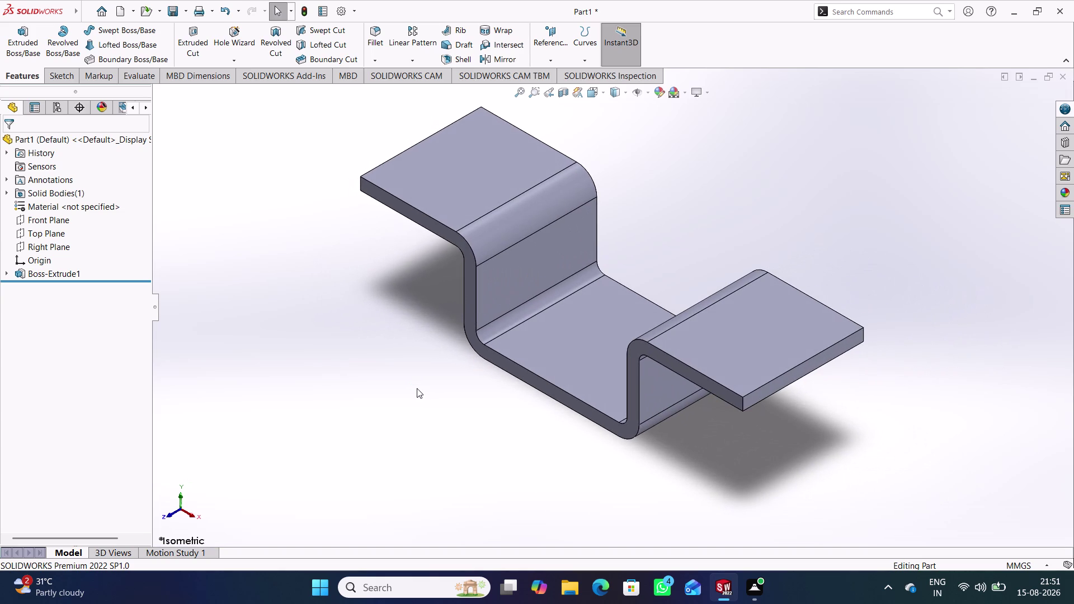
right_click(48, 206)
click(82, 215)
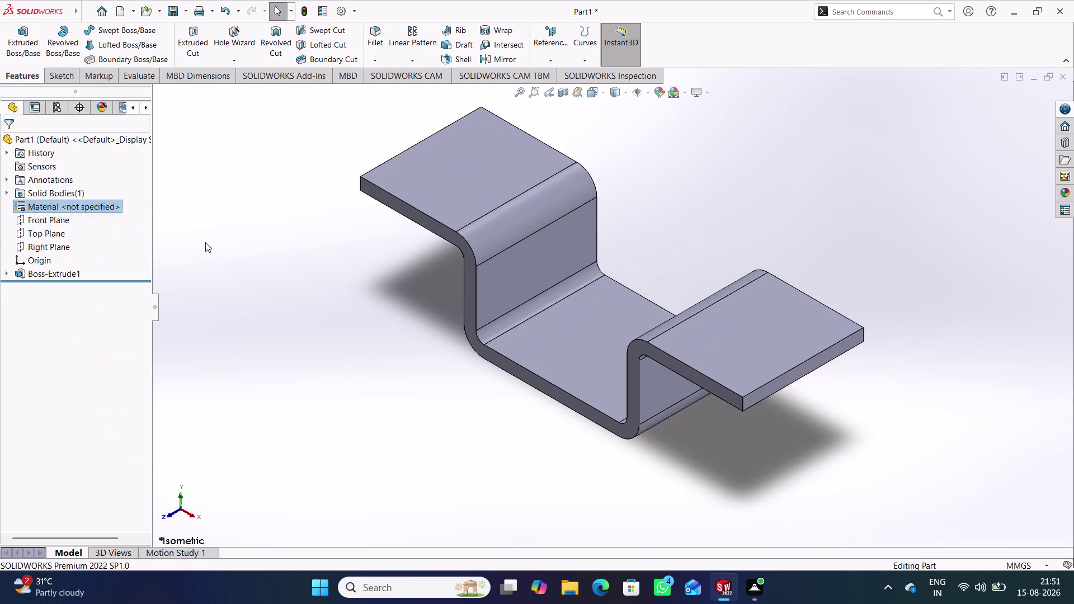
Apply Alloy Steel (SS) to the part, then view the flat base face head-on.
scroll(down, 3)
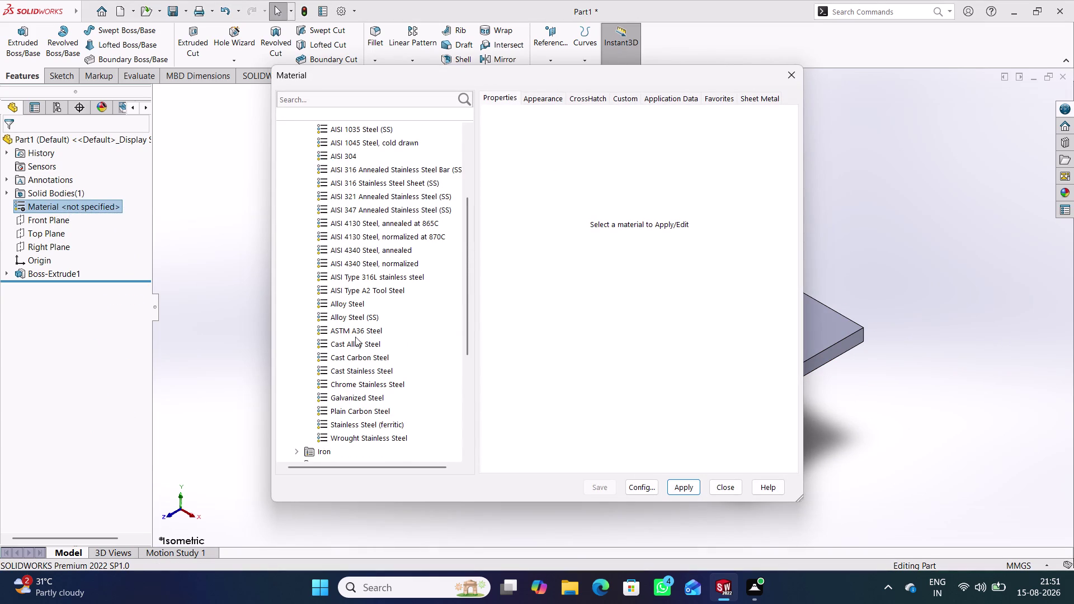
click(351, 319)
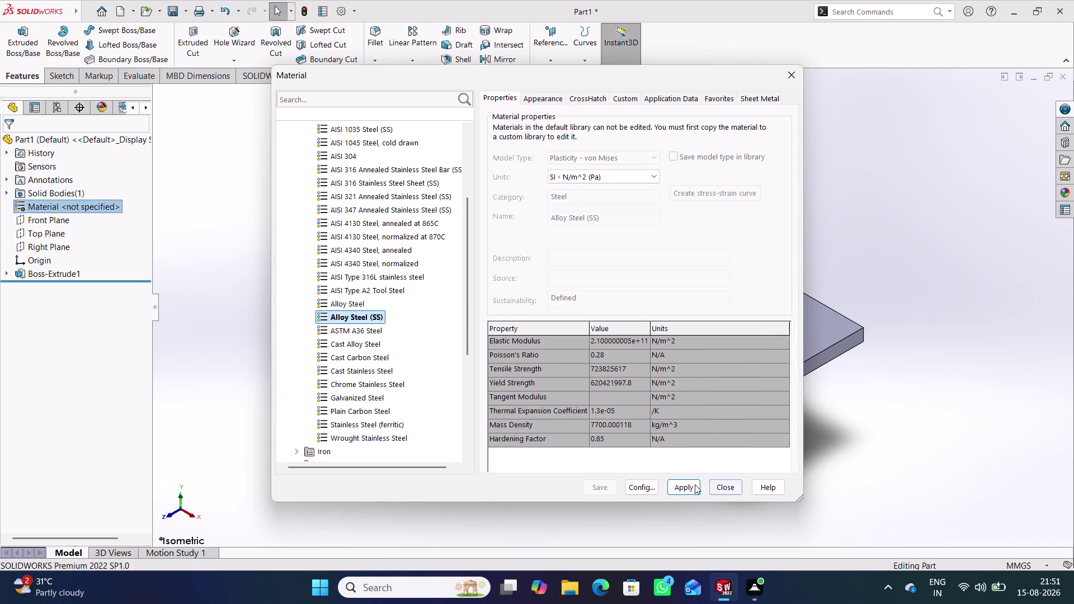
click(684, 484)
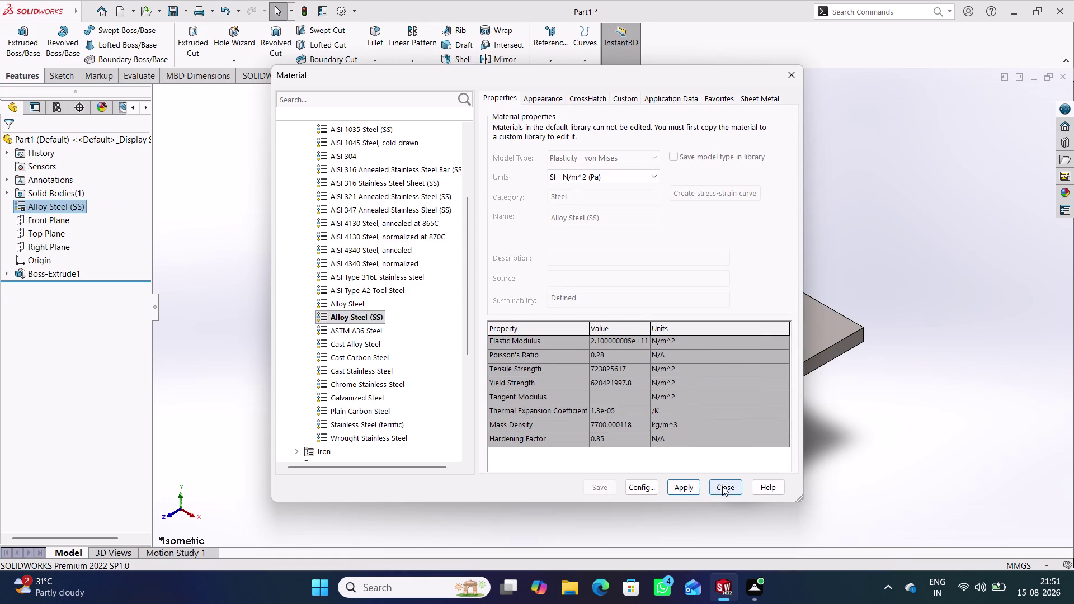
click(722, 486)
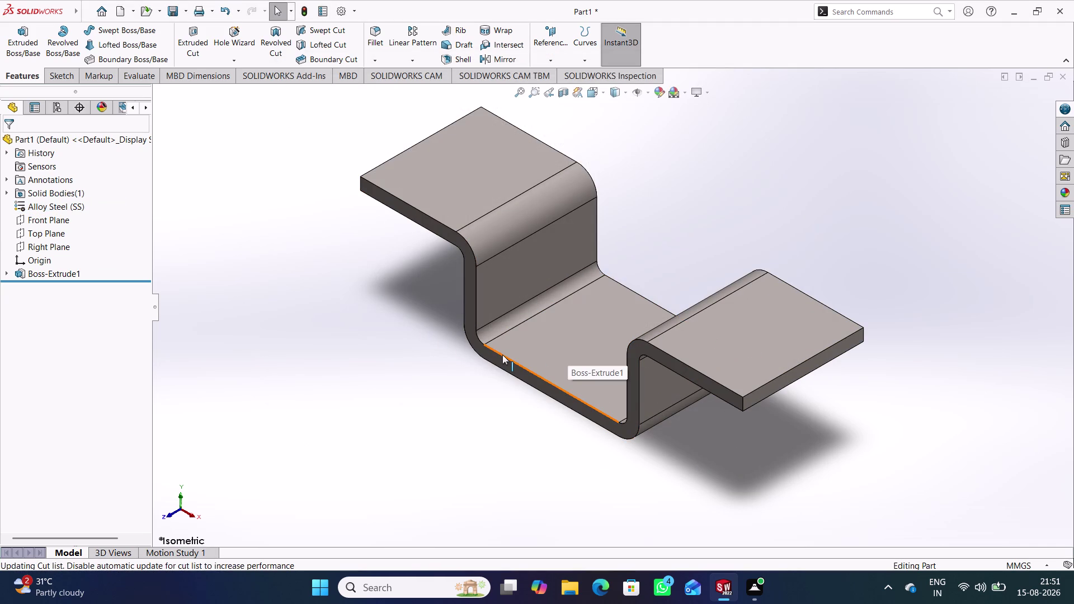
click(576, 337)
click(625, 306)
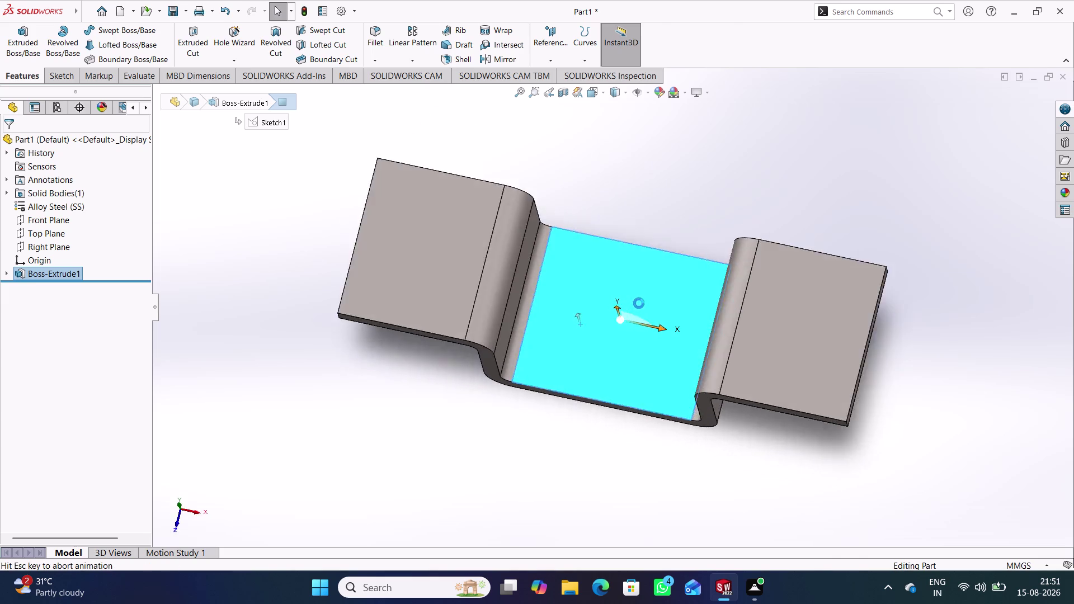
Draw two concentric circles at the origin in a new sketch on the base face.
click(643, 407)
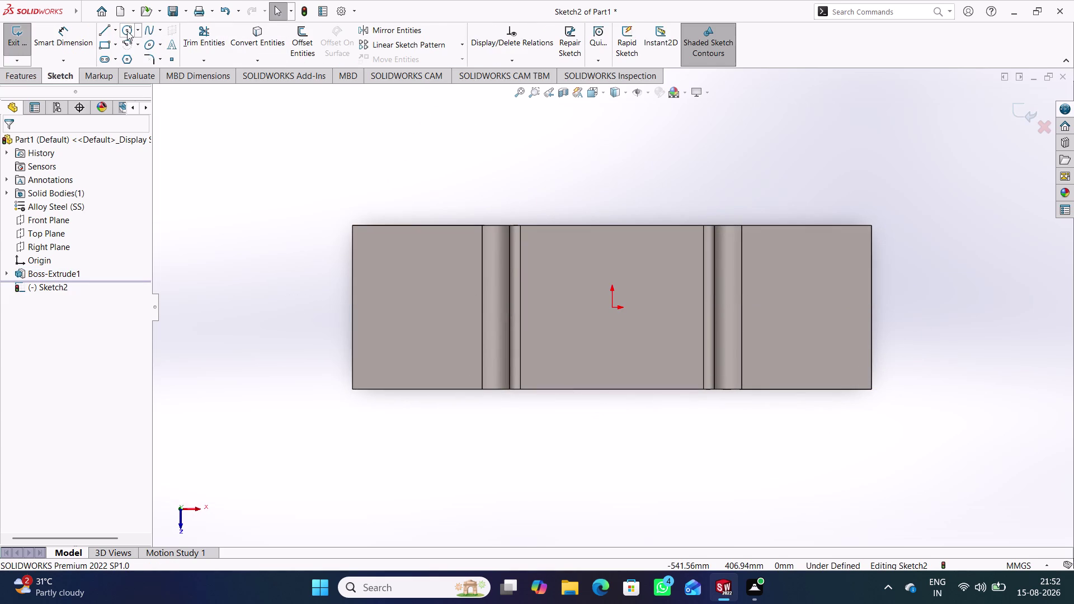
double_click(127, 31)
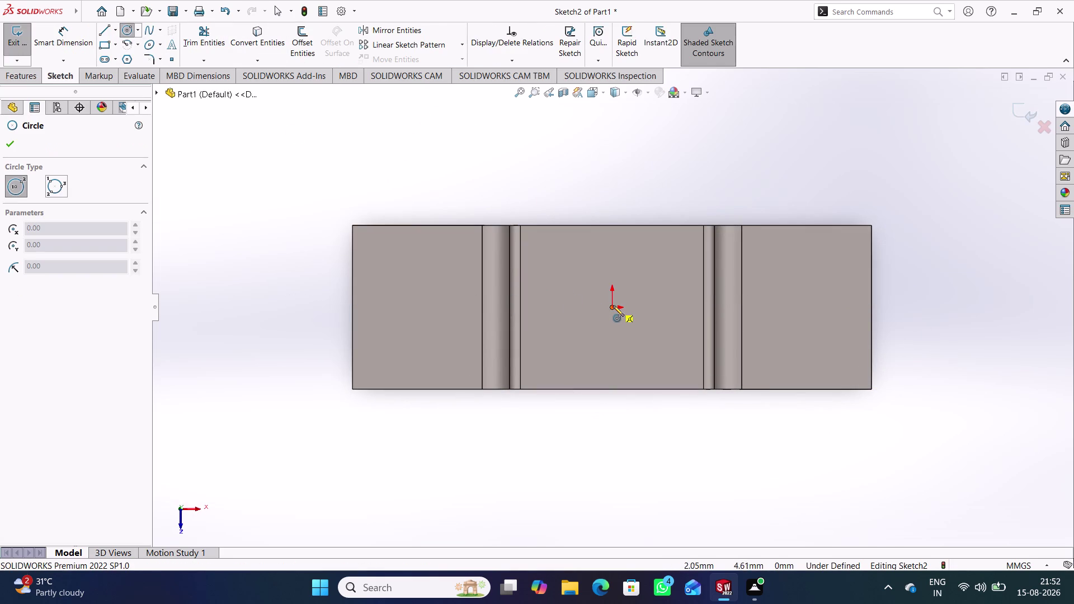
click(614, 307)
click(652, 344)
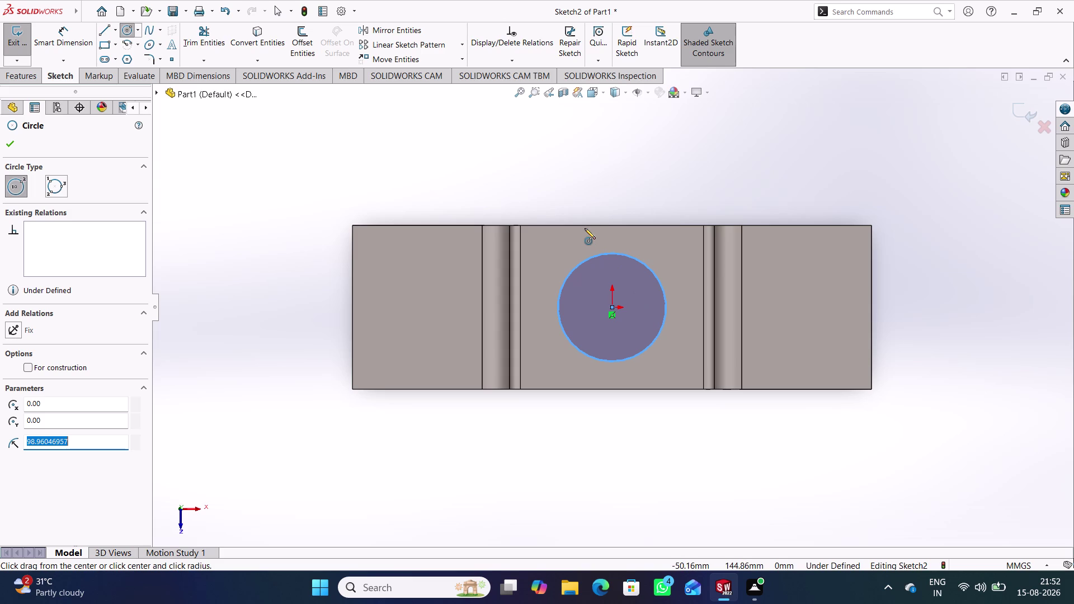
click(613, 308)
click(639, 337)
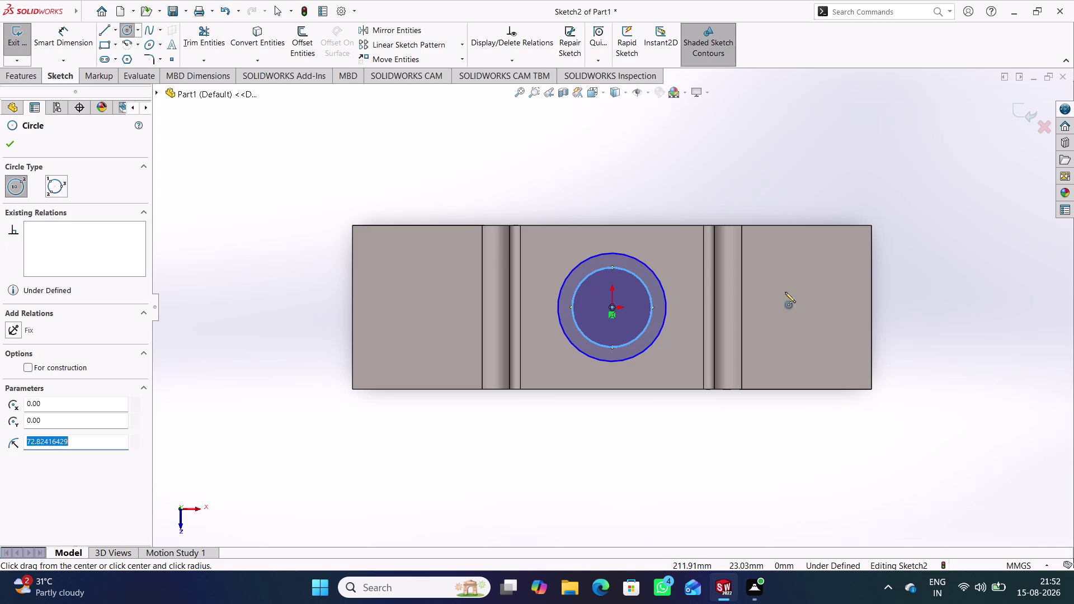
Dimension the circles to Ø225 and Ø175 mm and exit the sketch.
right_drag(918, 406, 912, 276)
click(655, 275)
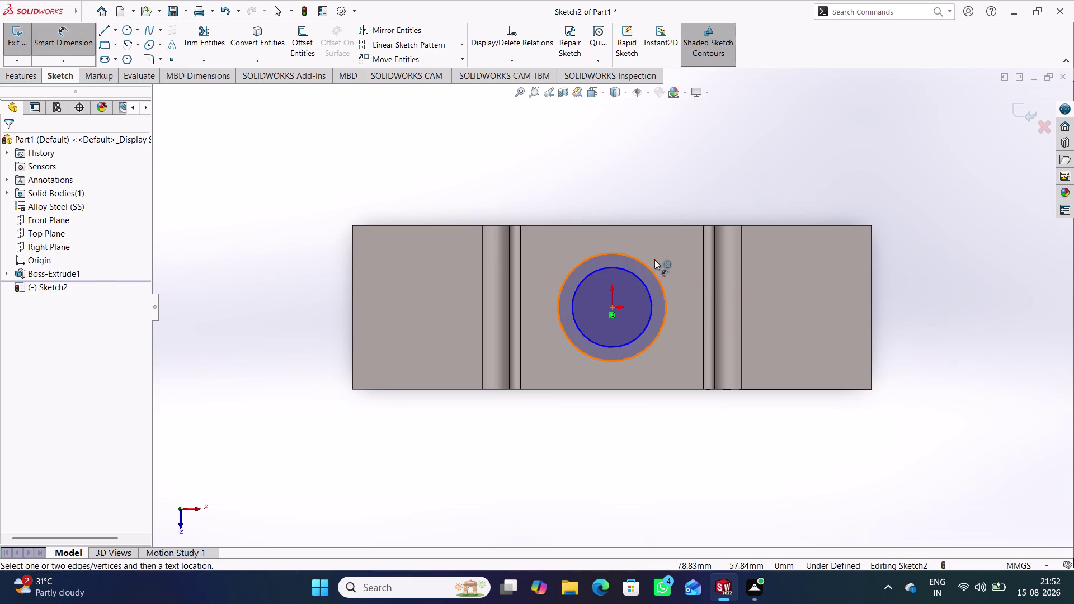
click(611, 189)
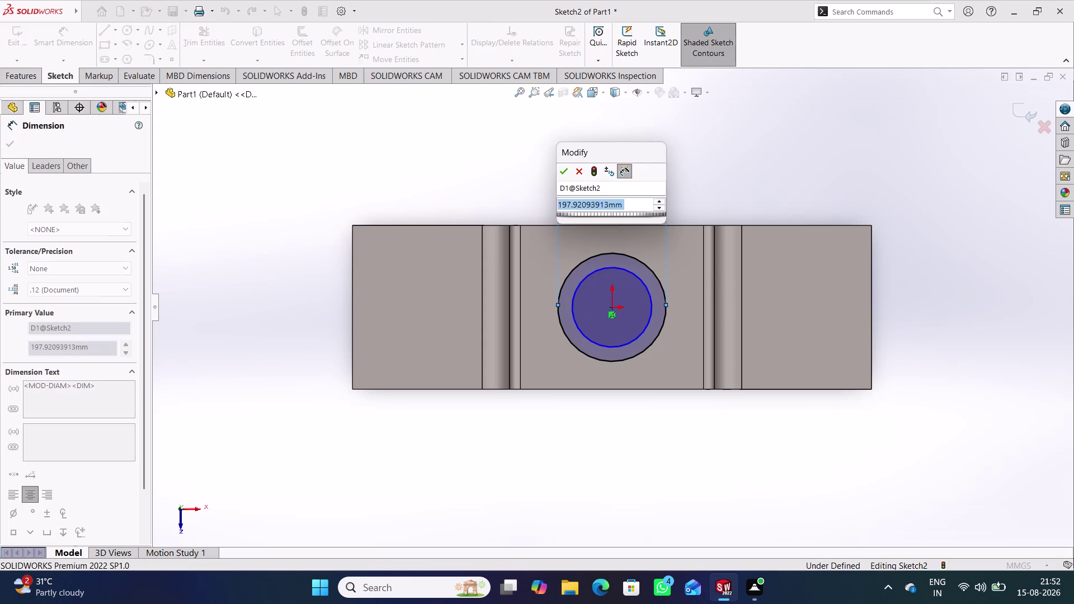
text(225)
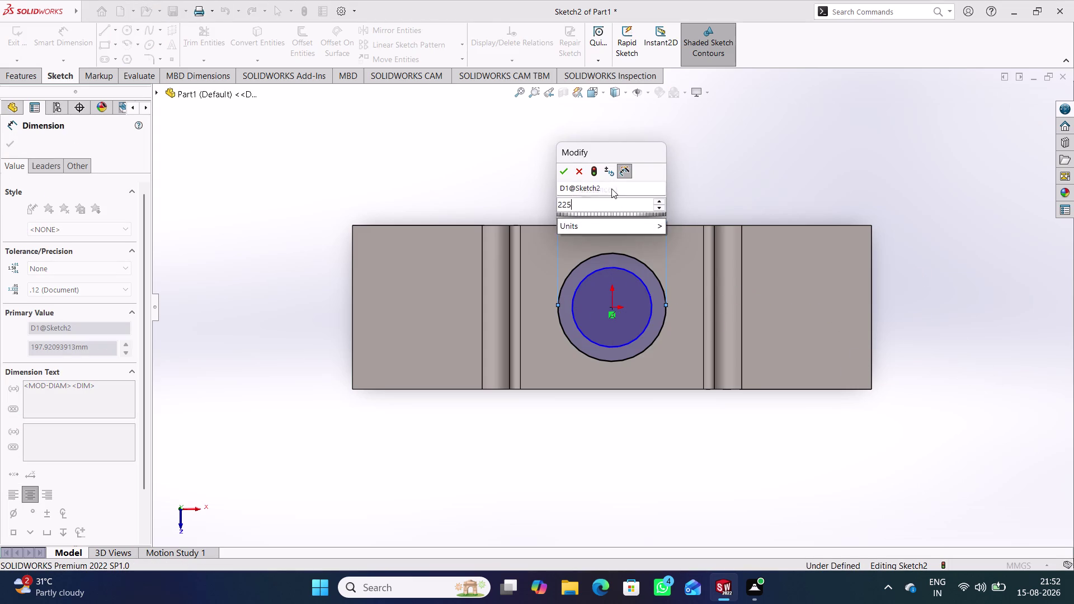
key(Return)
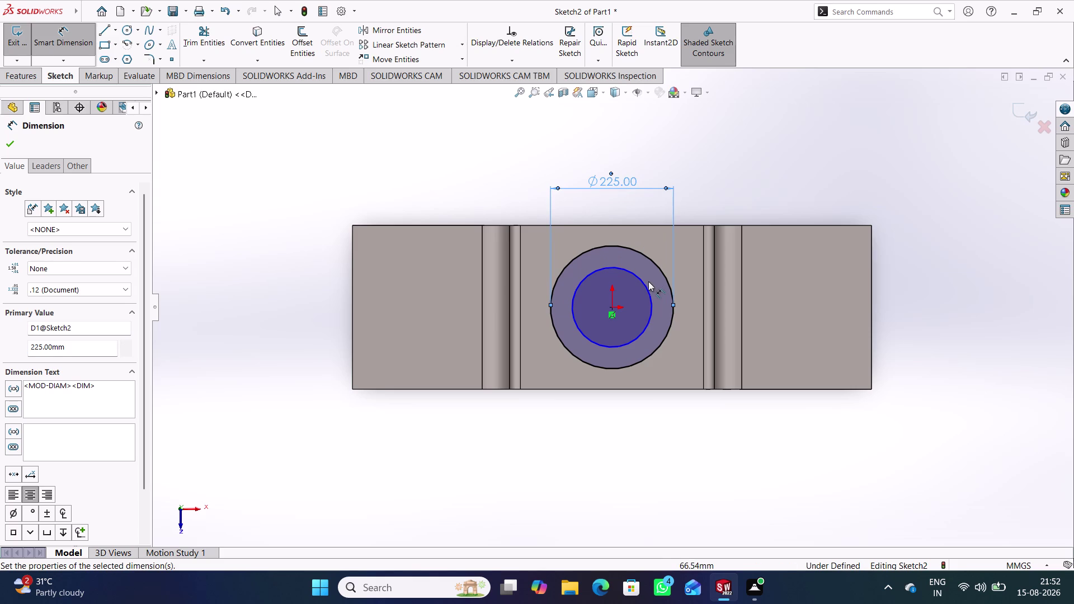
click(644, 280)
click(614, 206)
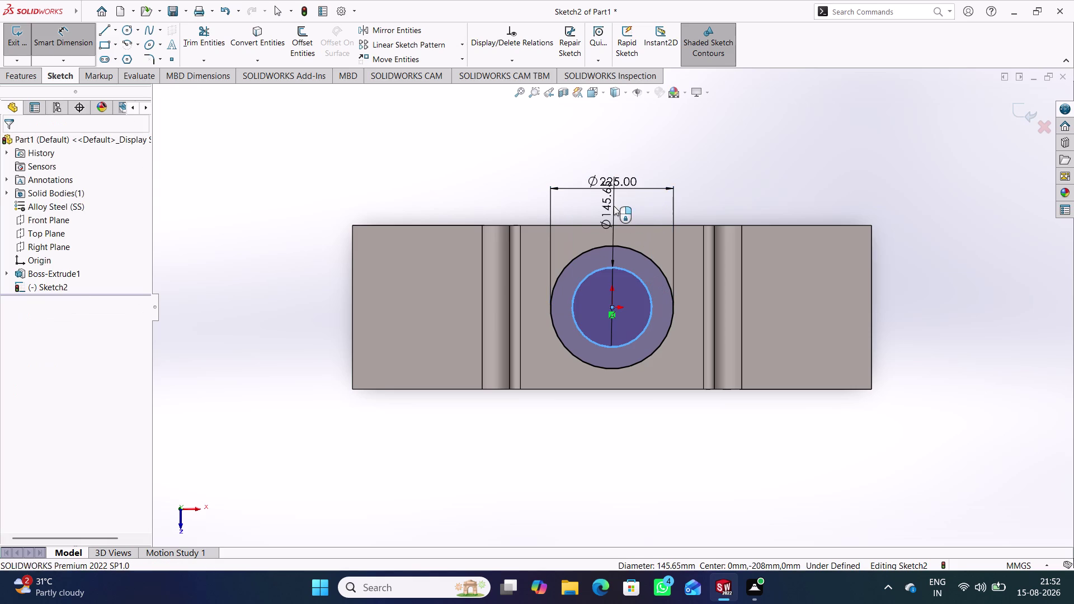
text(175)
key(Return)
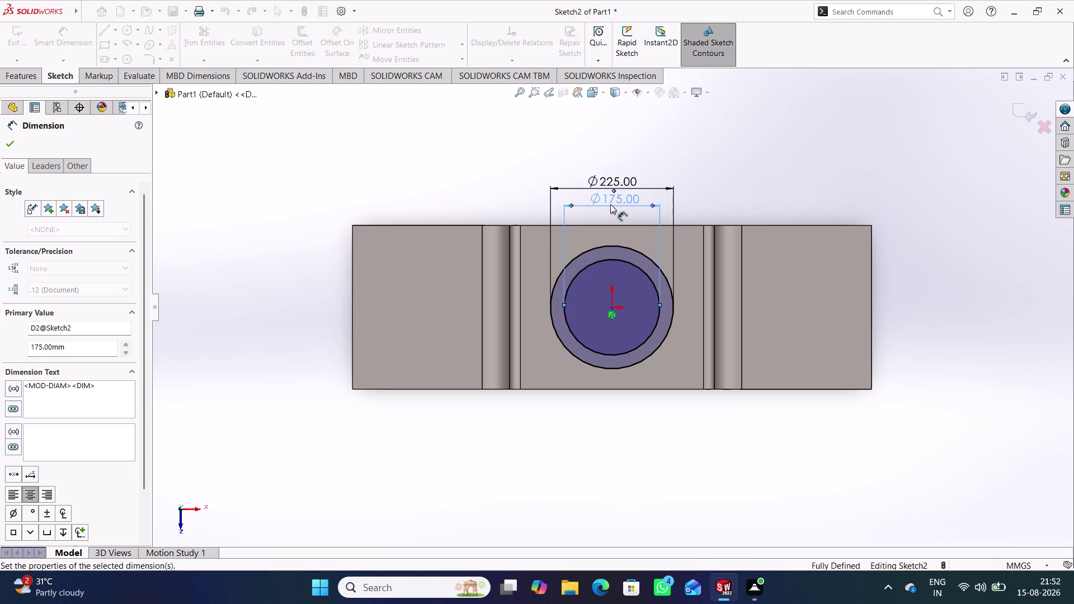
click(782, 178)
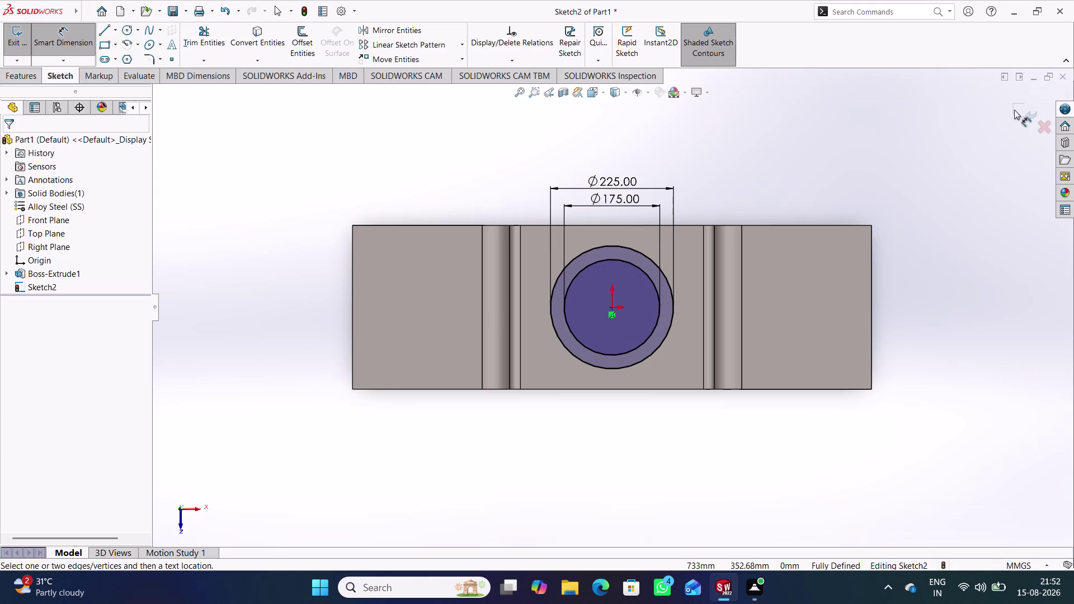
click(1015, 110)
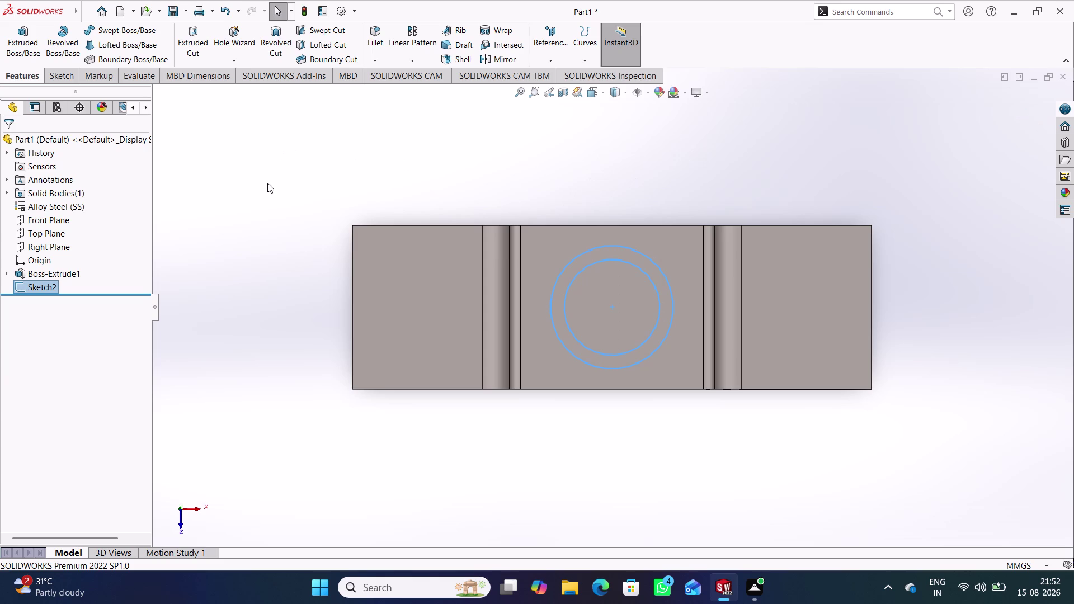
Extrude the ring sketch 170 mm and orbit to preview the cylinder.
click(19, 40)
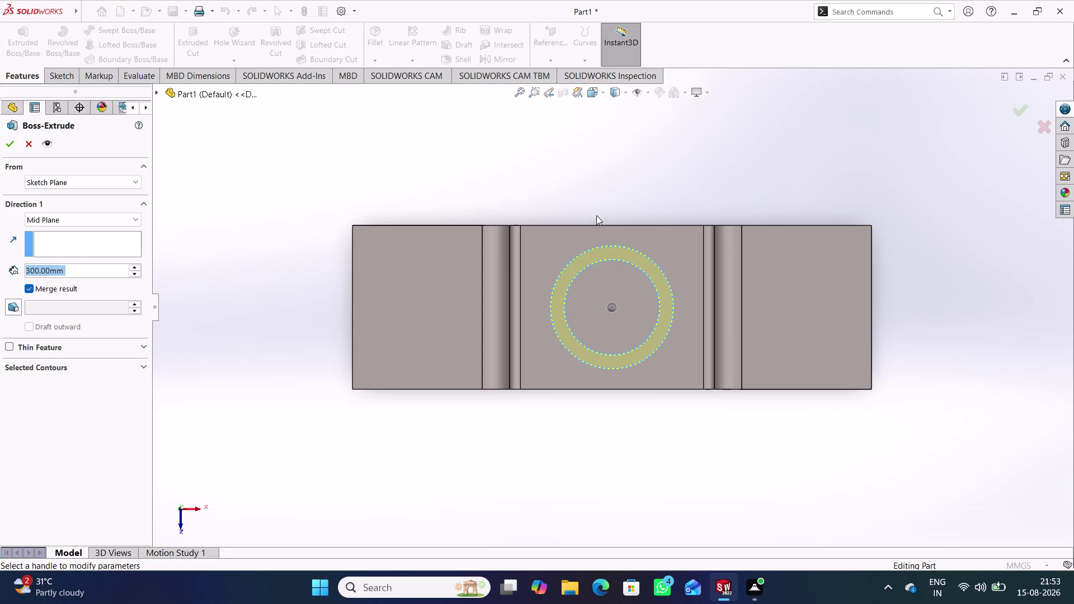
text(17)
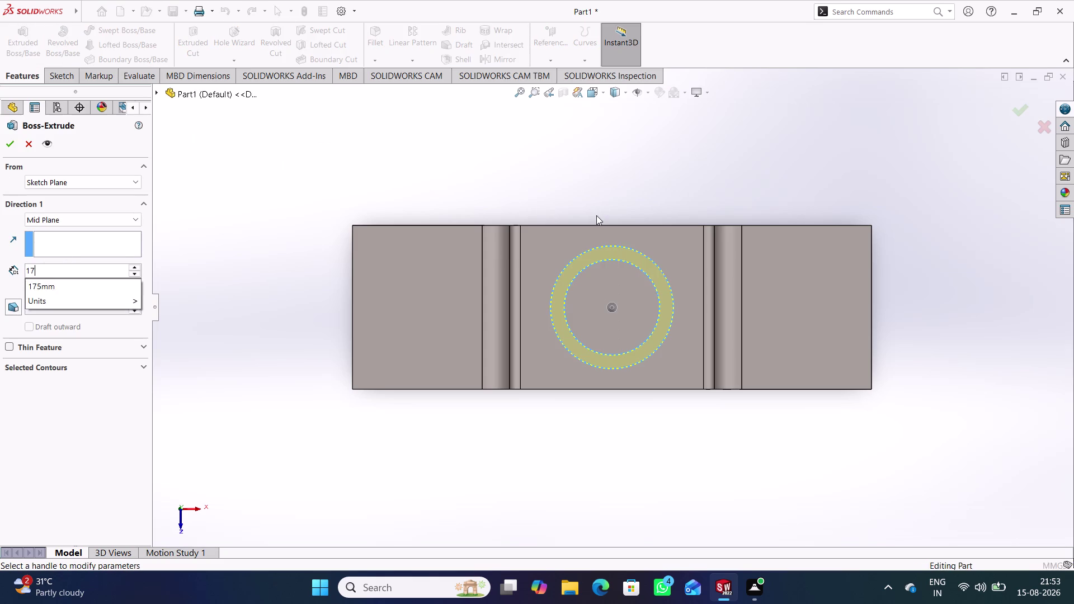
text(0)
key(Return)
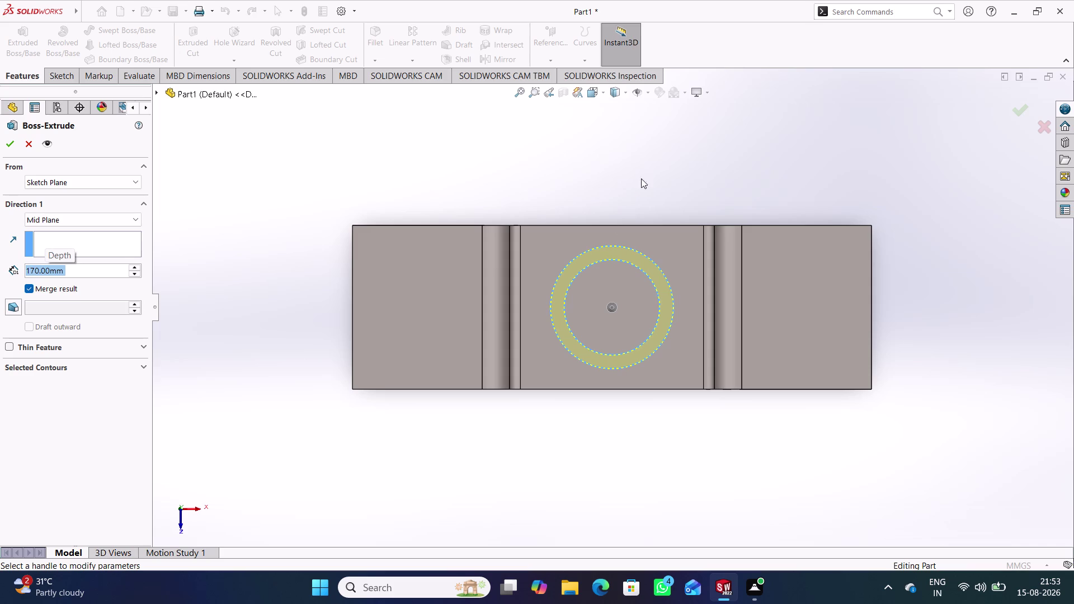
middle_drag(507, 450, 507, 346)
right_drag(507, 451, 507, 346)
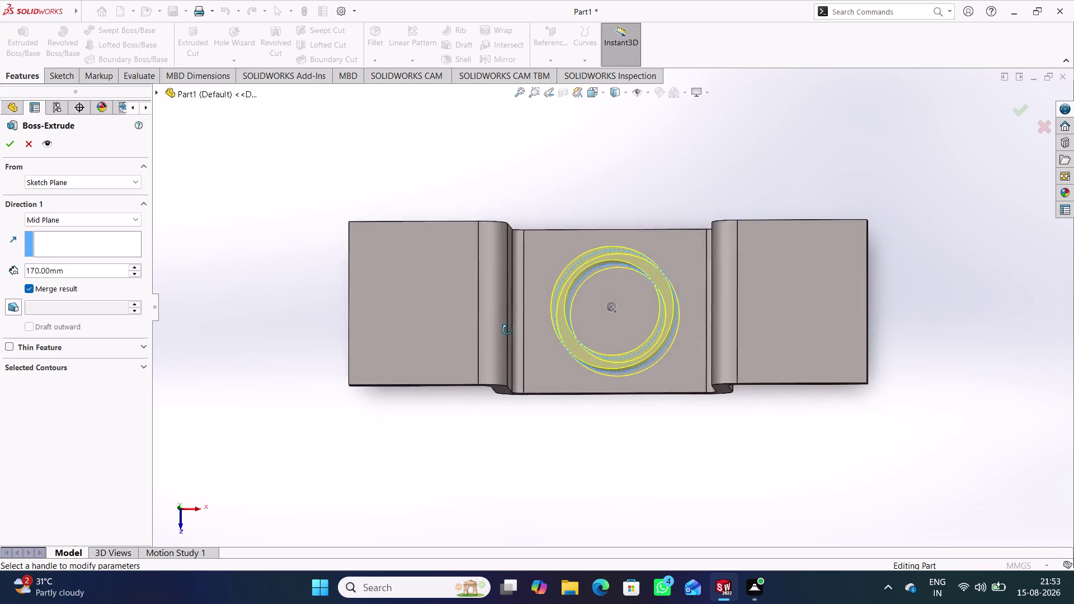
middle_drag(507, 346, 518, 365)
right_drag(507, 345, 518, 366)
middle_drag(616, 423, 575, 320)
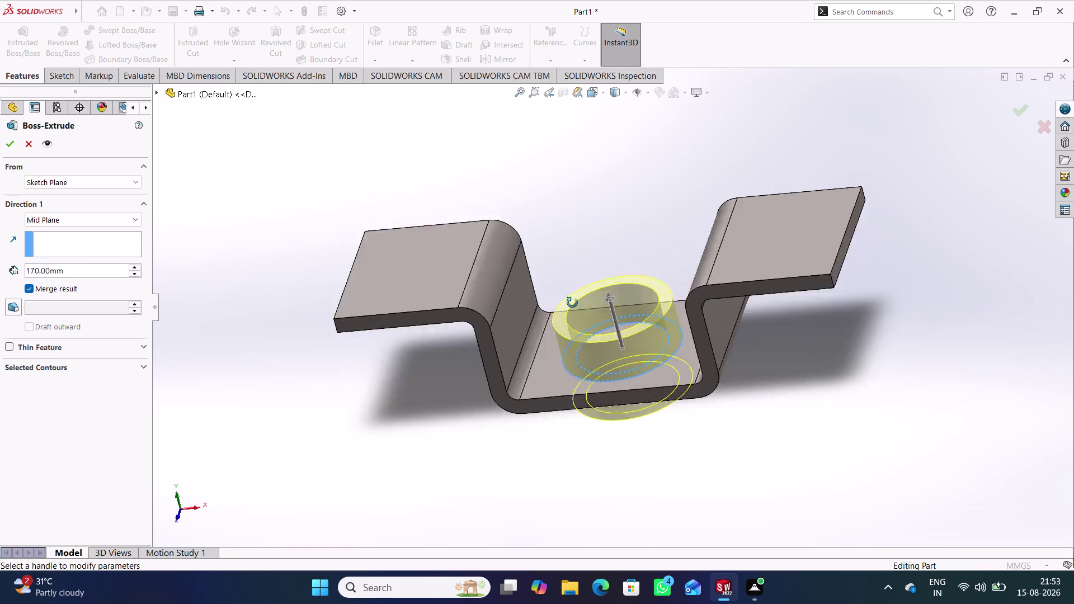
middle_drag(575, 320, 590, 256)
Change the end condition to Blind, accept the boss, and inspect the cylinder.
click(140, 216)
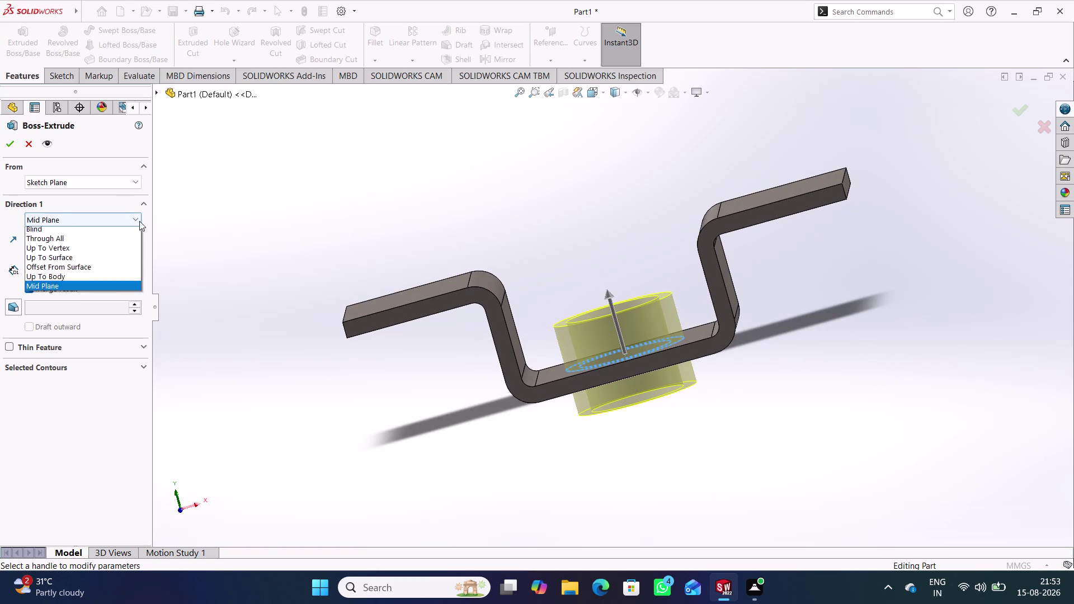
click(105, 233)
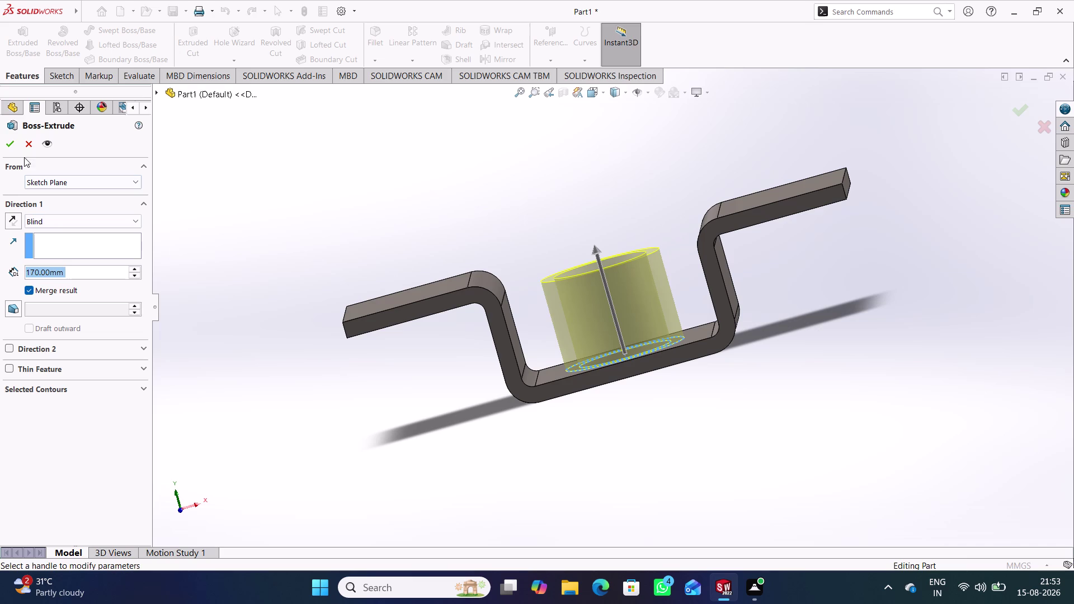
click(15, 145)
click(630, 472)
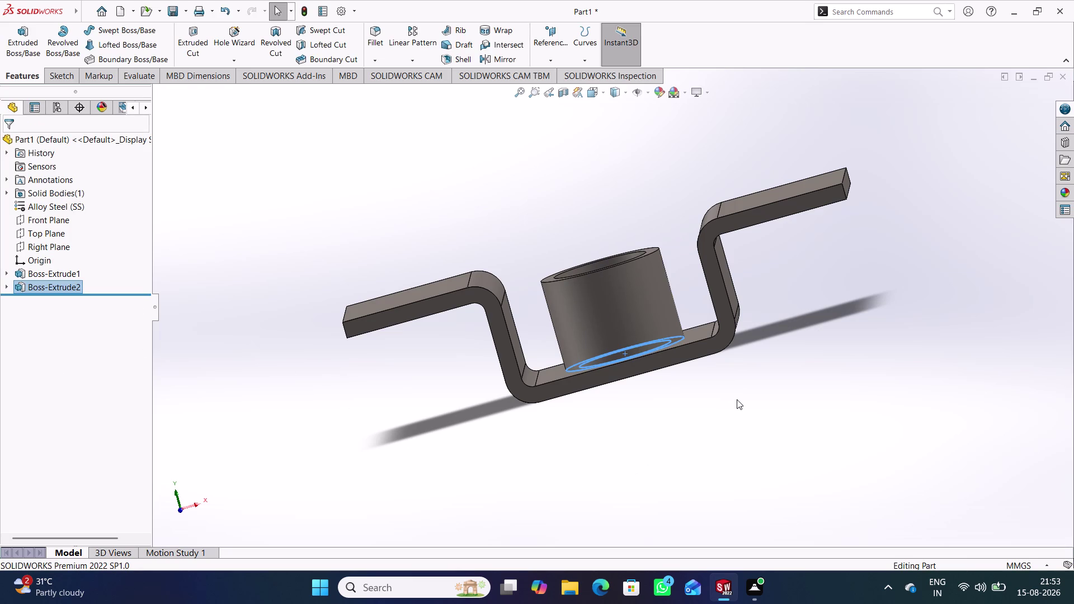
middle_drag(786, 357, 788, 419)
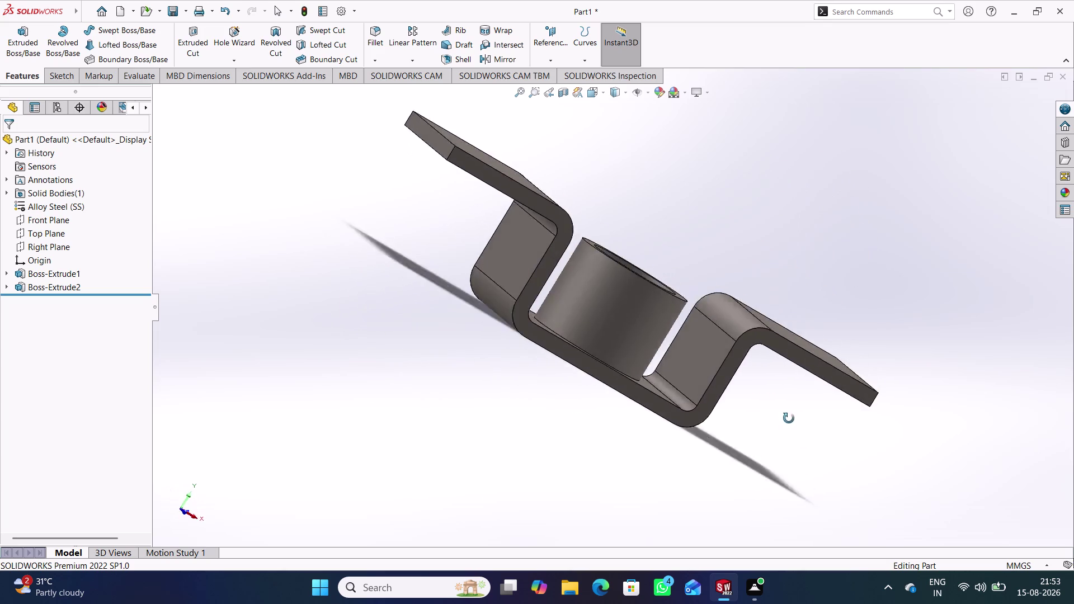
middle_drag(788, 419, 618, 426)
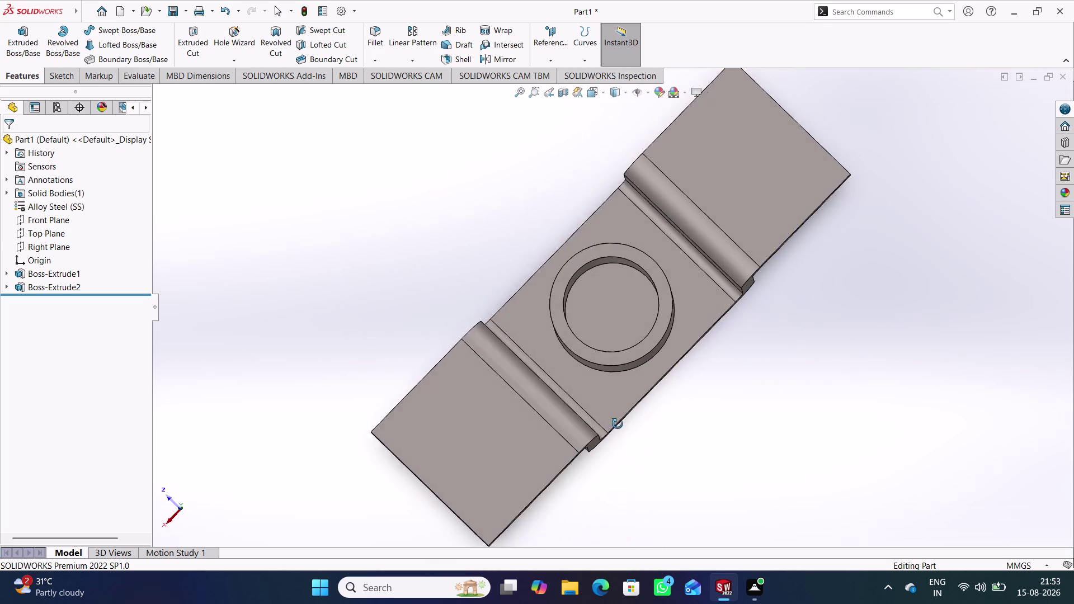
Draw a circle at the origin in a new sketch on the base face.
middle_drag(618, 426, 614, 415)
click(605, 404)
click(656, 369)
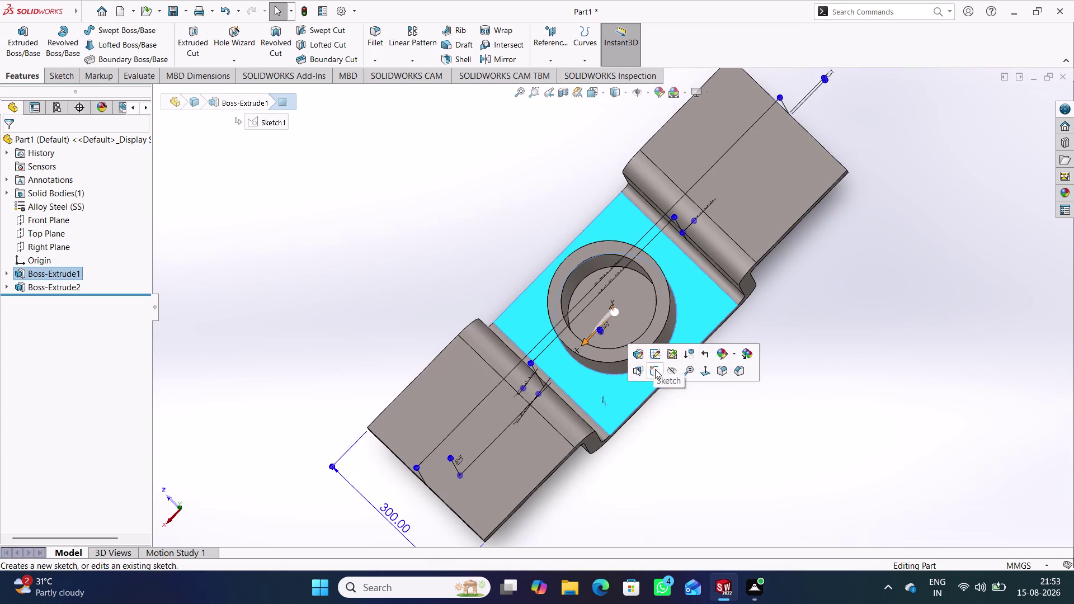
click(608, 430)
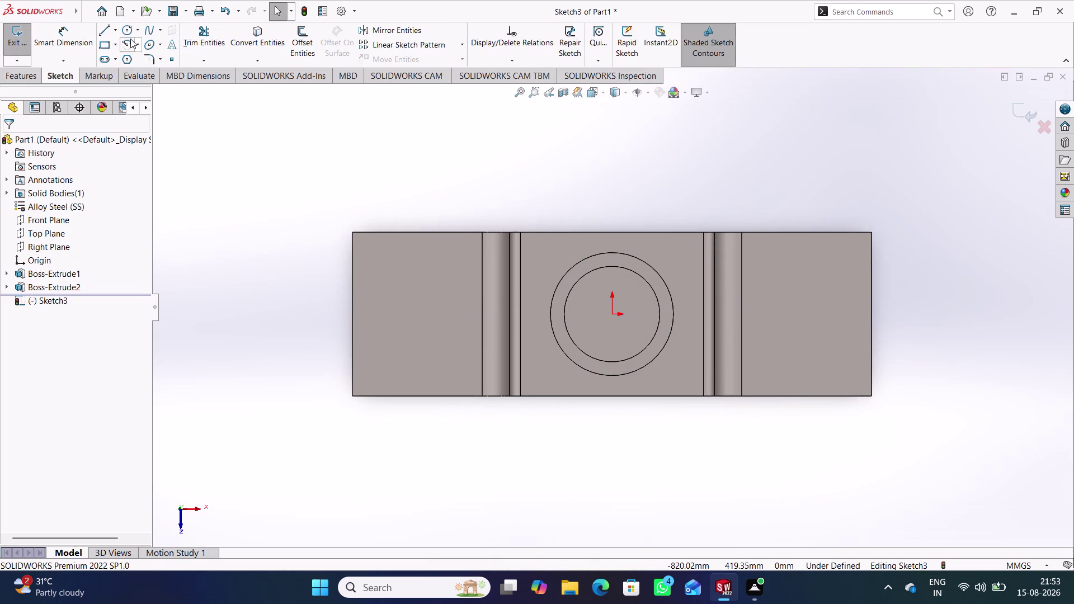
click(129, 31)
click(613, 314)
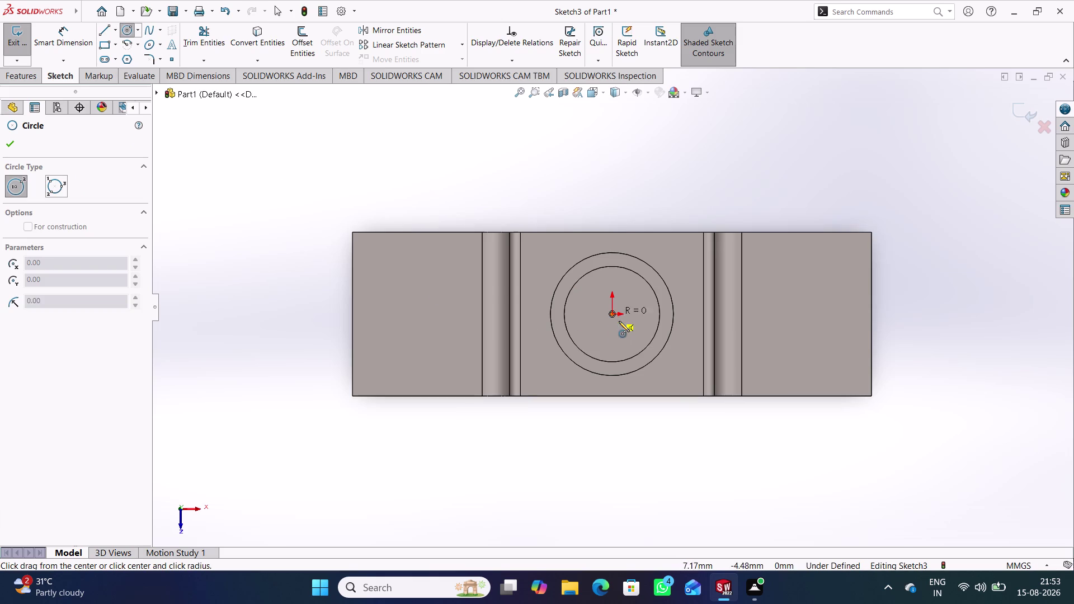
click(624, 334)
Dimension the circle to 75 mm diameter and exit the sketch.
right_drag(725, 472, 710, 315)
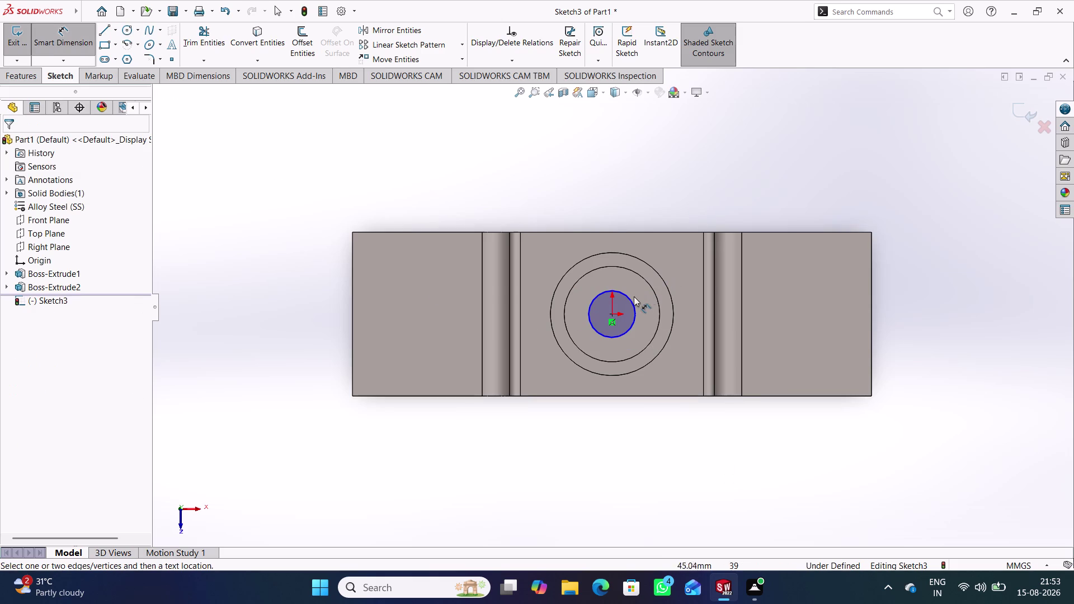
click(631, 298)
click(615, 204)
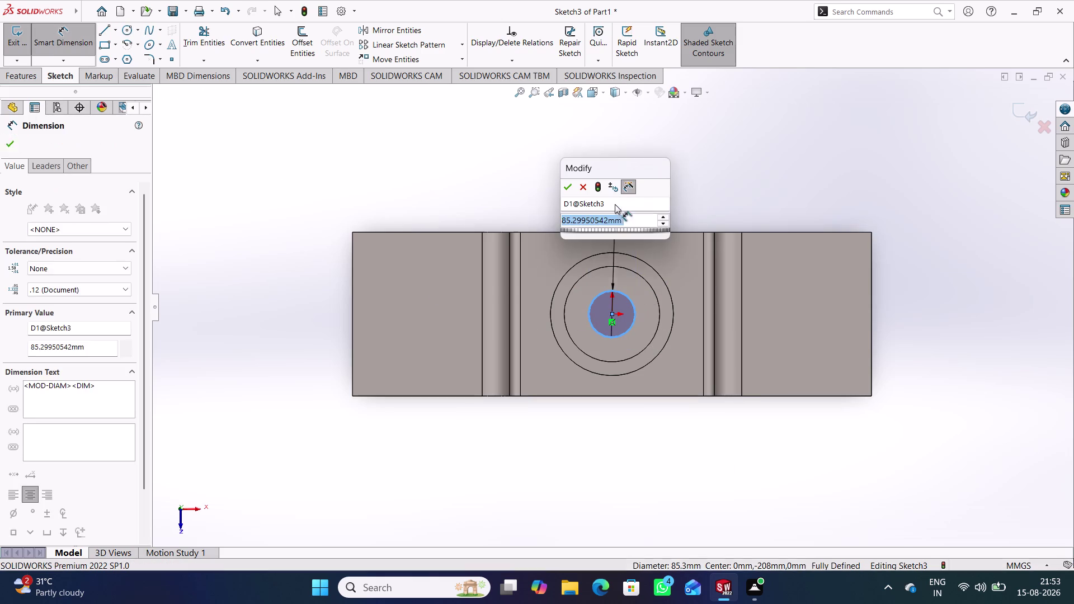
text(75)
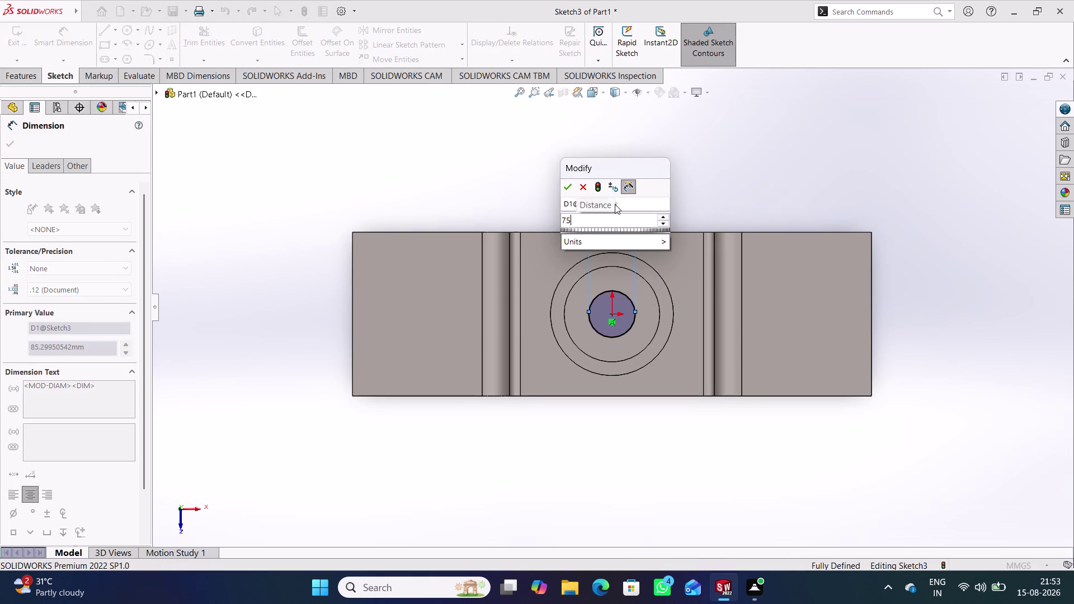
key(Return)
click(696, 183)
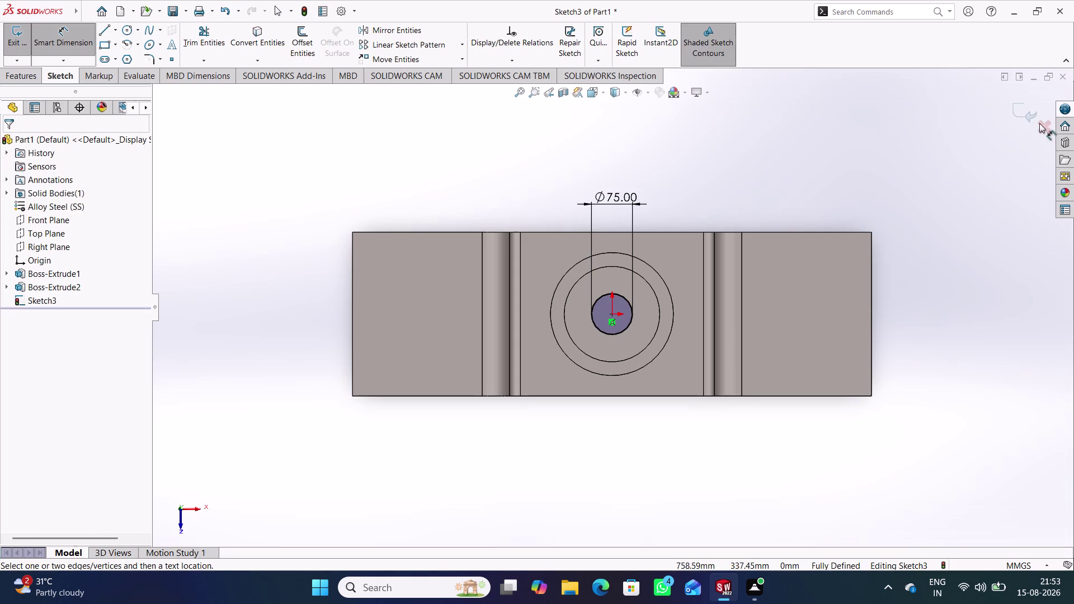
click(1025, 109)
Start an Extruded Cut on the 75 mm circle and orbit to preview it.
click(184, 43)
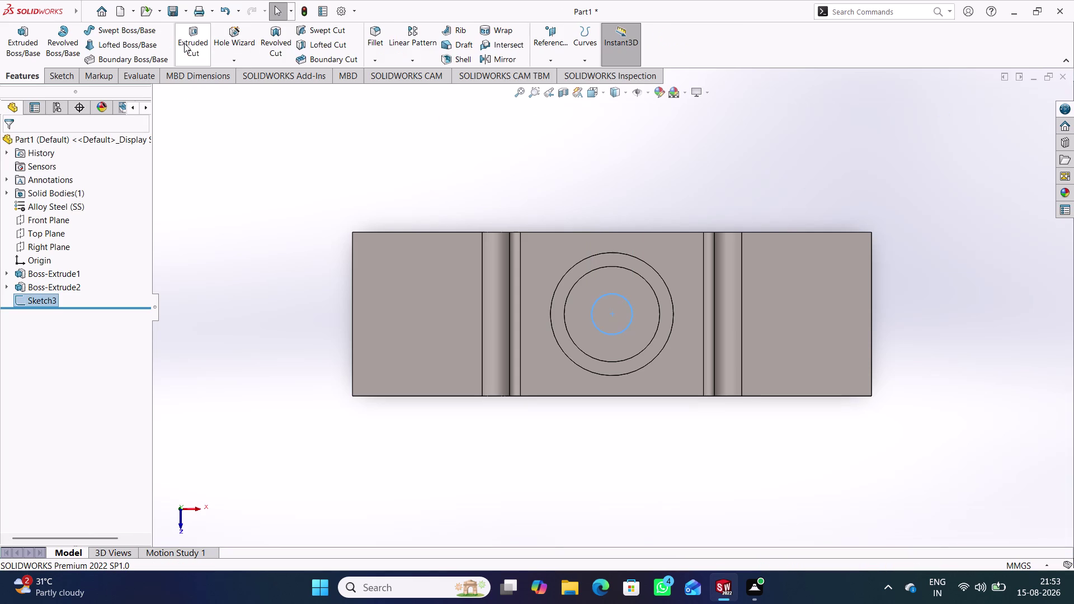
middle_drag(271, 234, 272, 124)
right_drag(272, 234, 273, 124)
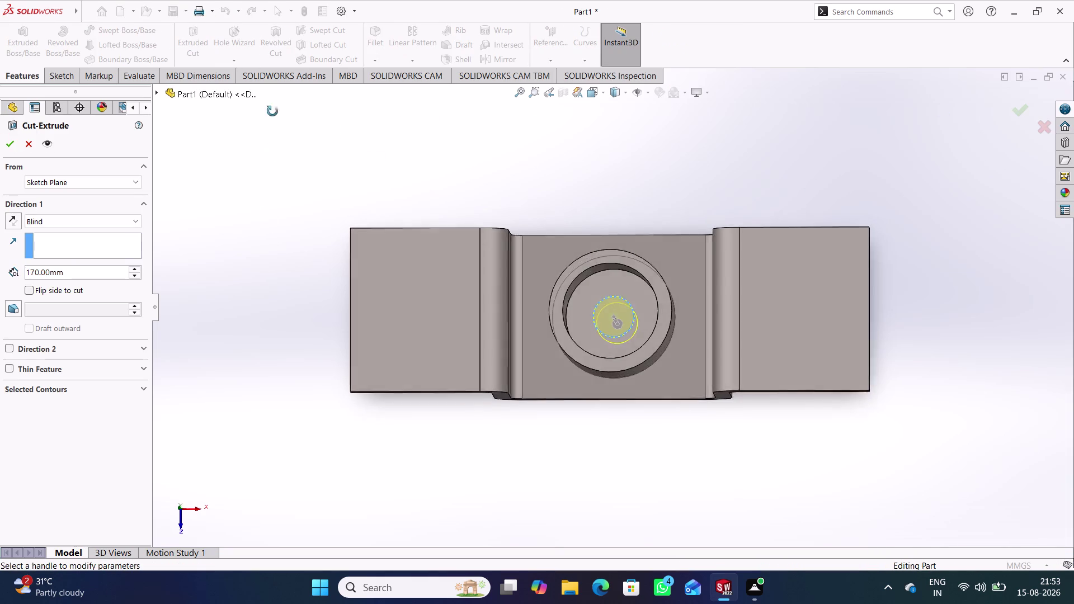
middle_drag(273, 124, 278, 70)
right_drag(272, 124, 278, 71)
middle_drag(301, 277, 324, 71)
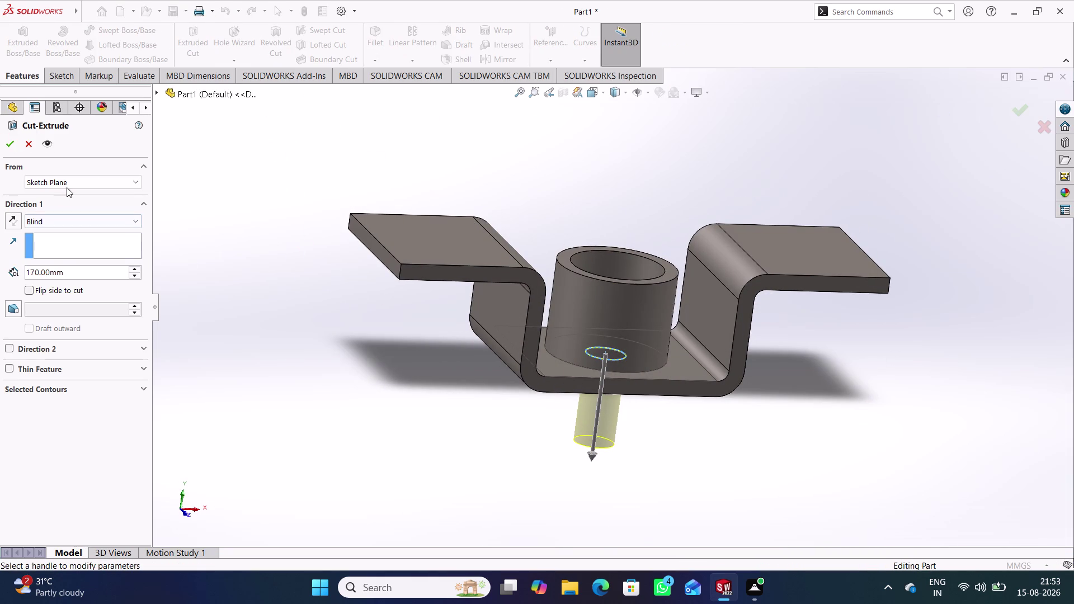
Set the cut to Up To Next, accept it, and inspect the hole.
click(140, 222)
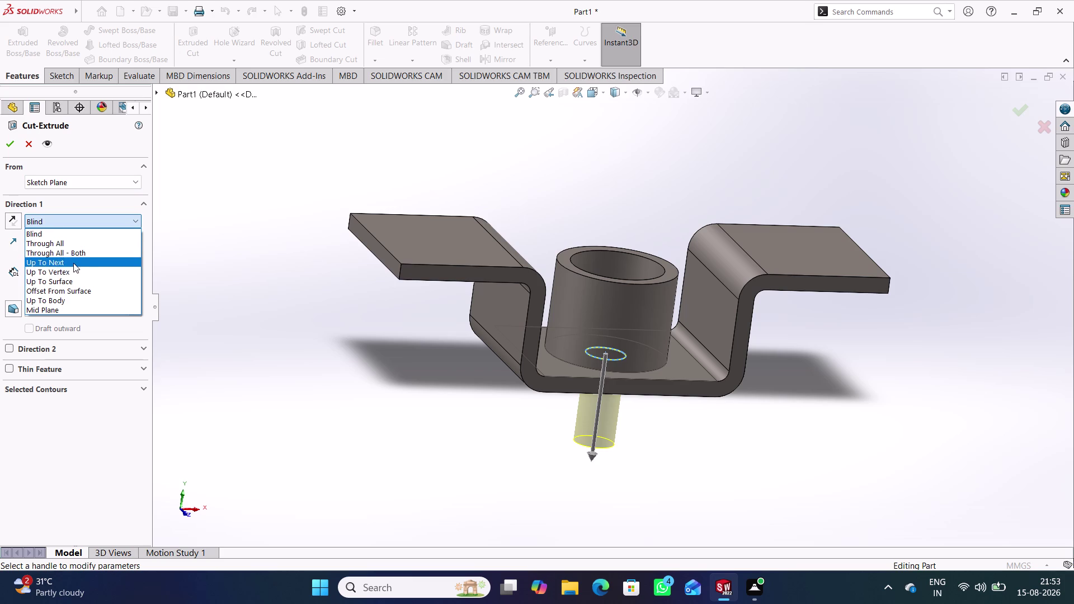
click(72, 262)
click(4, 144)
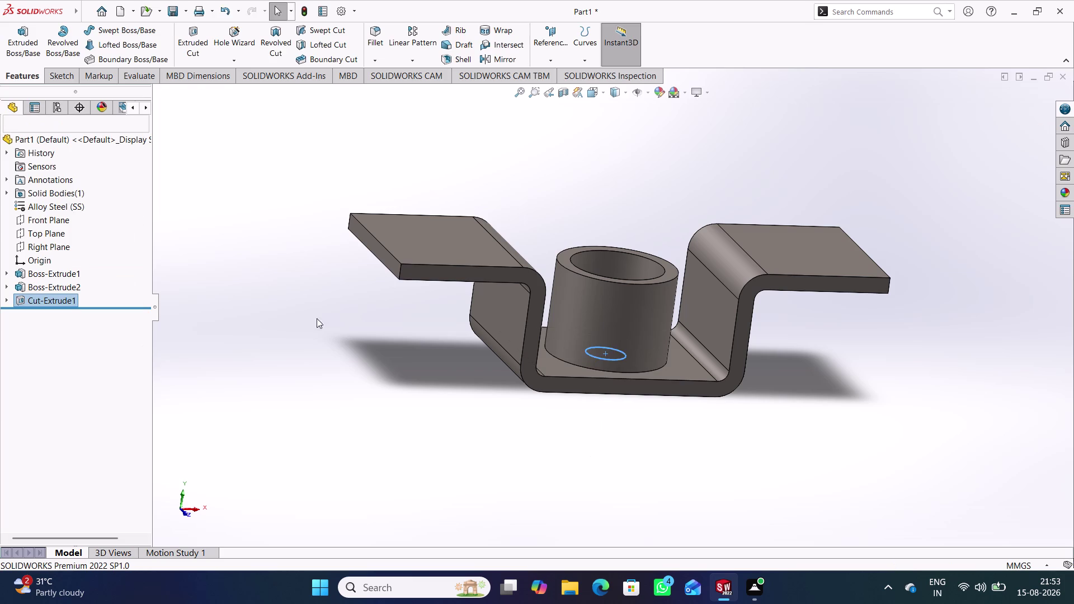
click(328, 330)
middle_drag(351, 331, 276, 284)
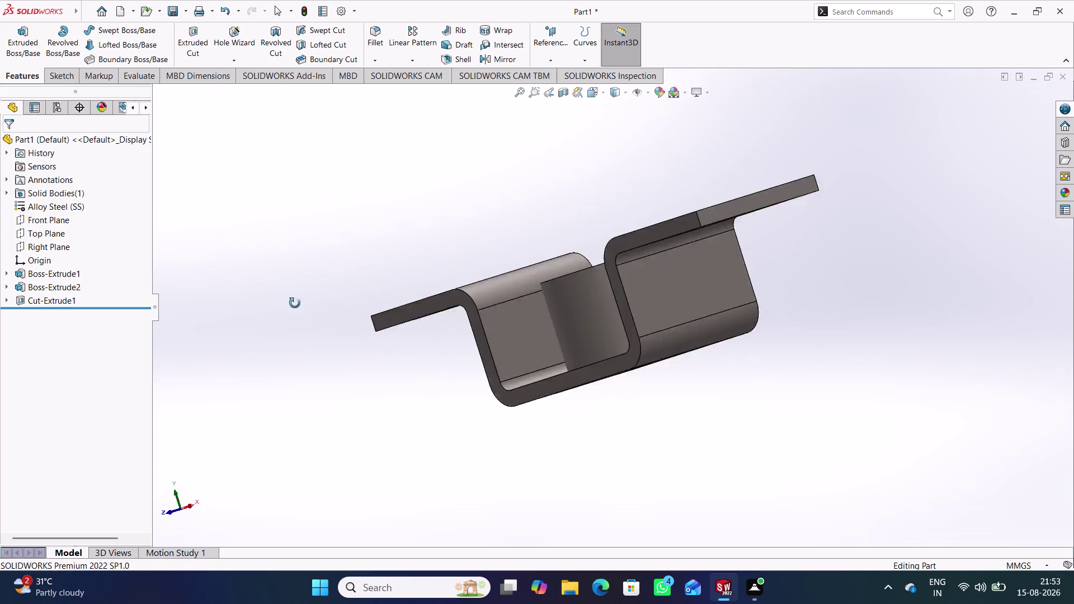
middle_drag(275, 284, 313, 323)
key(ctrl+s)
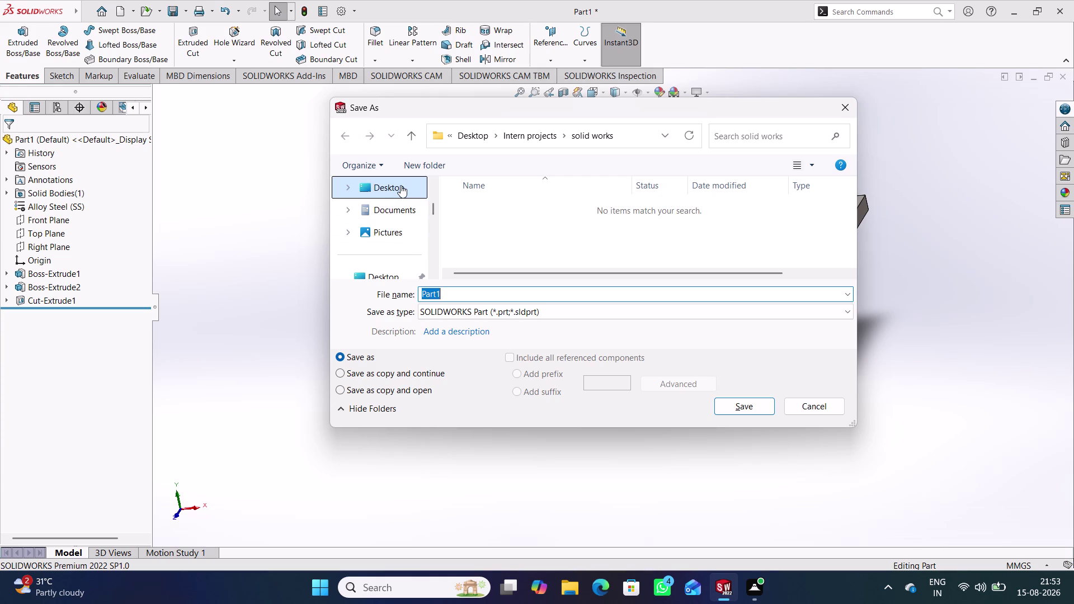
Save the bracket as Part1 in Intern projects > solid works.
click(344, 135)
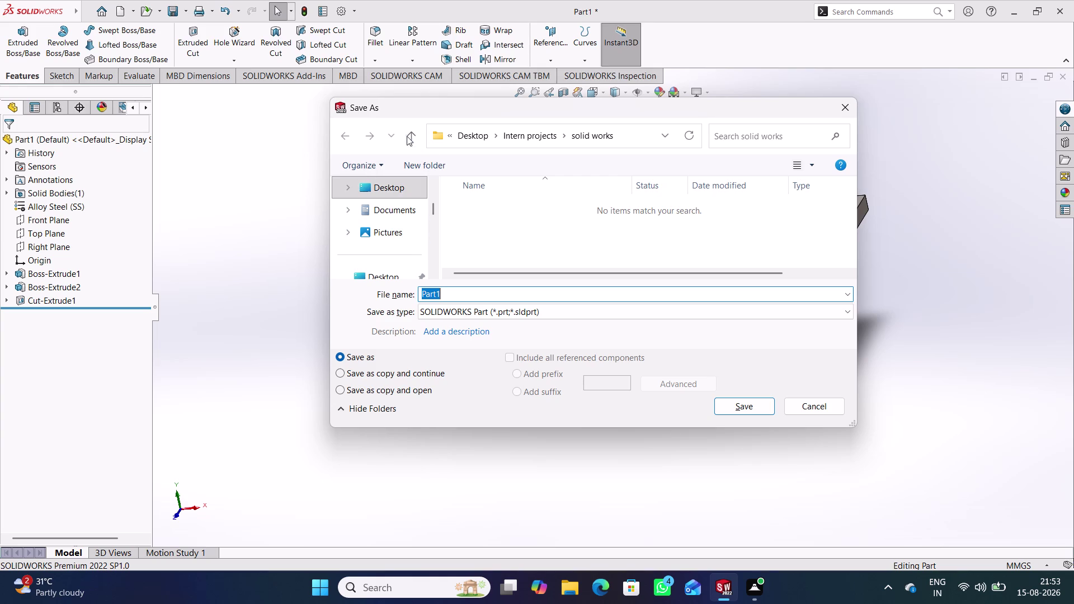
click(410, 136)
click(500, 236)
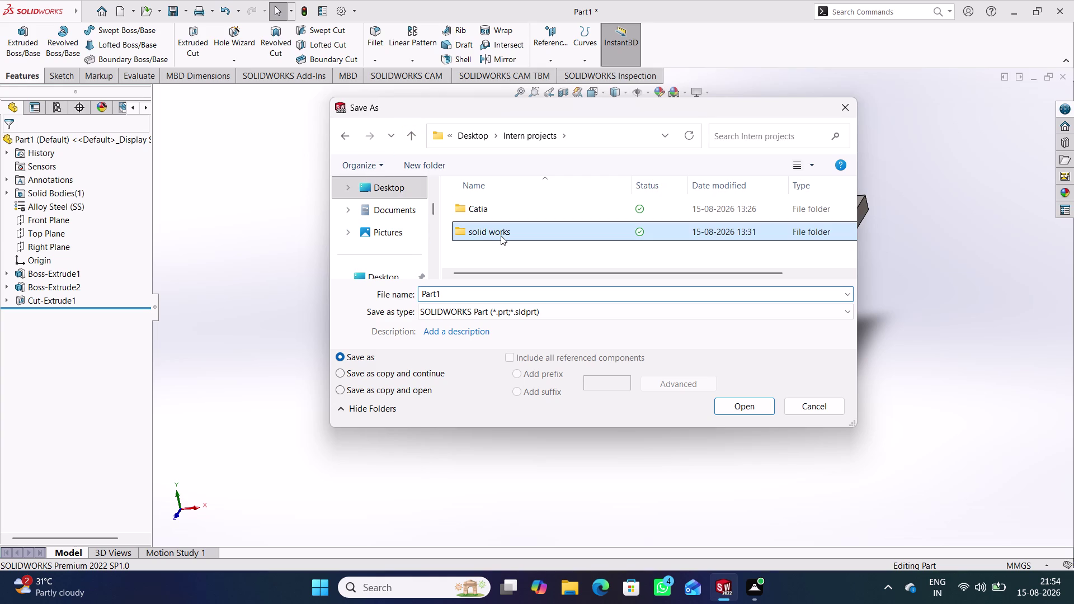
double_click(503, 234)
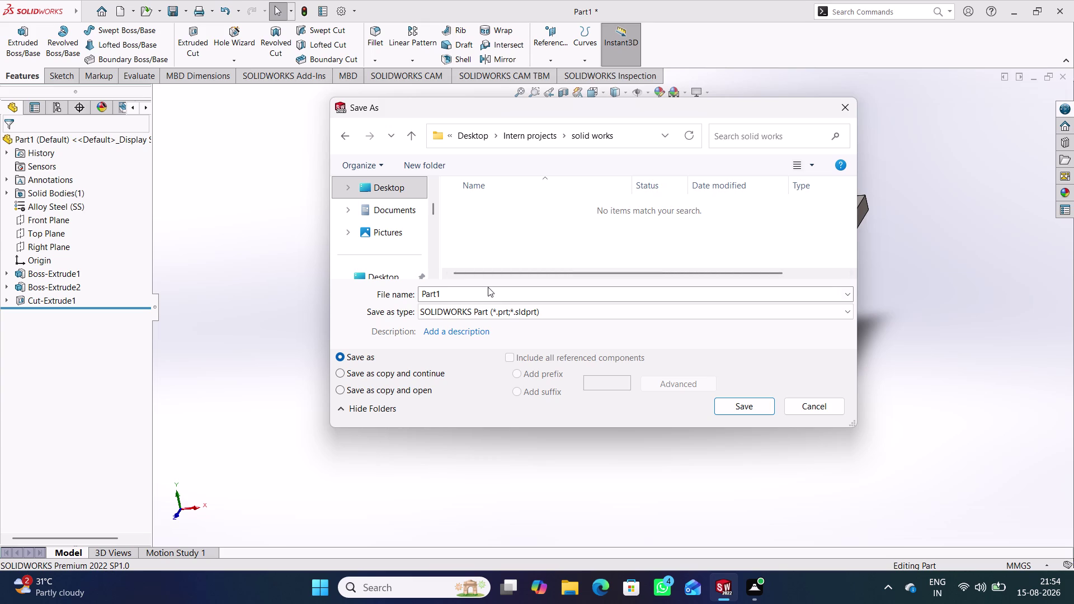
click(733, 406)
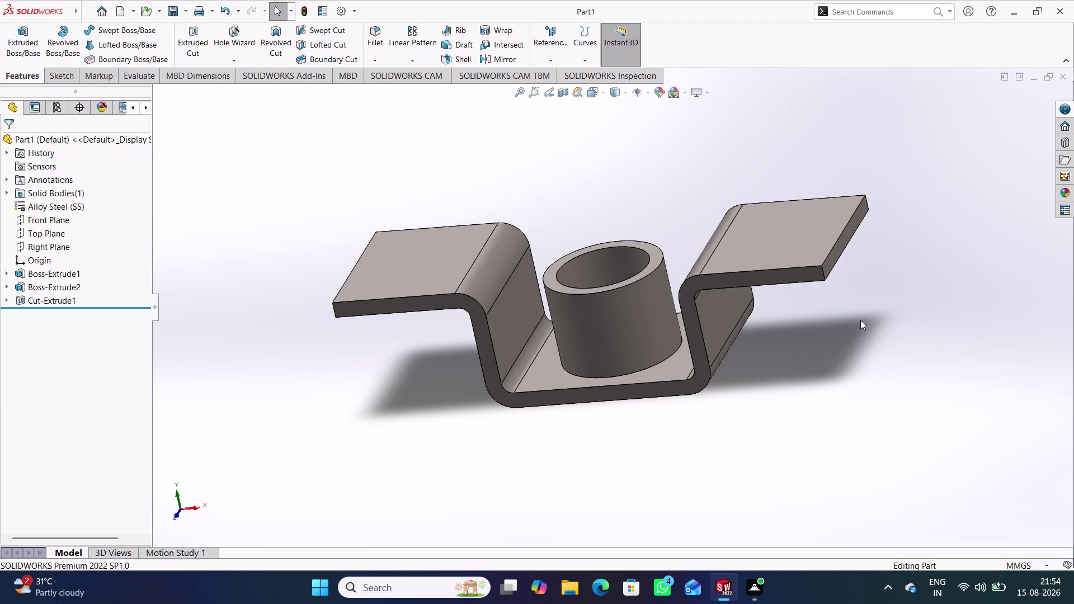
key(ctrl+s)
key(ctrl+n)
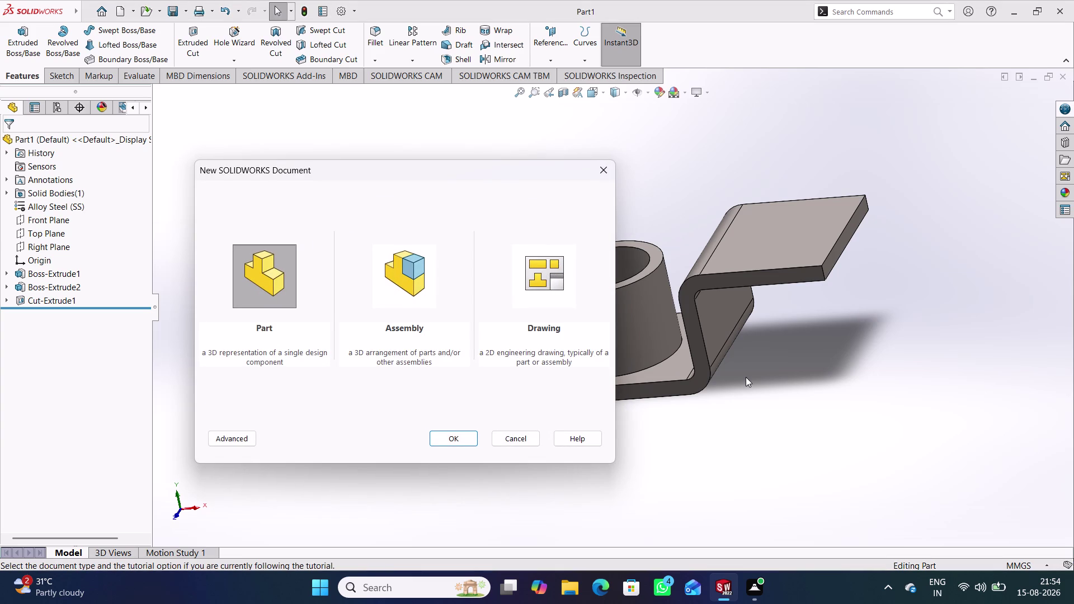
Confirm the new-document prompt to open an empty part, Part2.
key(Return)
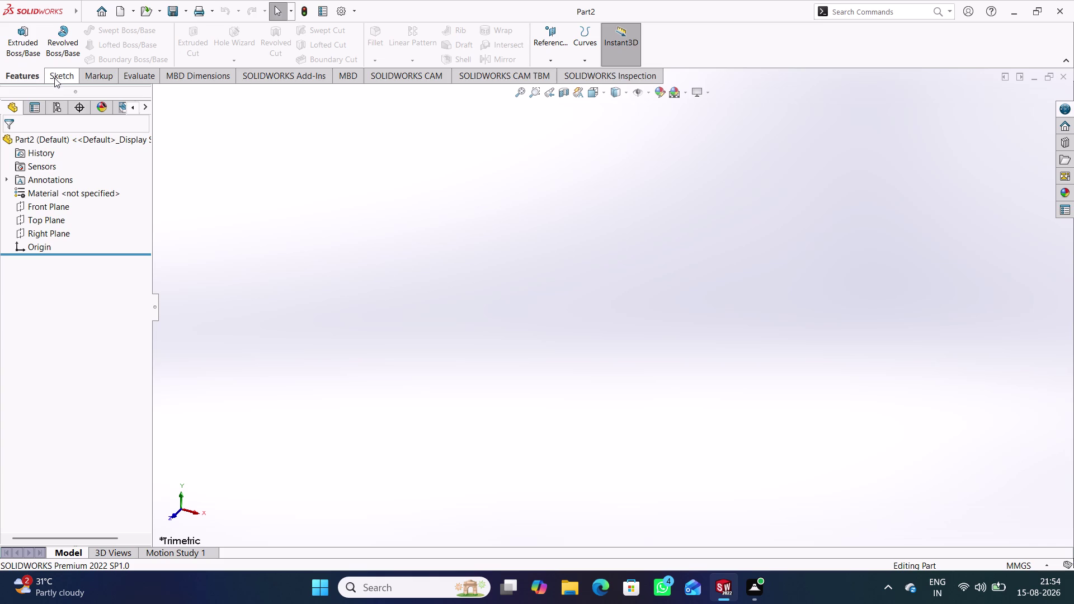
Try a rectangle sketch on the Front Plane, then exit the empty Sketch1.
click(48, 211)
click(58, 196)
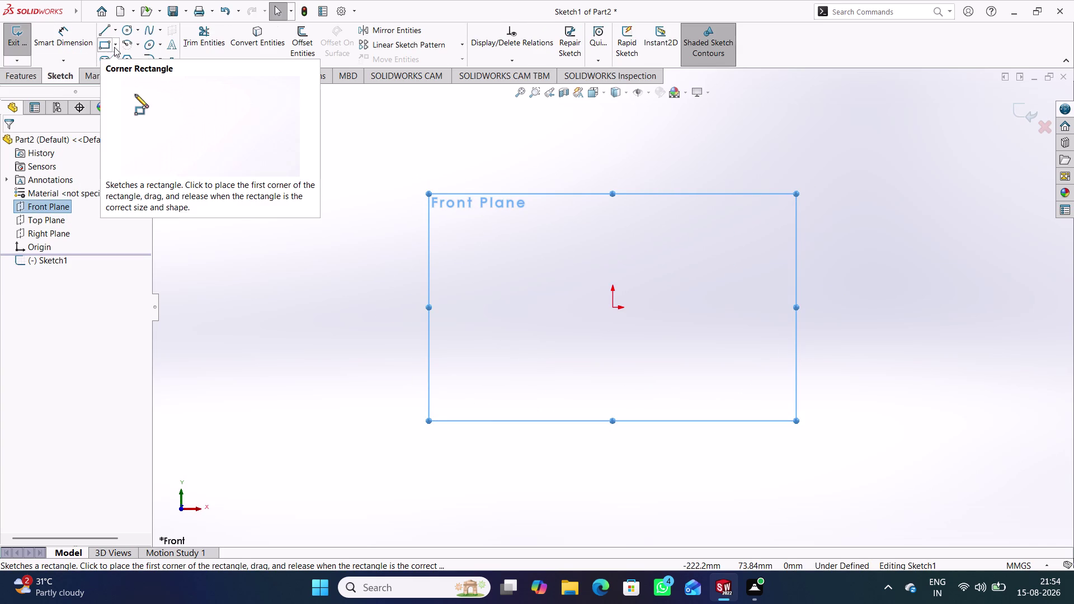
click(114, 47)
click(136, 74)
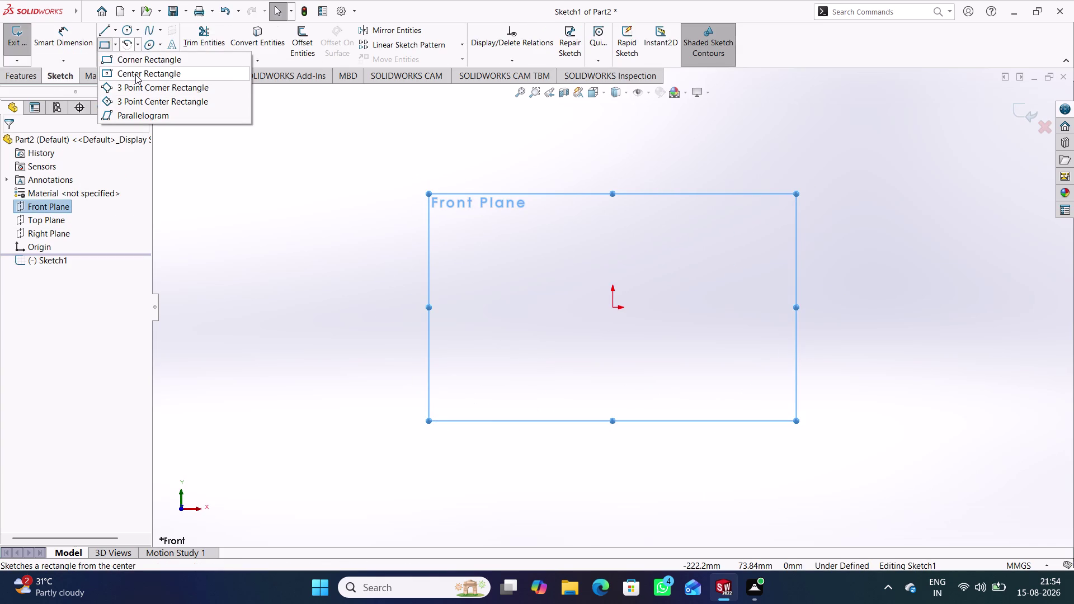
click(647, 184)
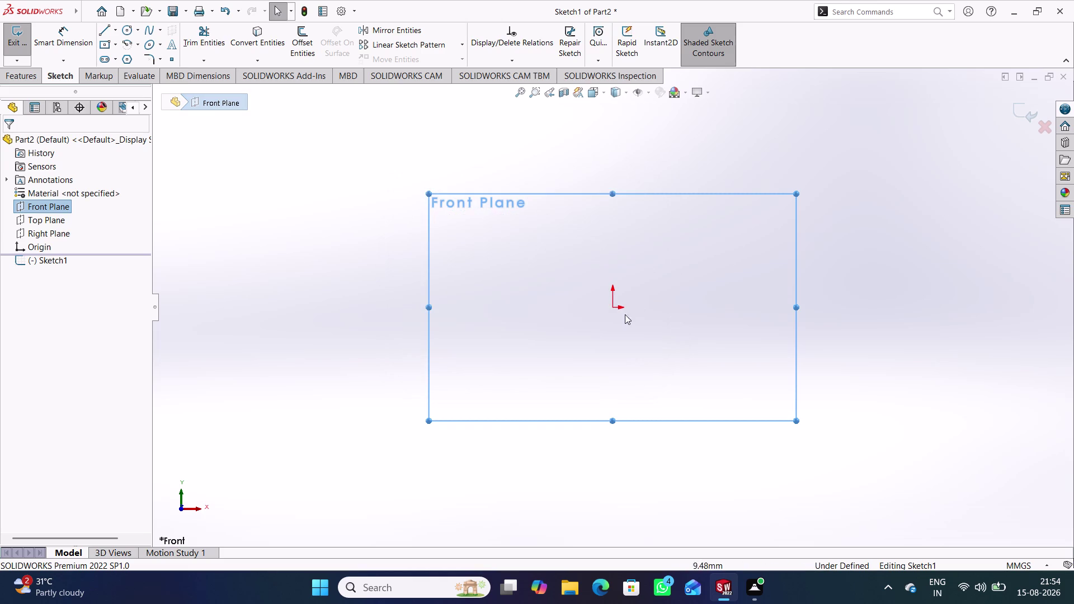
click(612, 307)
click(601, 196)
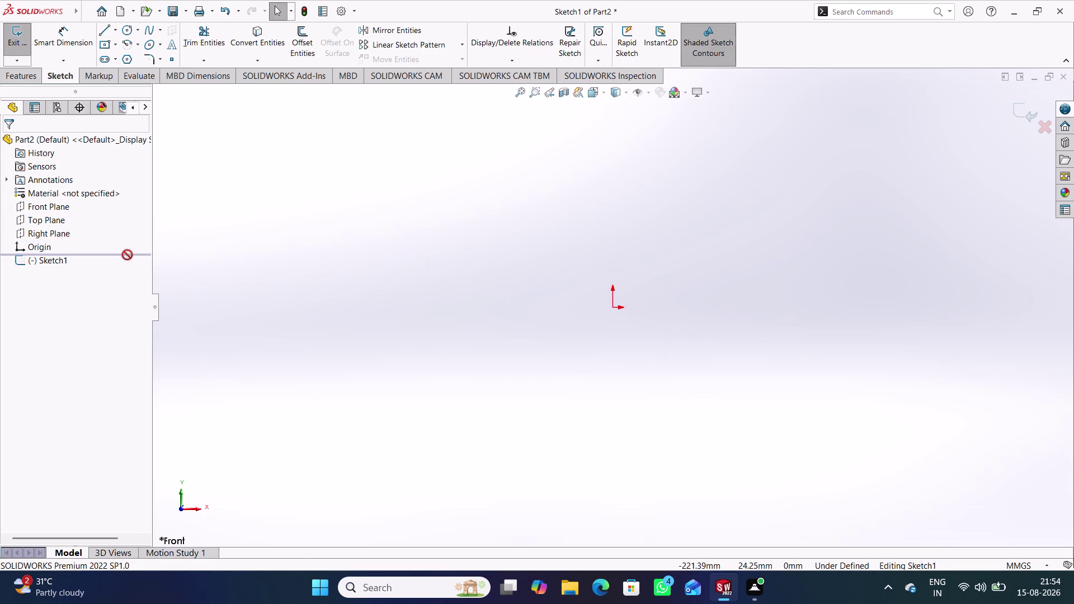
drag(127, 255, 130, 293)
click(243, 228)
double_click(53, 260)
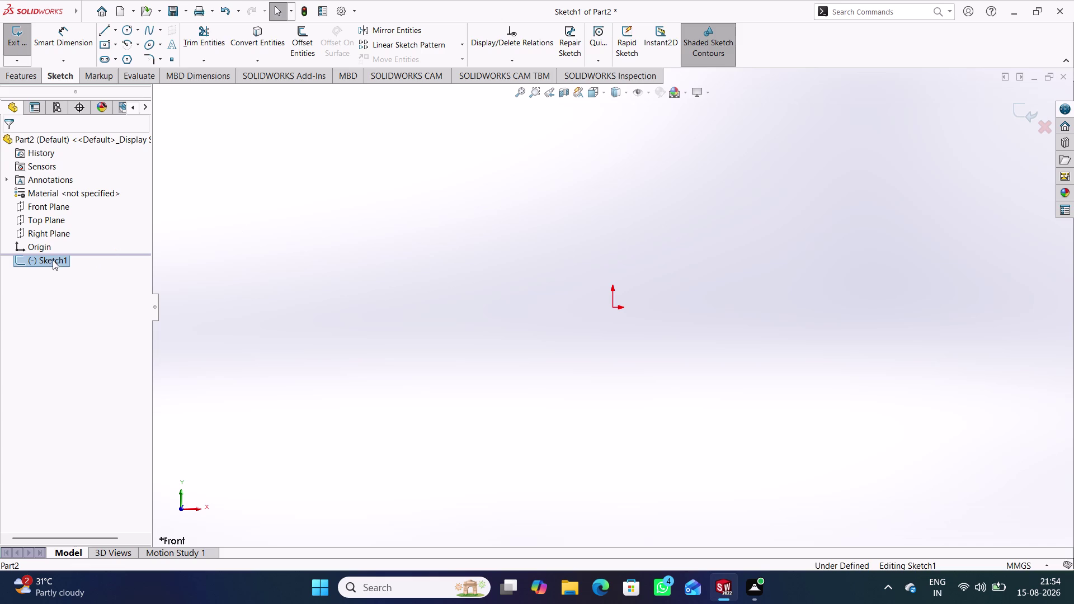
click(1017, 105)
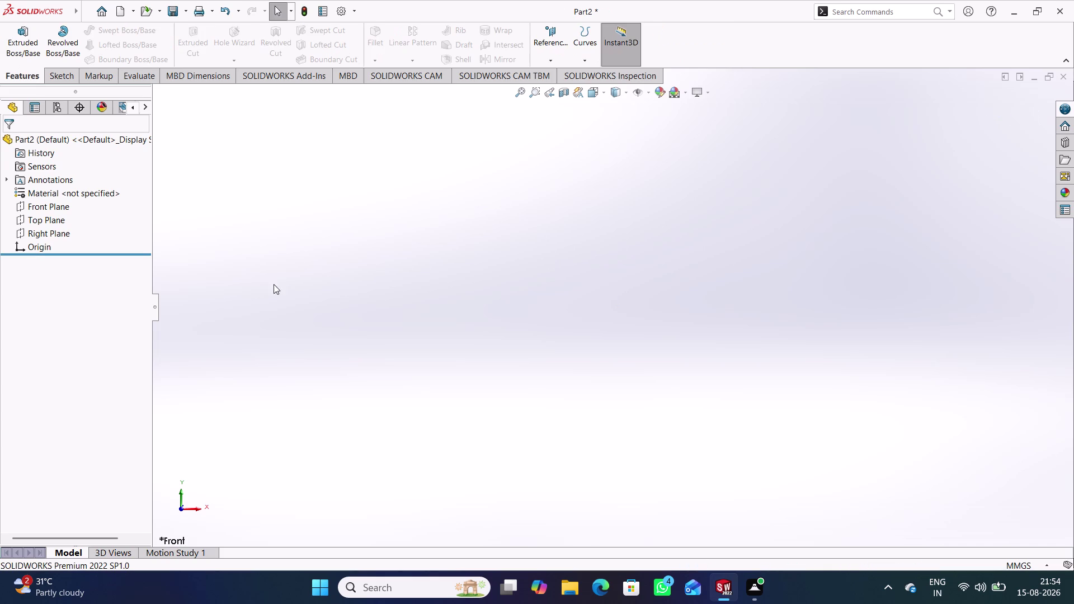
Open a new Front Plane sketch and start a Center Rectangle at the origin past the memory warning.
click(217, 281)
click(53, 207)
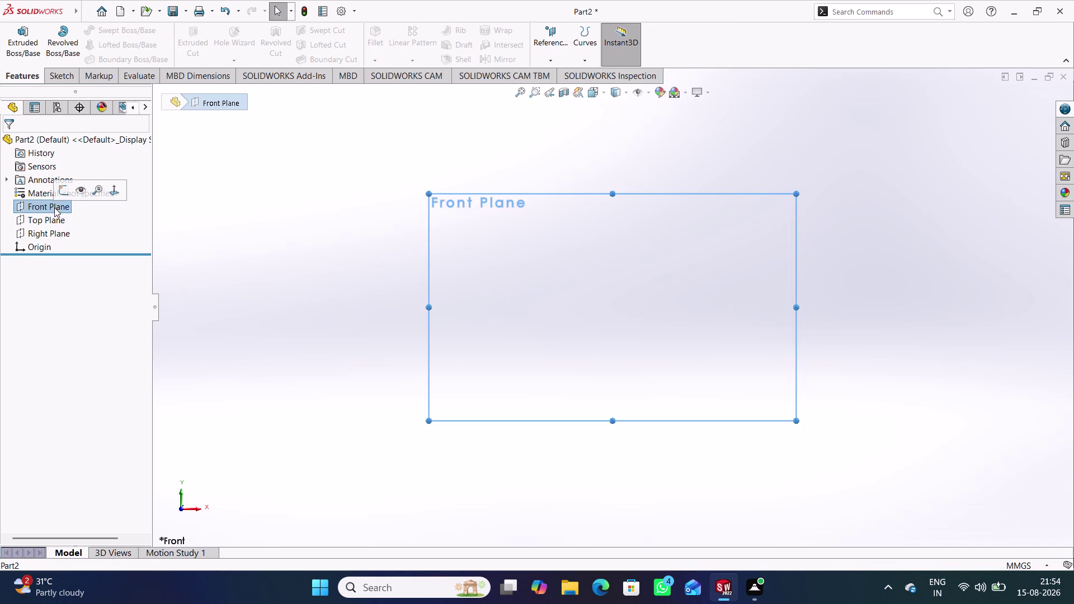
right_click(240, 197)
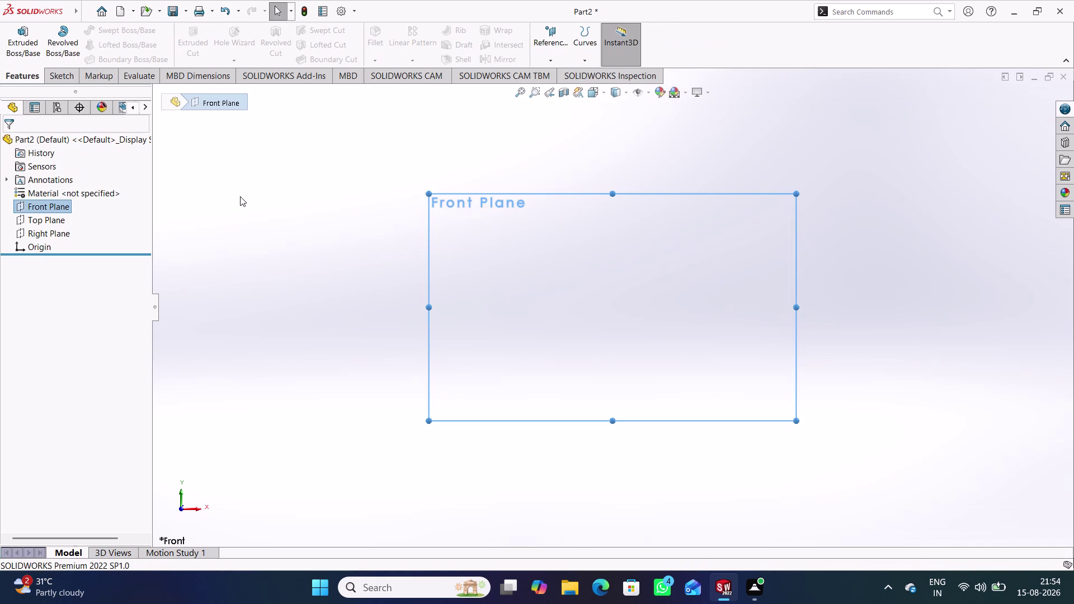
click(261, 182)
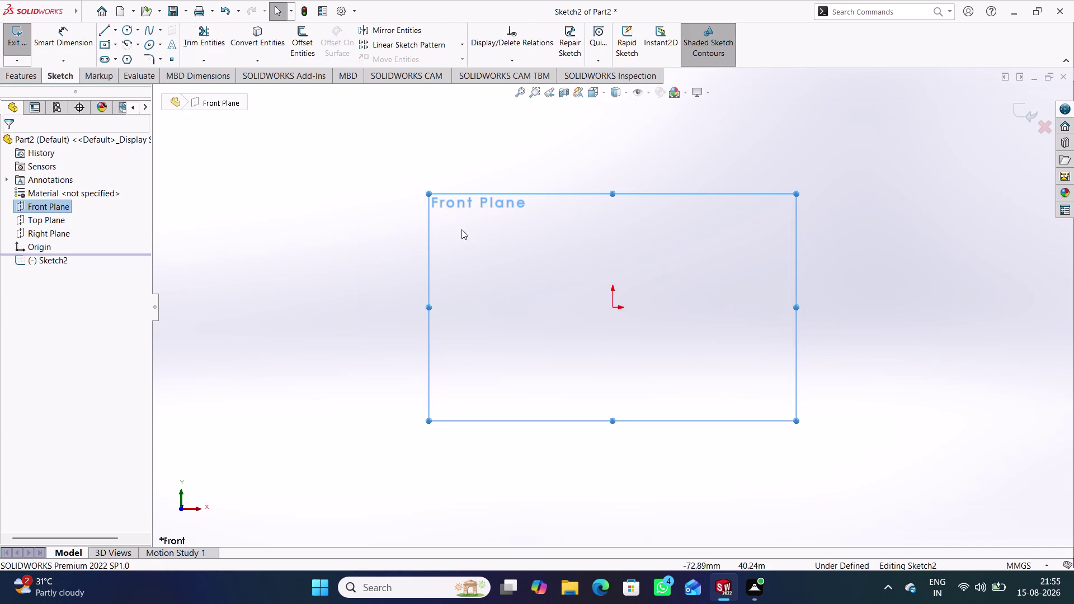
click(105, 46)
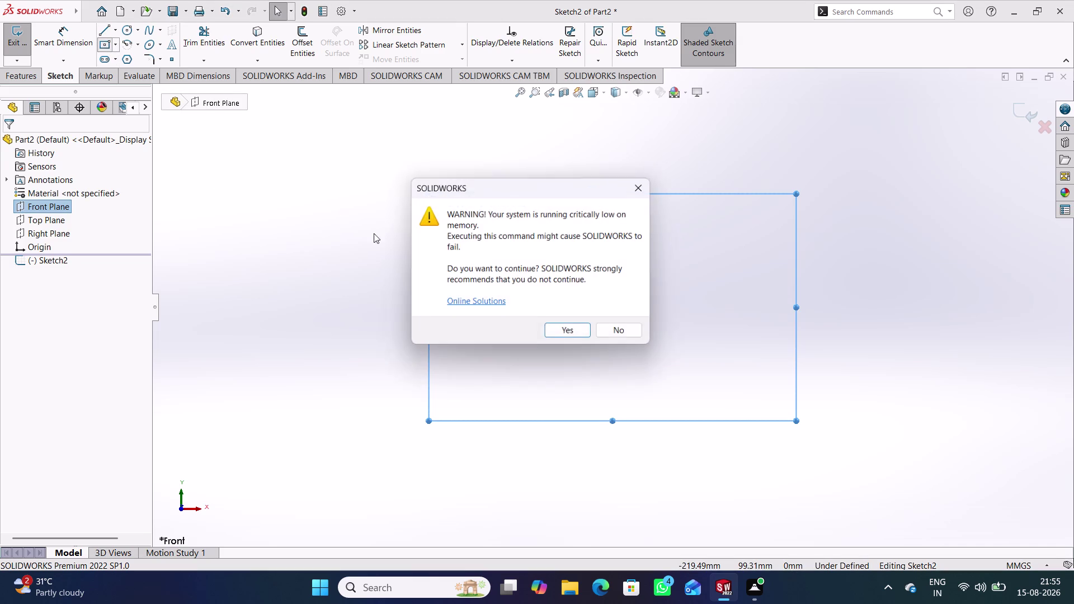
click(565, 336)
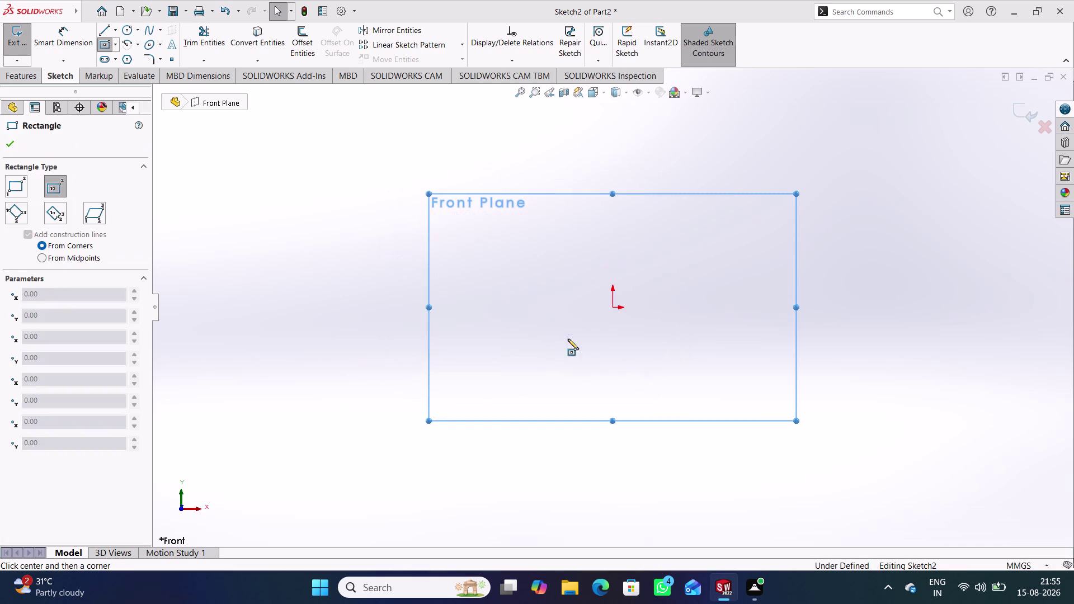
click(614, 308)
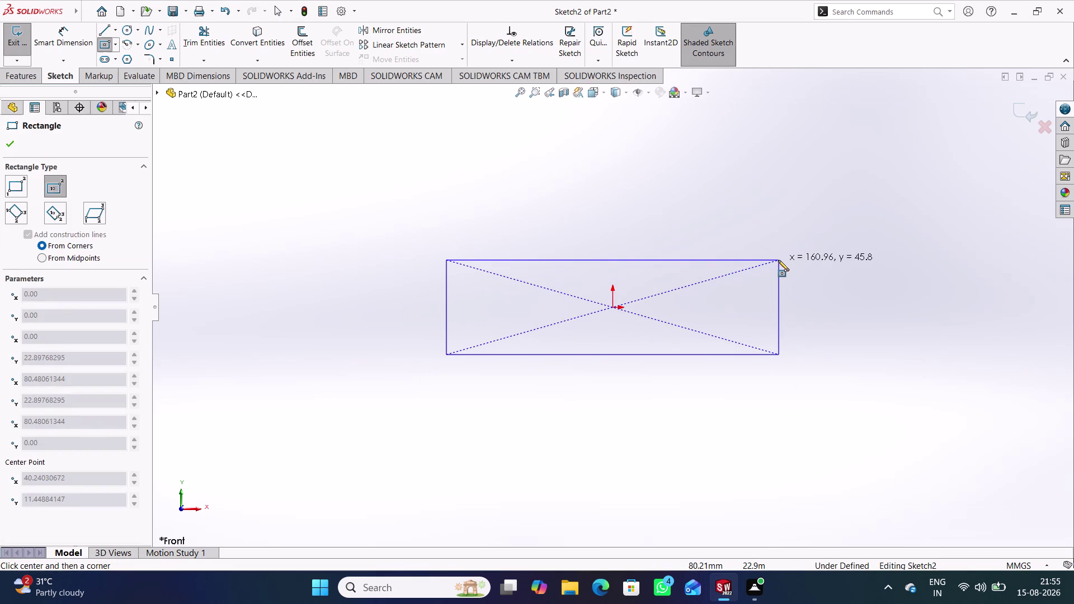
Complete the centre rectangle and dimension its left side to a 32 mm height.
click(780, 268)
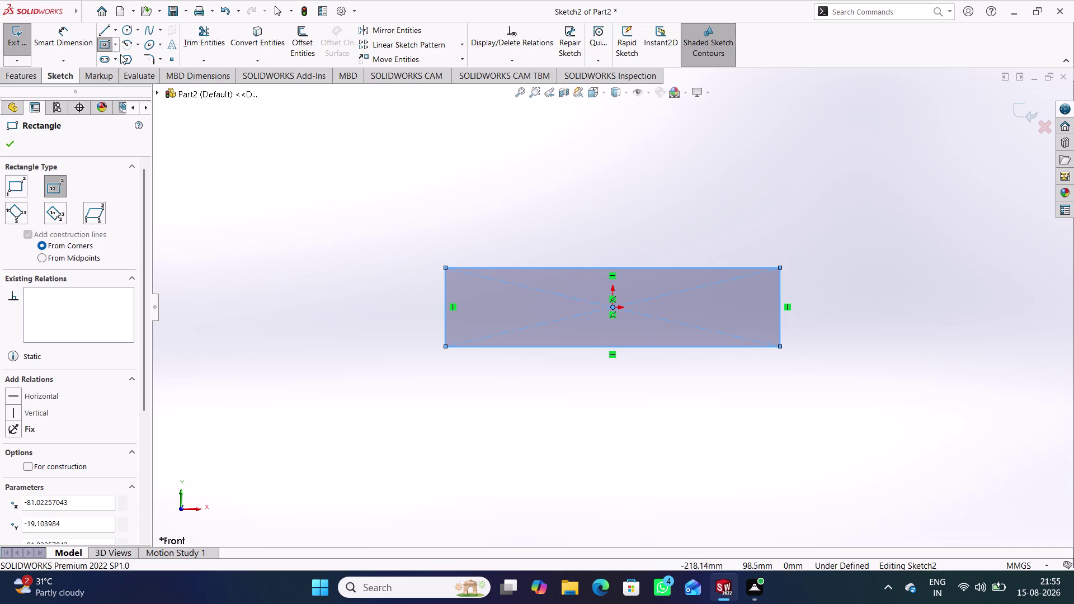
click(105, 42)
right_drag(342, 492, 320, 299)
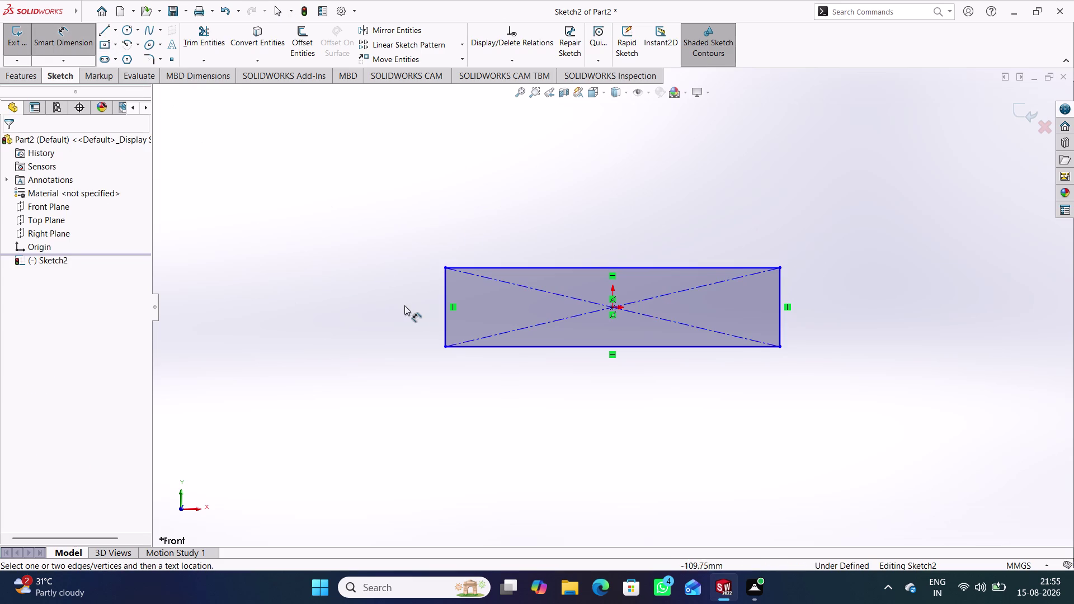
drag(447, 294, 432, 298)
click(373, 303)
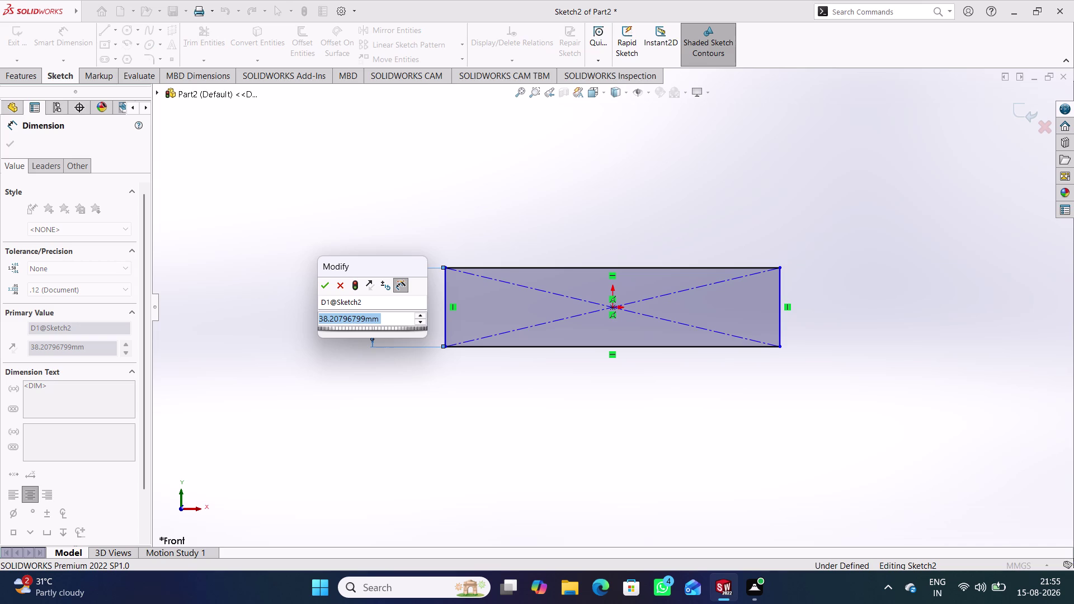
text(32)
key(Return)
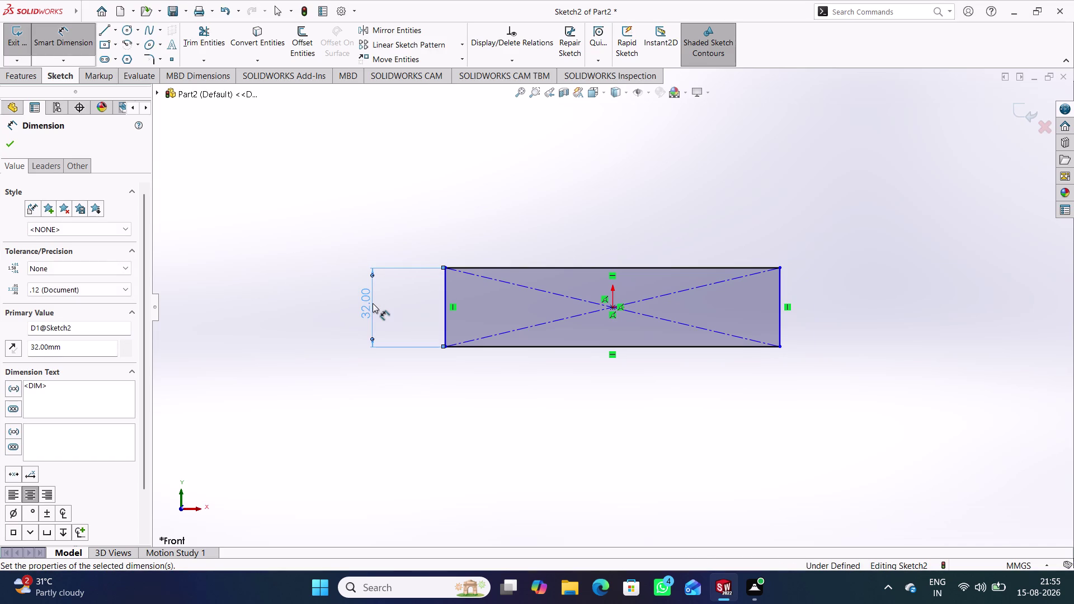
Dimension the rectangle's top edge to 650 mm wide and nudge that dimension higher.
click(320, 300)
click(519, 264)
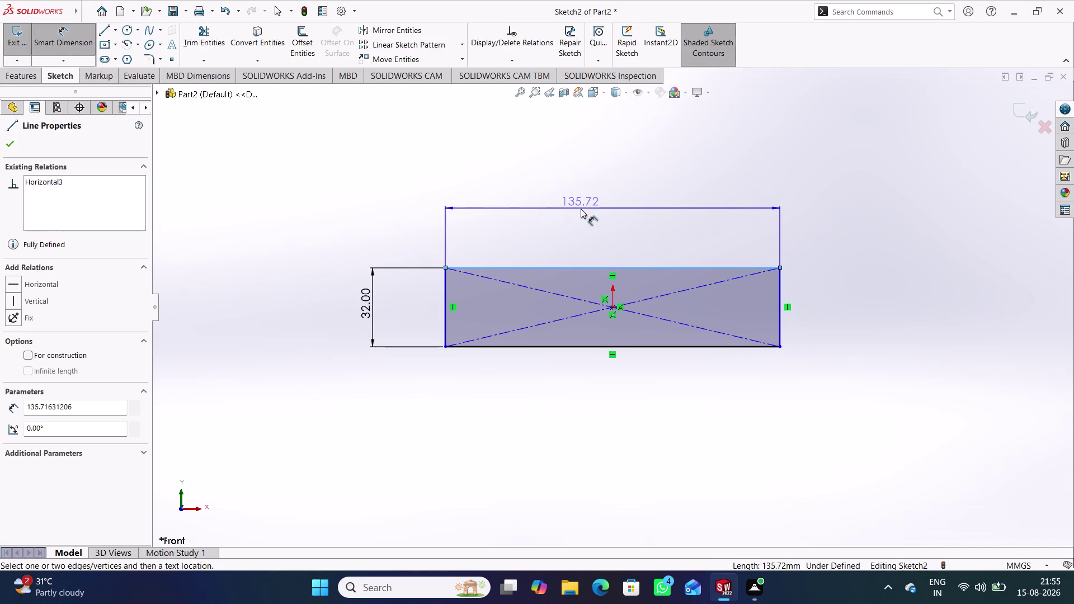
click(591, 208)
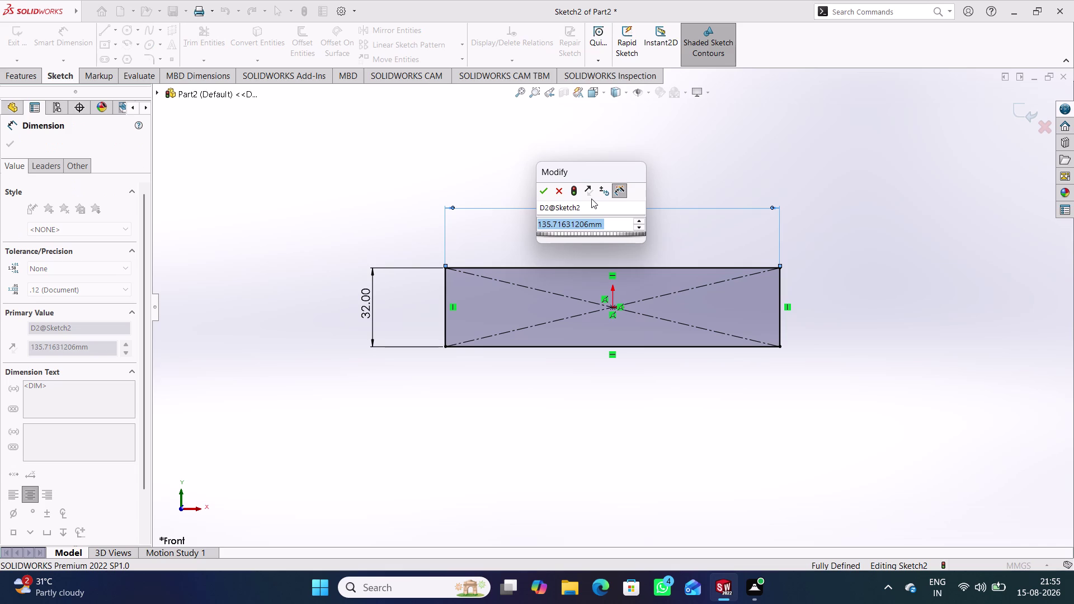
text(650)
key(Return)
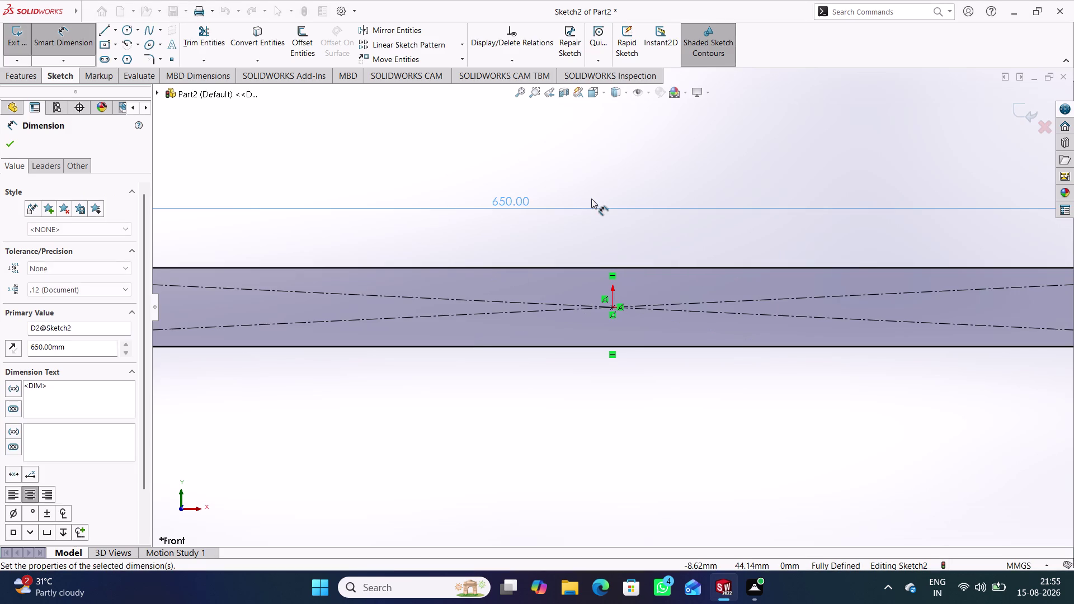
click(640, 227)
middle_click(645, 234)
scroll(down, 3)
scroll(up, 3)
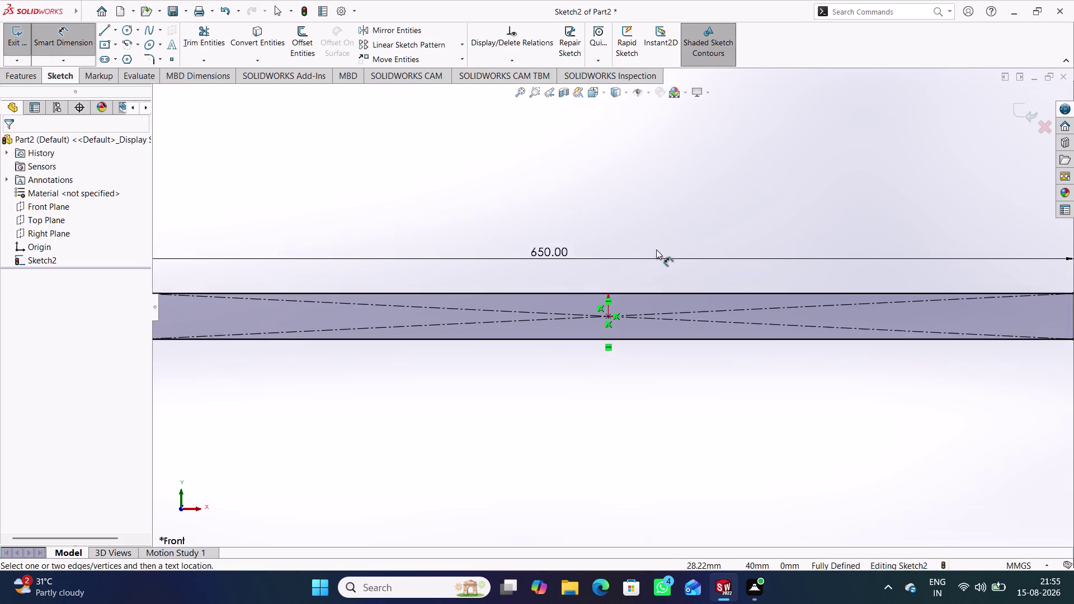
scroll(up, 3)
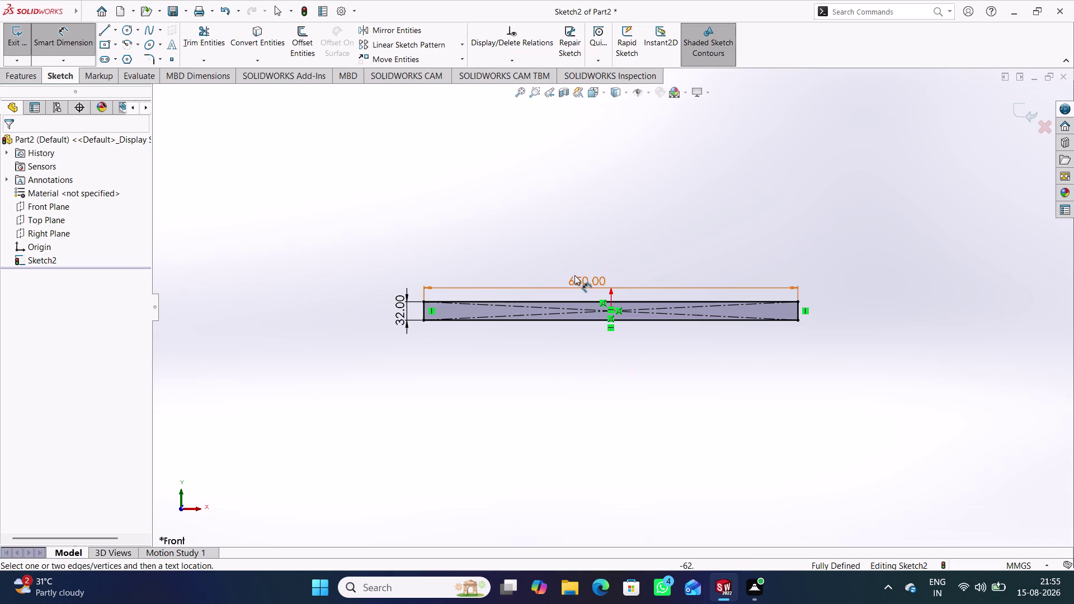
drag(575, 277, 603, 268)
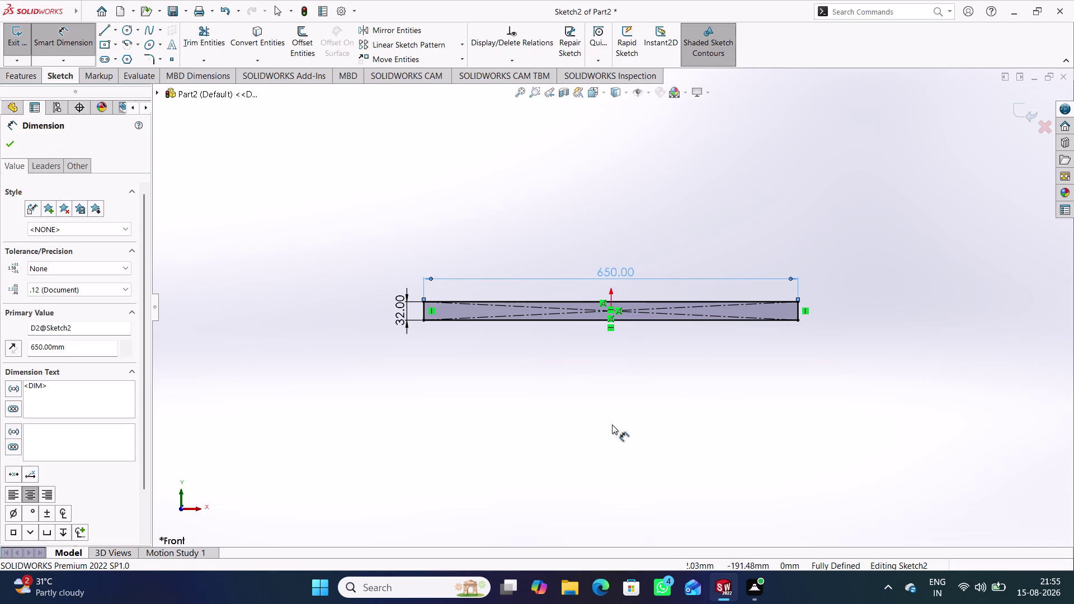
click(613, 424)
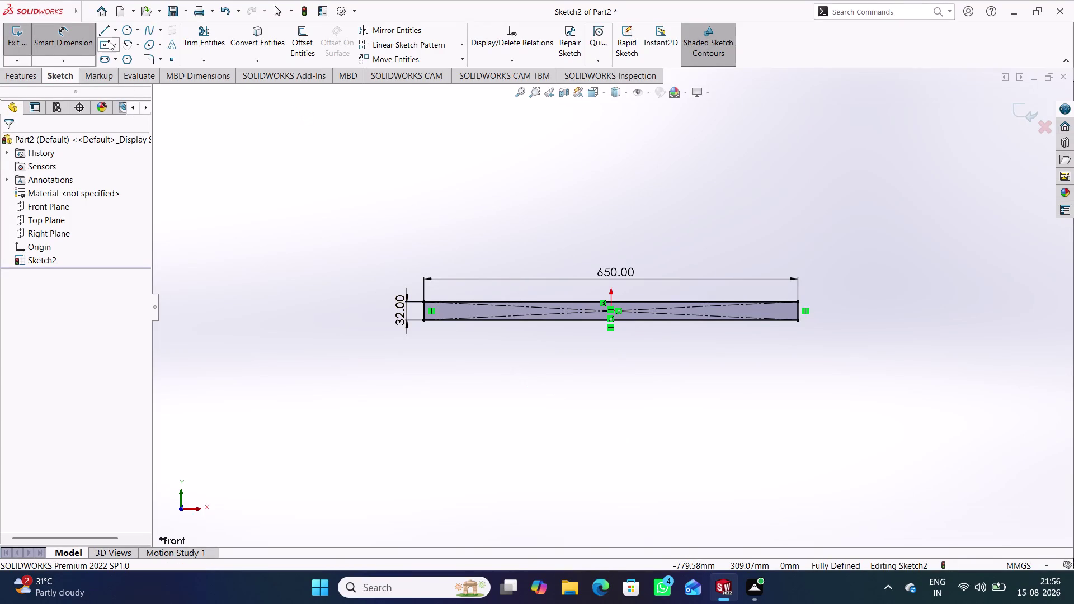
Draw two concentric circles on a shared centre below the bar.
click(125, 31)
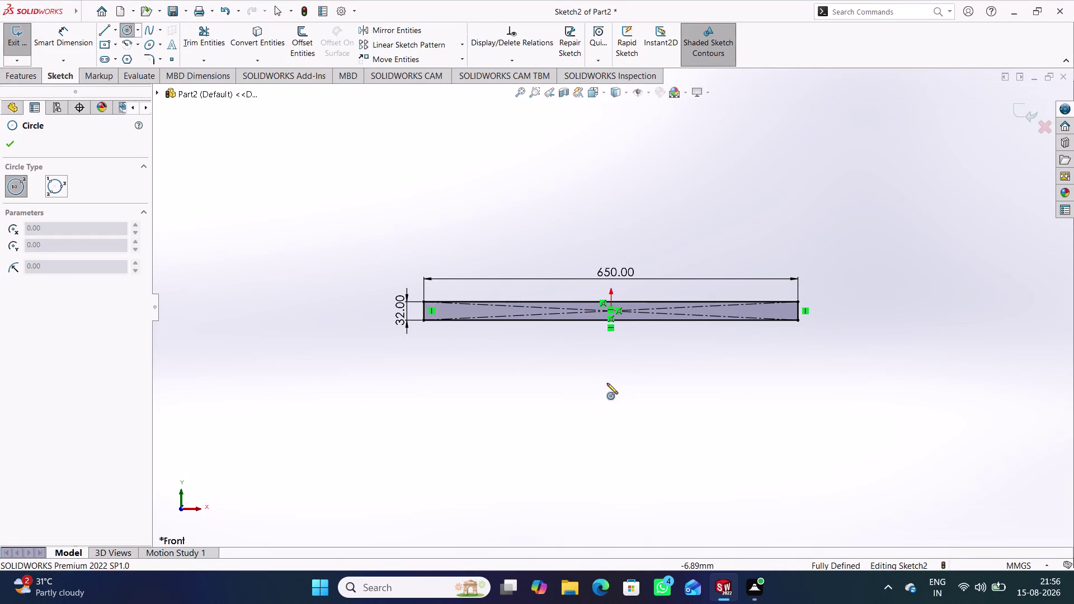
click(614, 383)
click(624, 427)
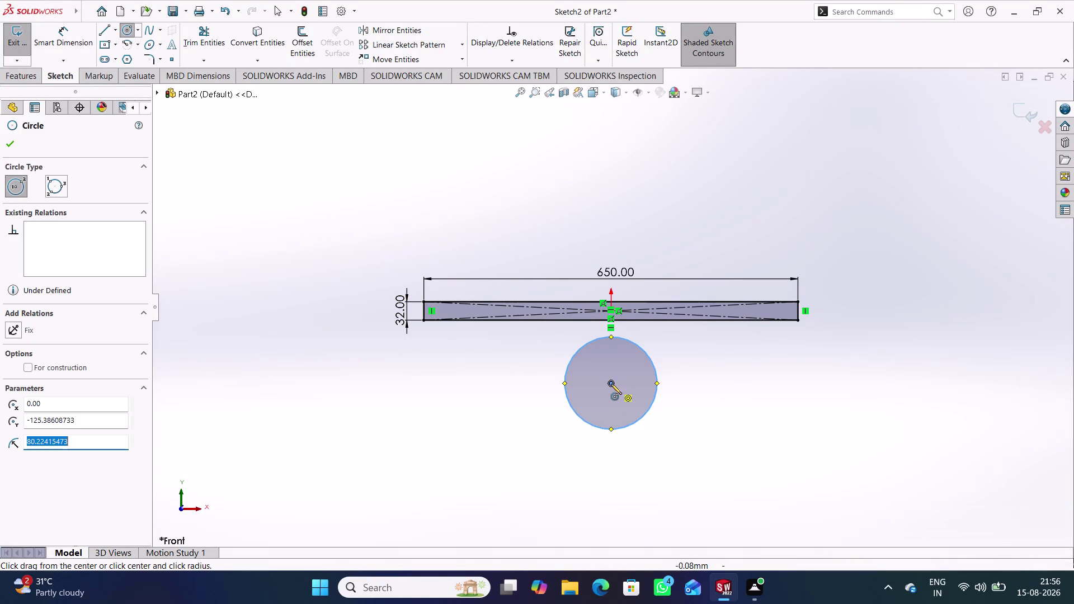
click(611, 384)
click(622, 407)
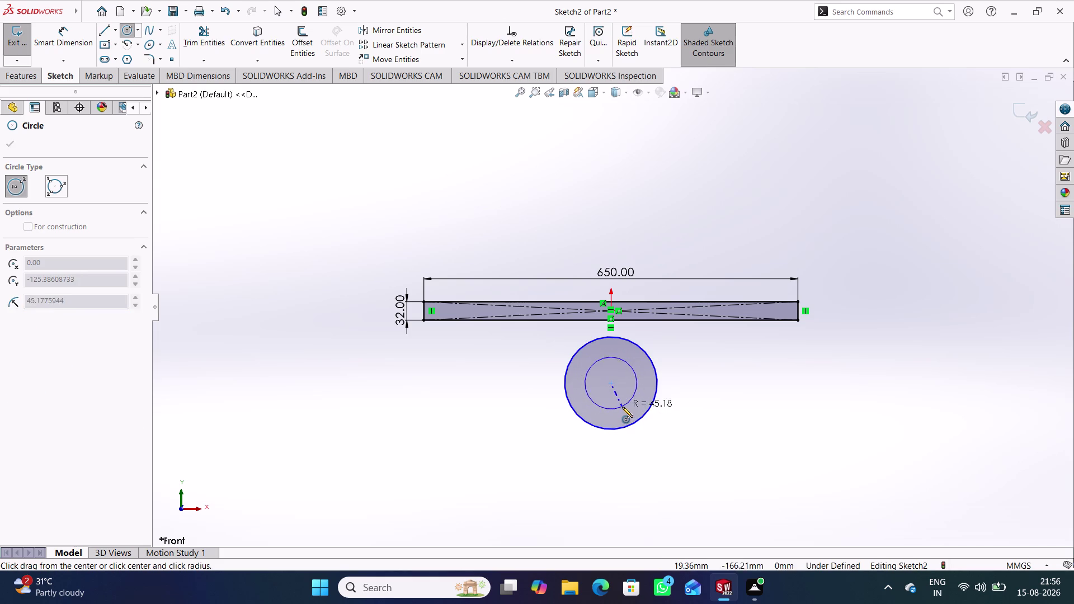
click(133, 33)
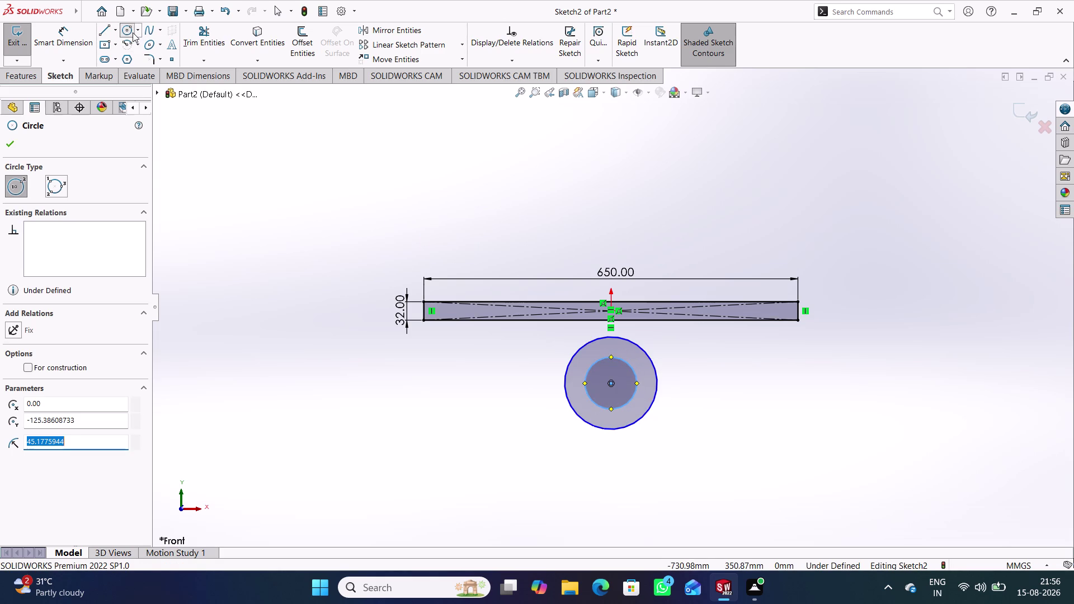
Dimension the circles' centre 132 mm from the bar's right corner.
right_drag(450, 440, 391, 207)
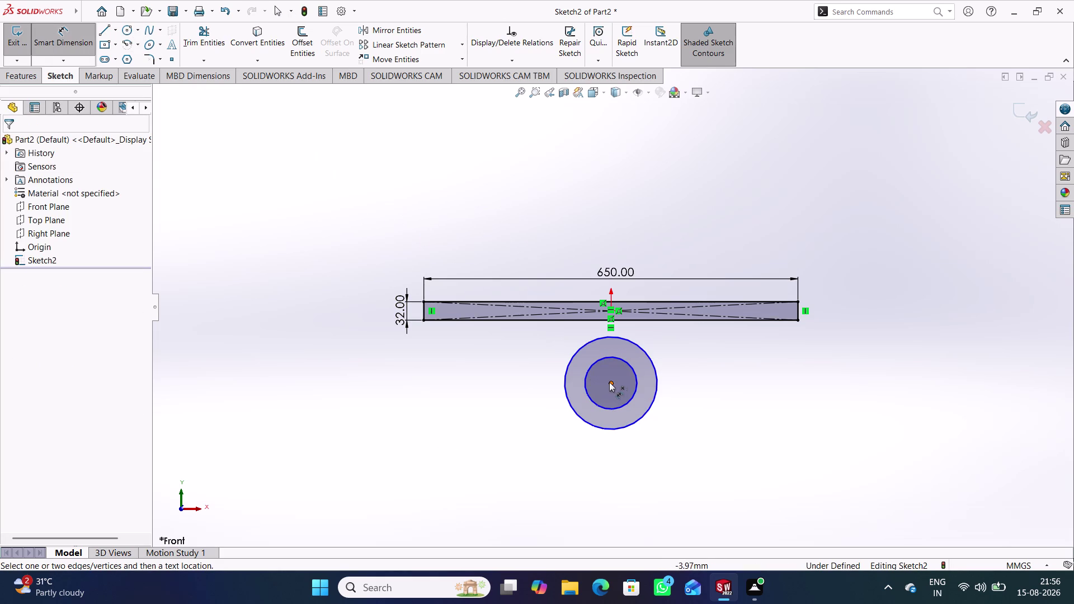
click(613, 383)
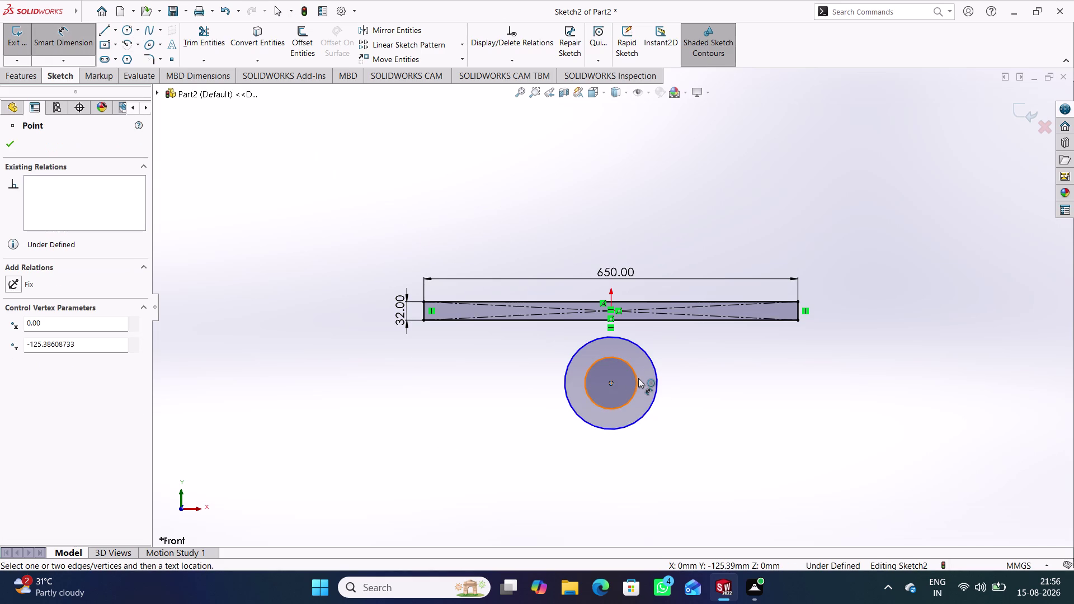
click(801, 302)
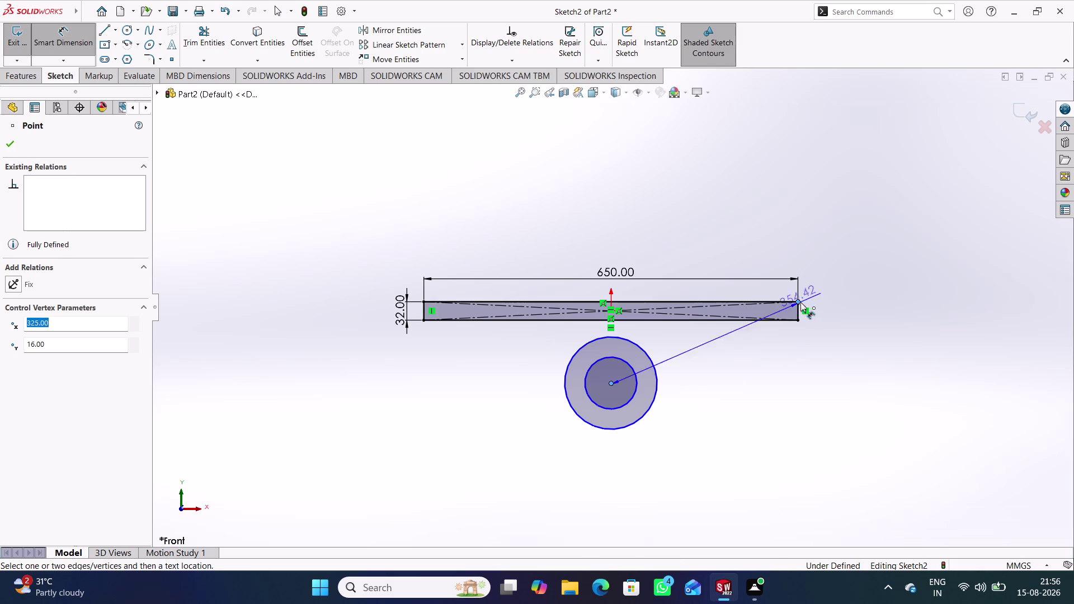
click(843, 351)
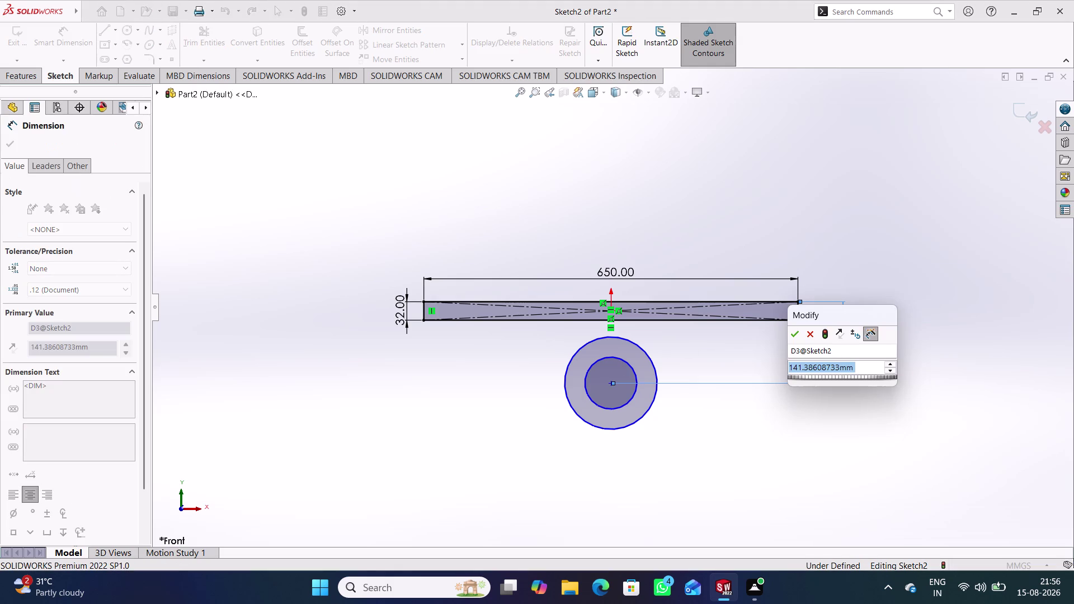
text(132)
key(Return)
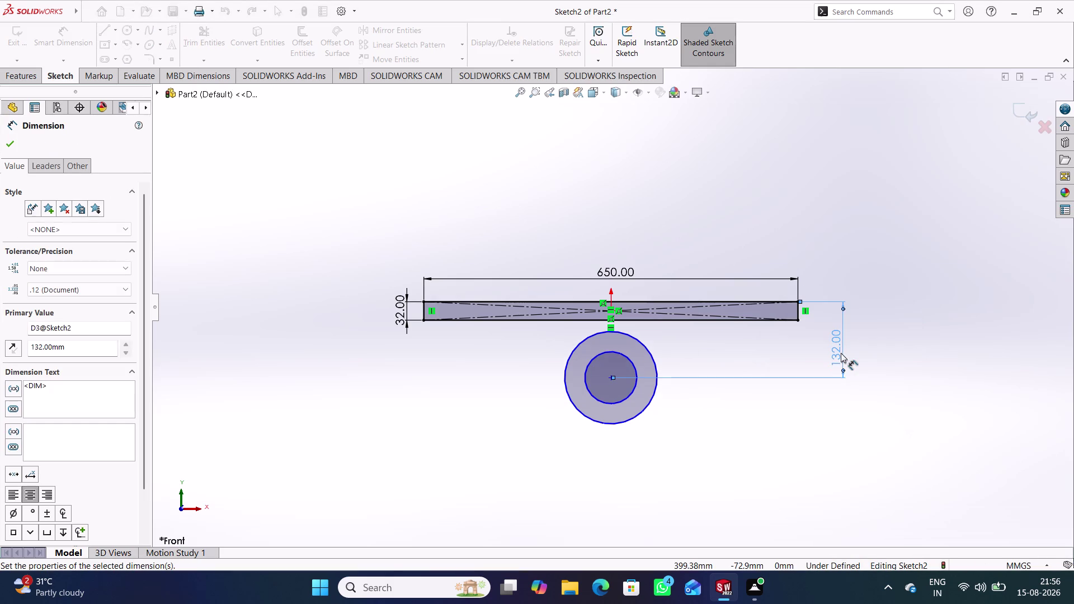
click(755, 451)
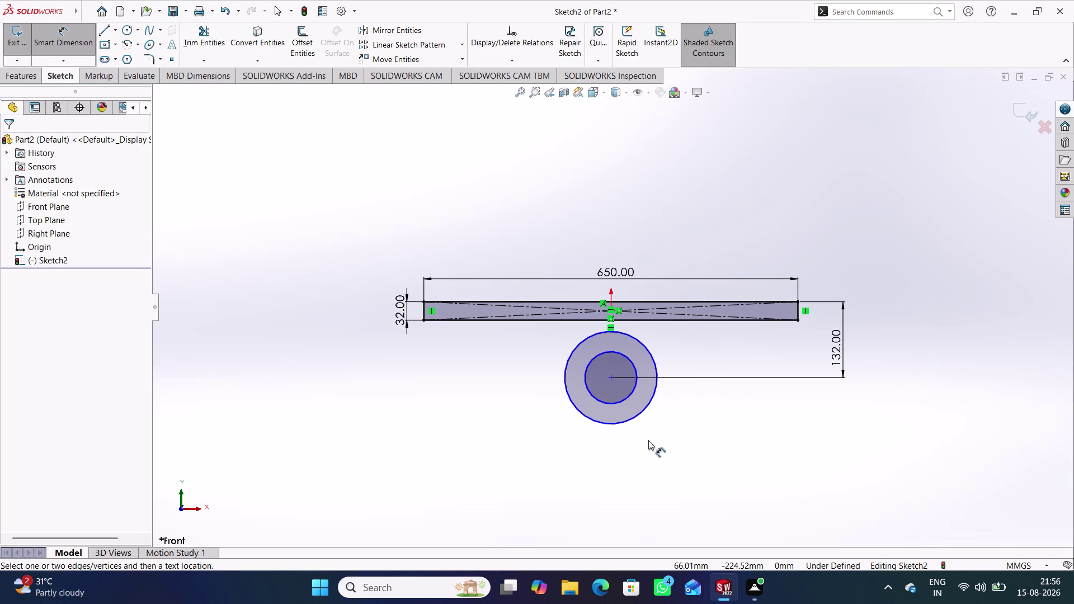
Set the outer circle diameter to 212 mm and the inner to 150 mm.
click(643, 413)
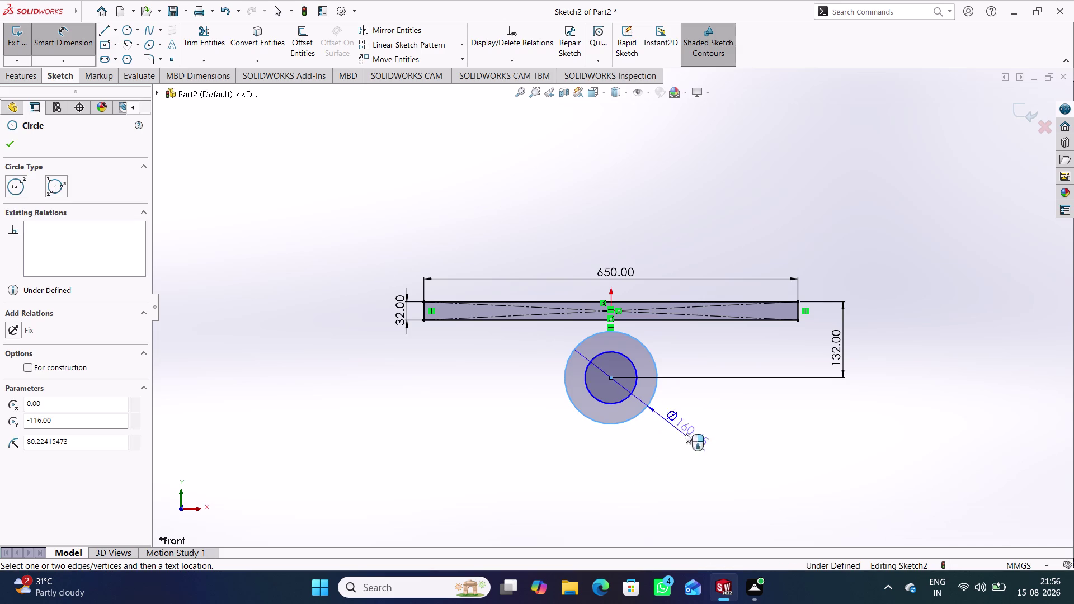
click(697, 434)
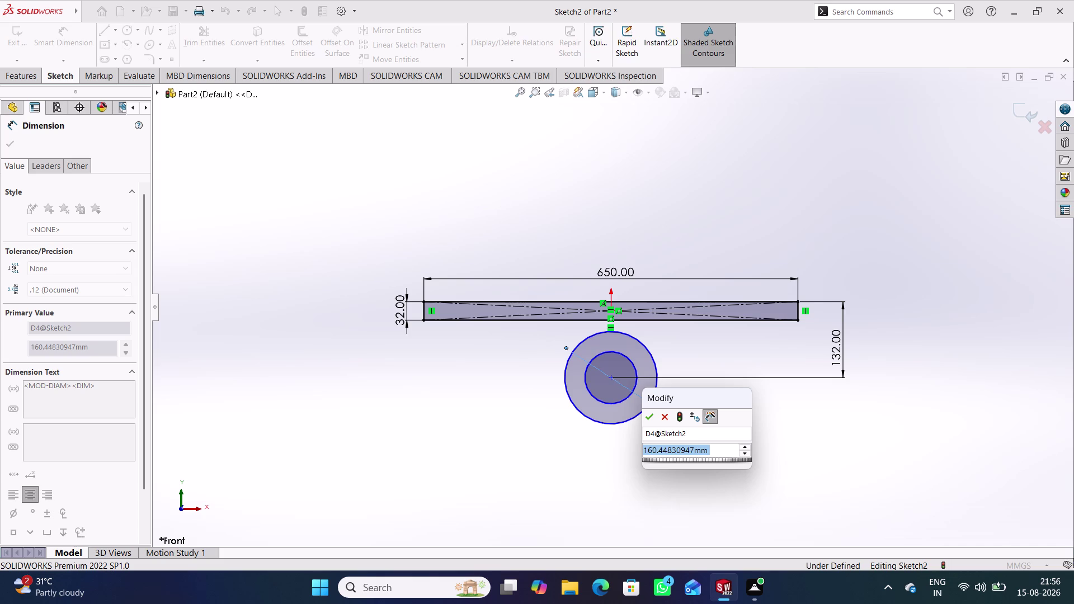
text(10)
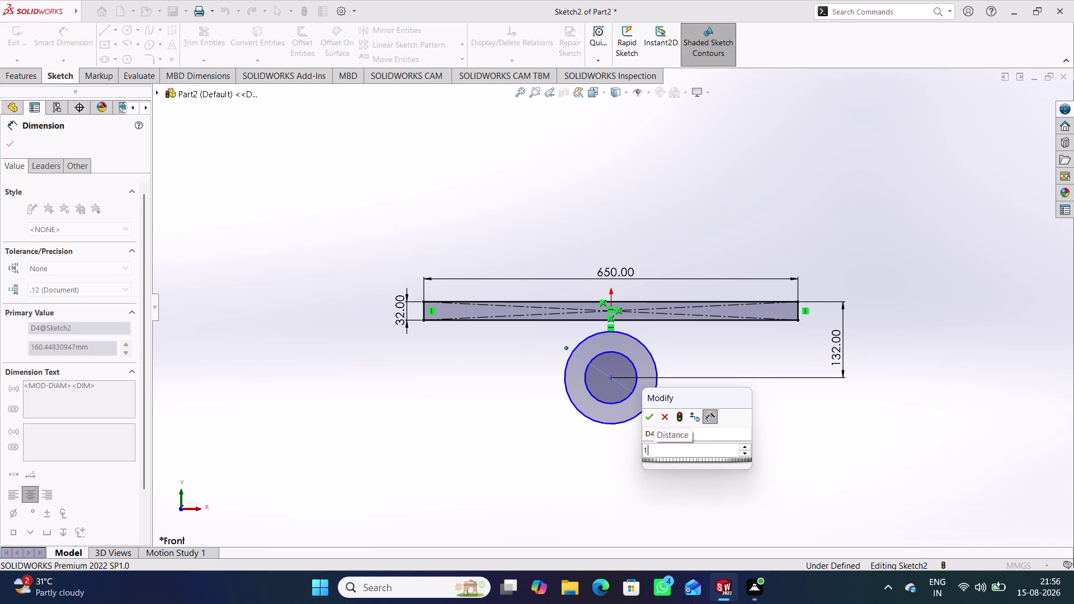
text(6+10)
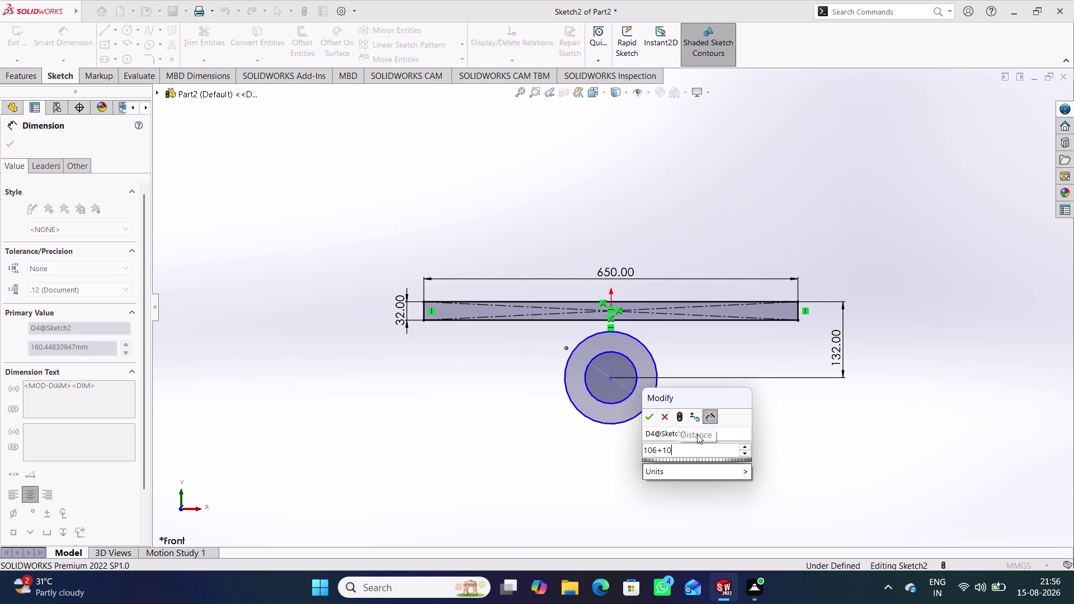
text(6)
key(Return)
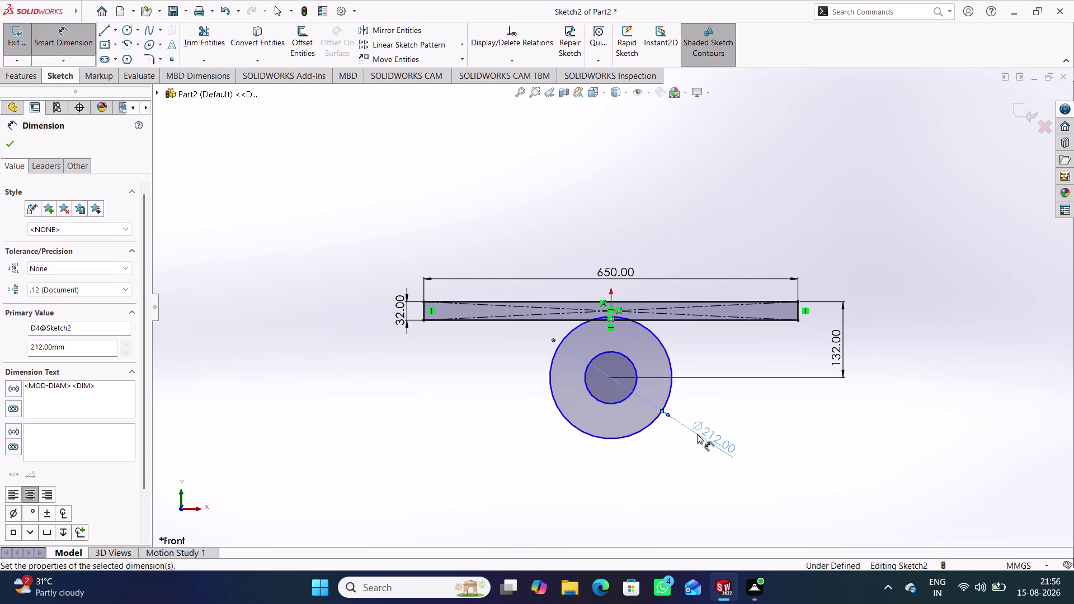
click(636, 384)
click(724, 419)
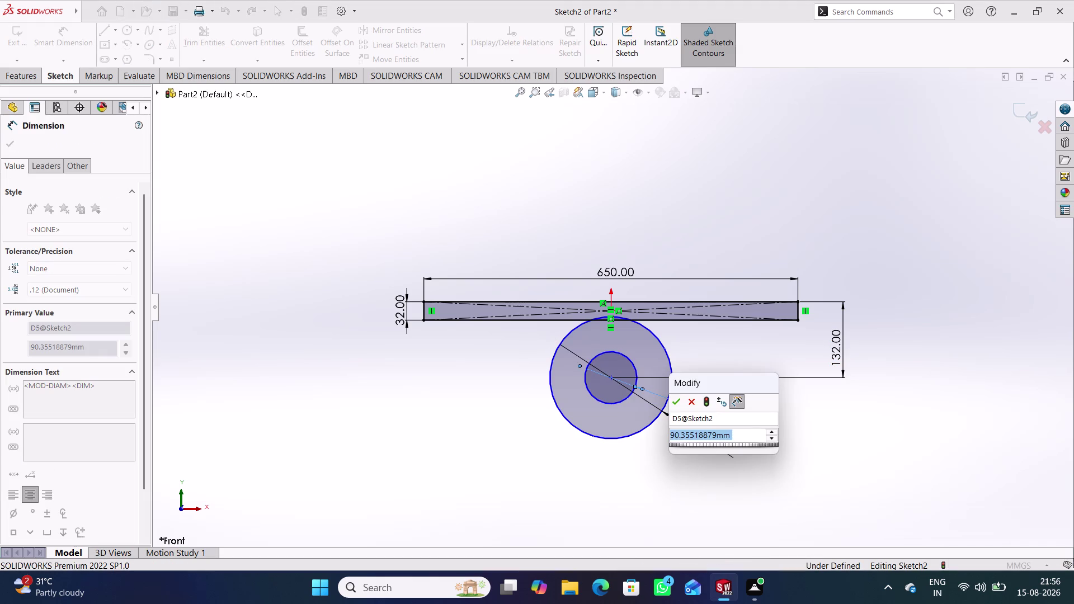
text(1)
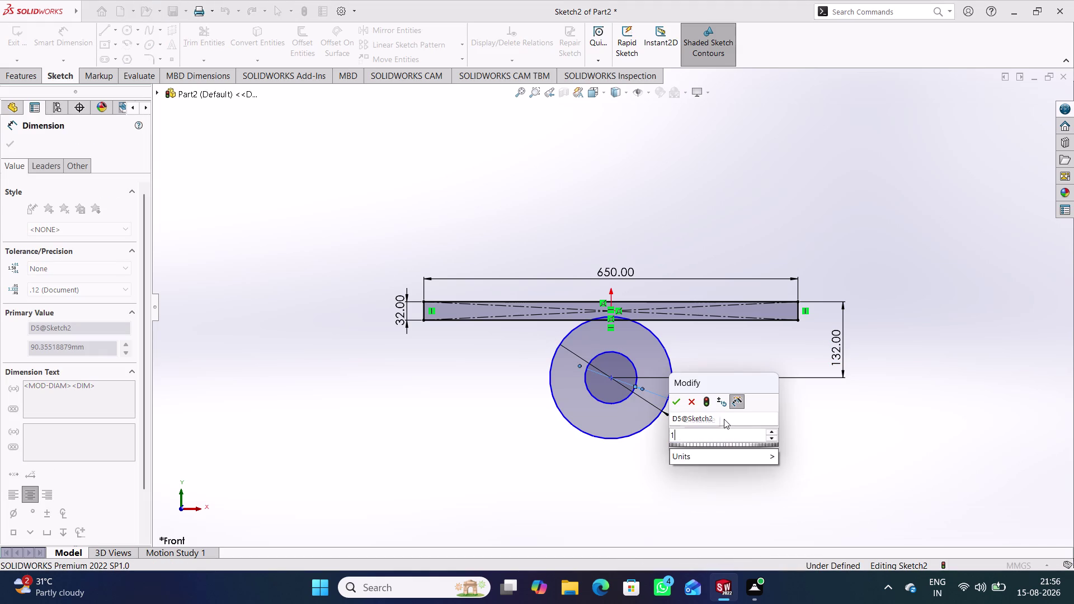
text(50)
key(Return)
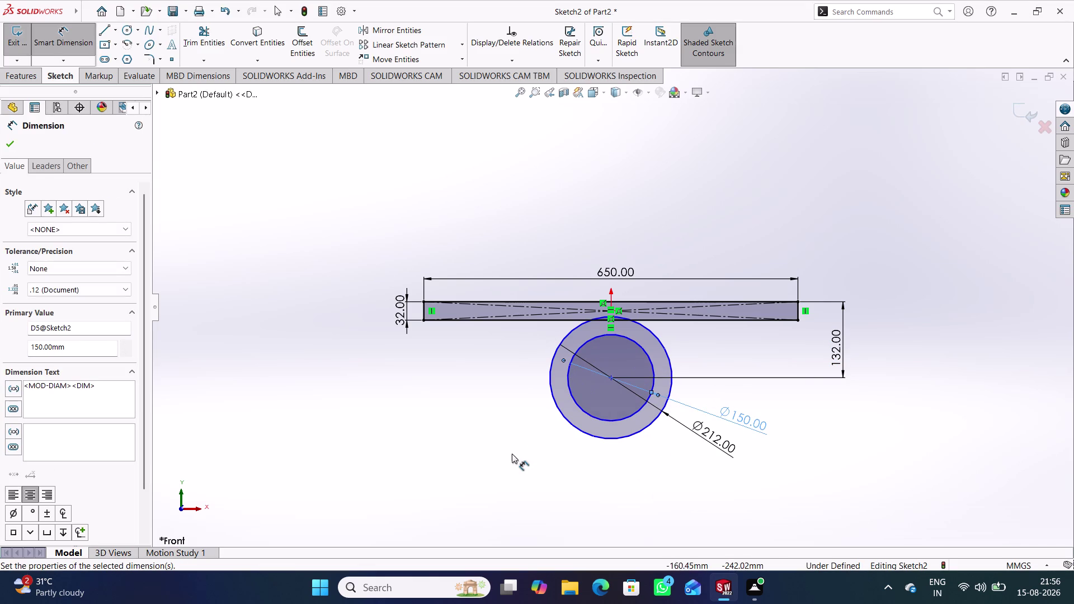
click(512, 454)
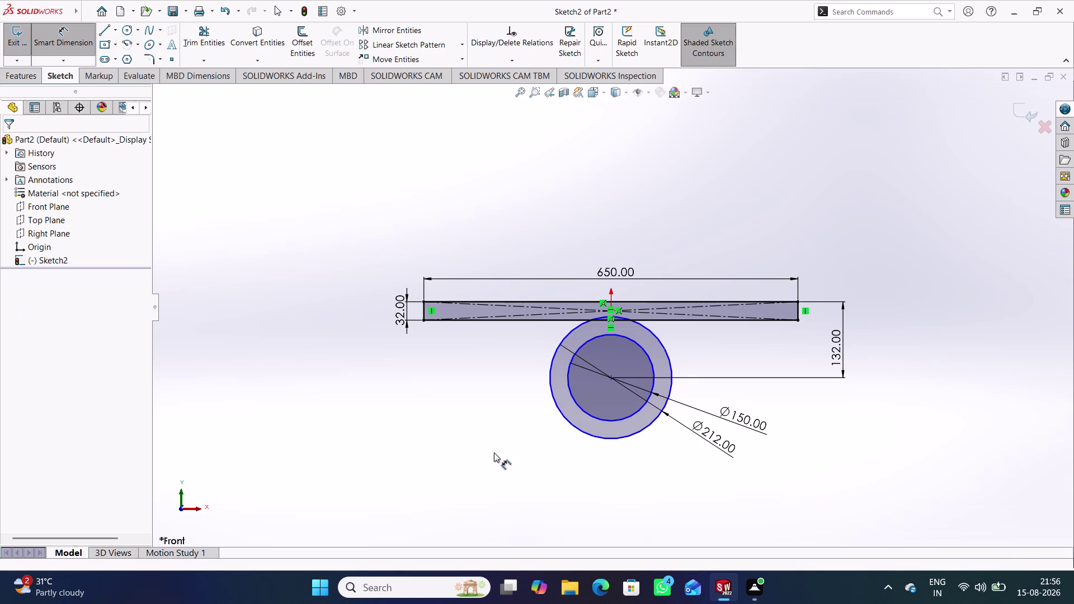
right_drag(388, 418, 308, 240)
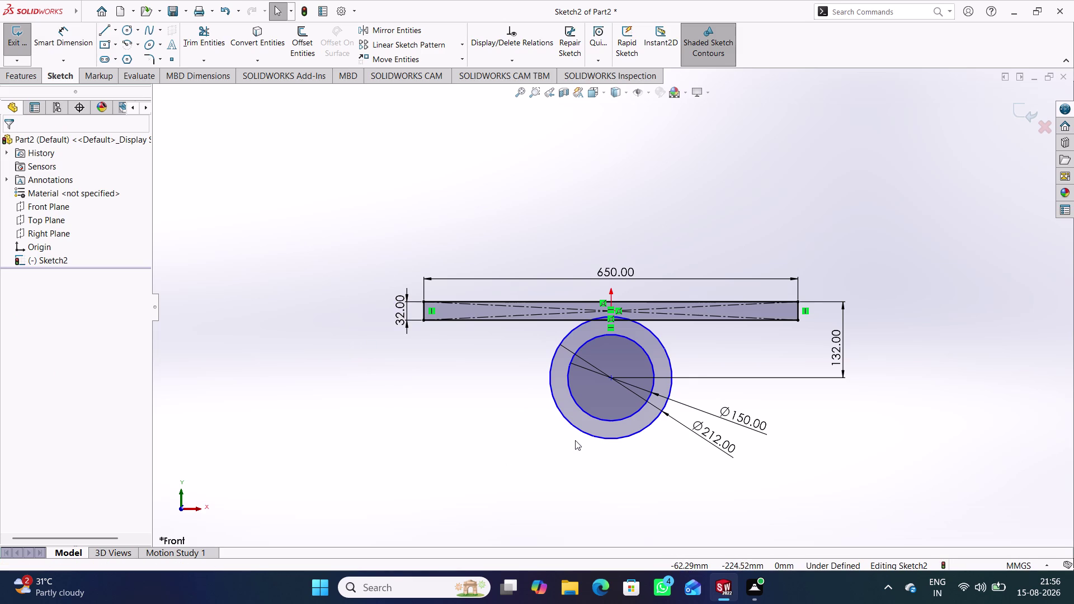
Drag the ring circles and their centre point toward the bar's middle.
drag(575, 428, 531, 429)
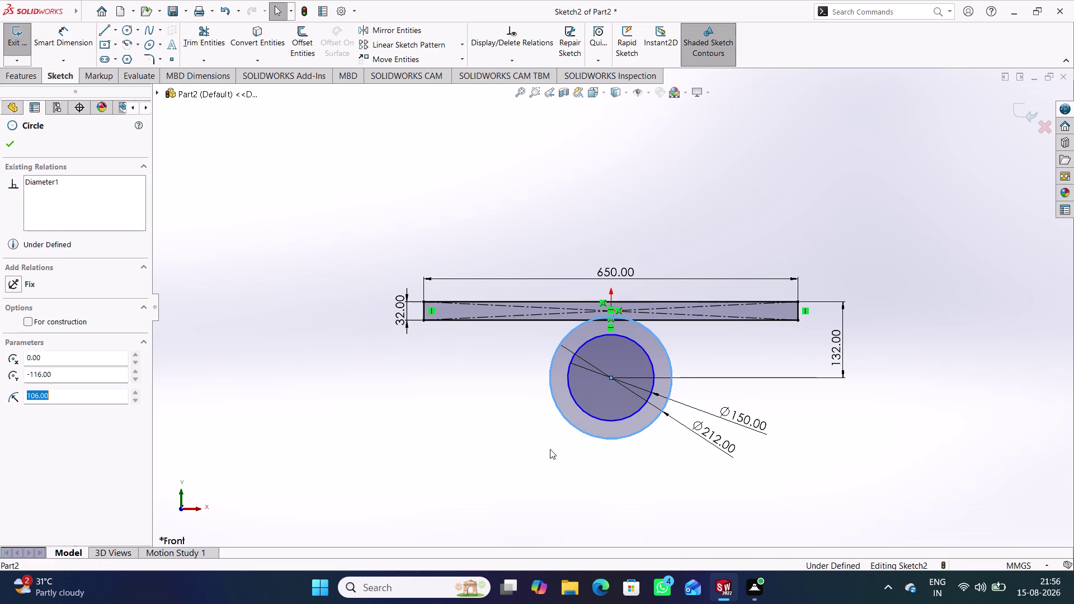
click(550, 449)
drag(595, 418, 571, 424)
click(558, 465)
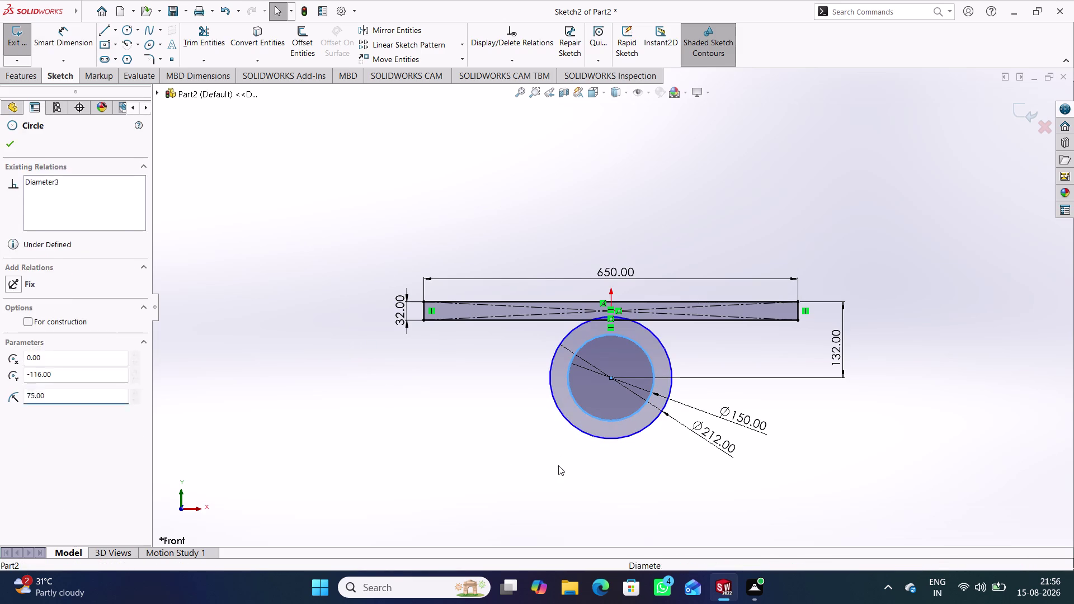
drag(611, 378, 536, 402)
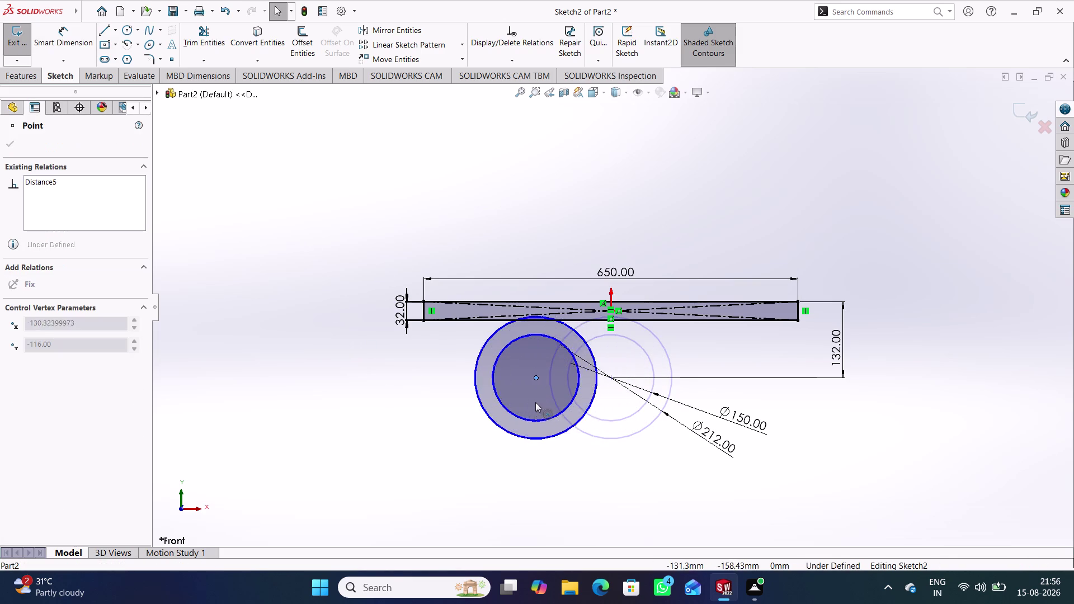
drag(535, 402, 549, 400)
click(554, 471)
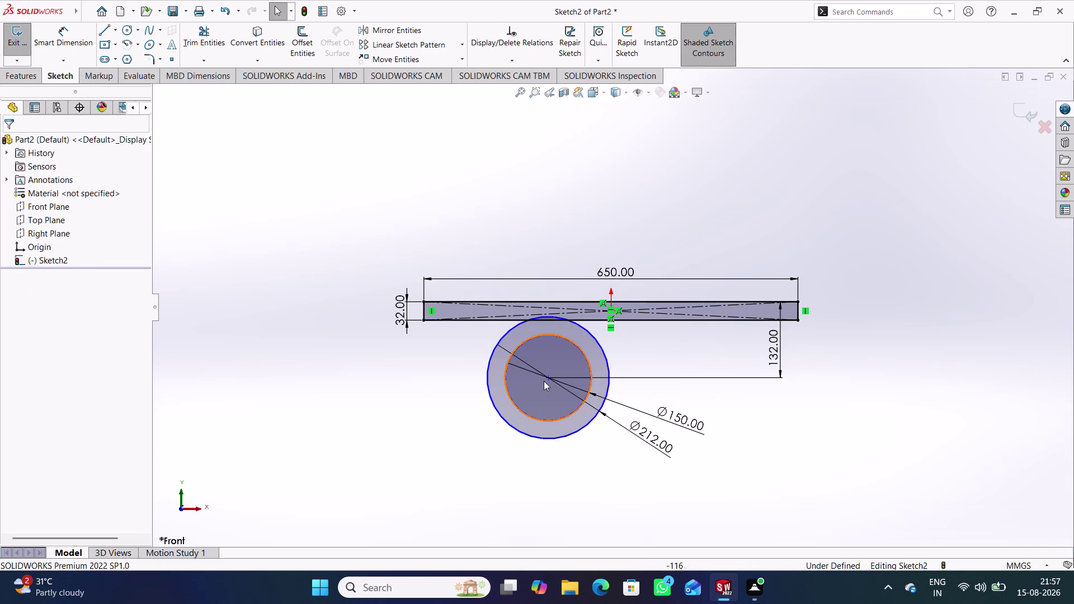
click(548, 379)
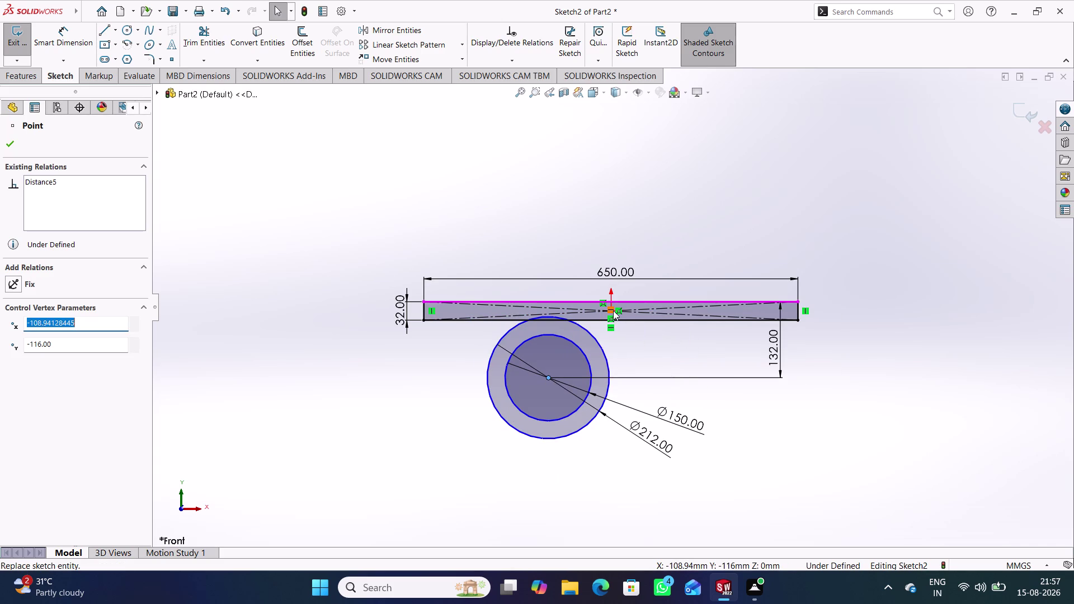
click(610, 316)
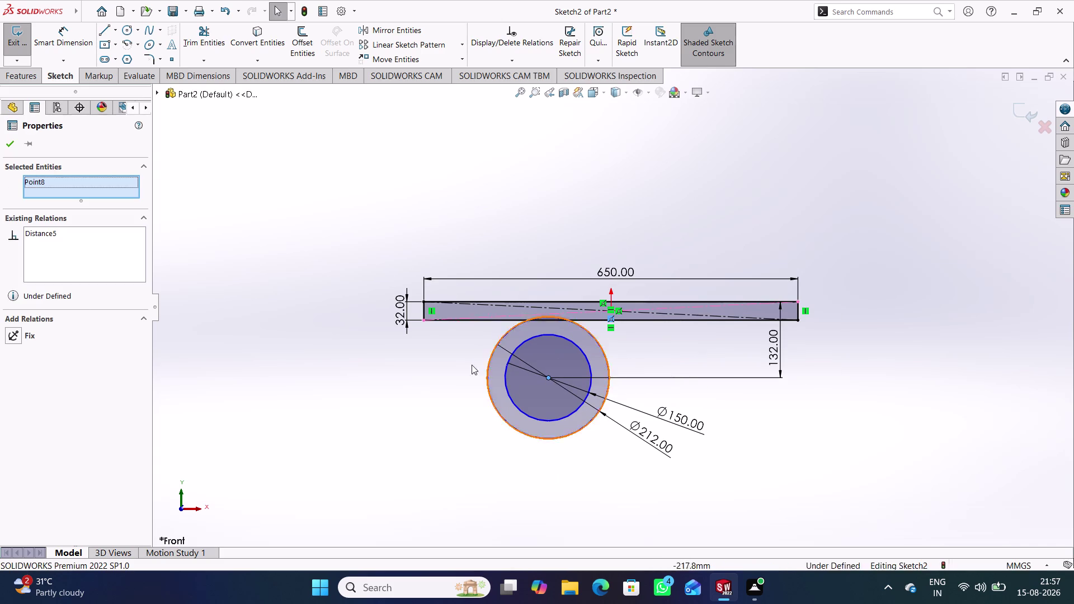
click(370, 289)
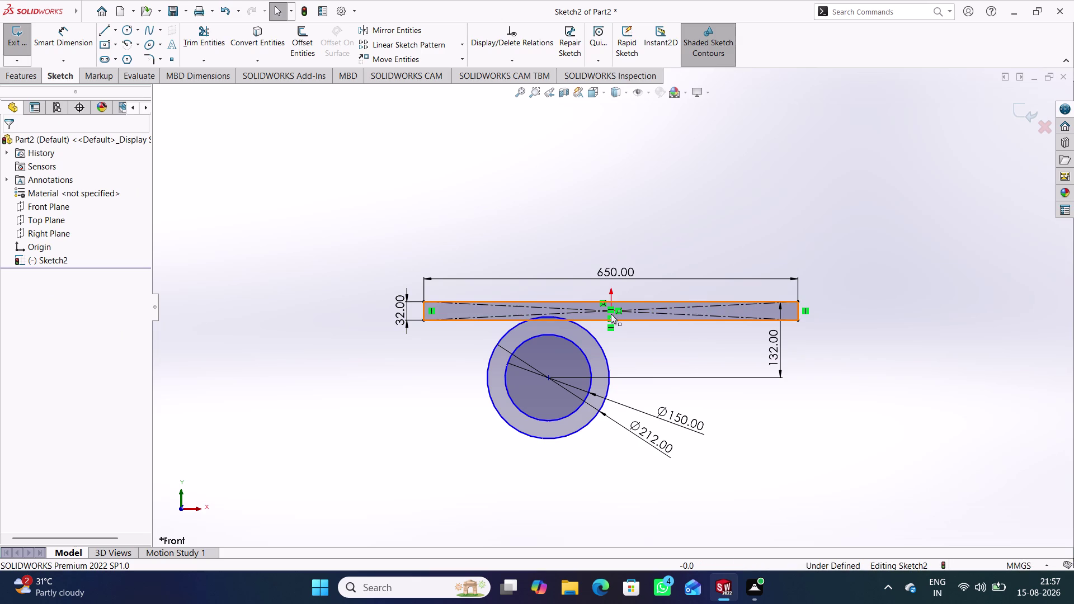
Add a Vertical relation between the origin and the ring's centre point.
middle_drag(652, 359, 649, 347)
right_click(652, 359)
middle_click(647, 342)
scroll(down, 3)
click(630, 343)
scroll(down, 3)
scroll(down, 3)
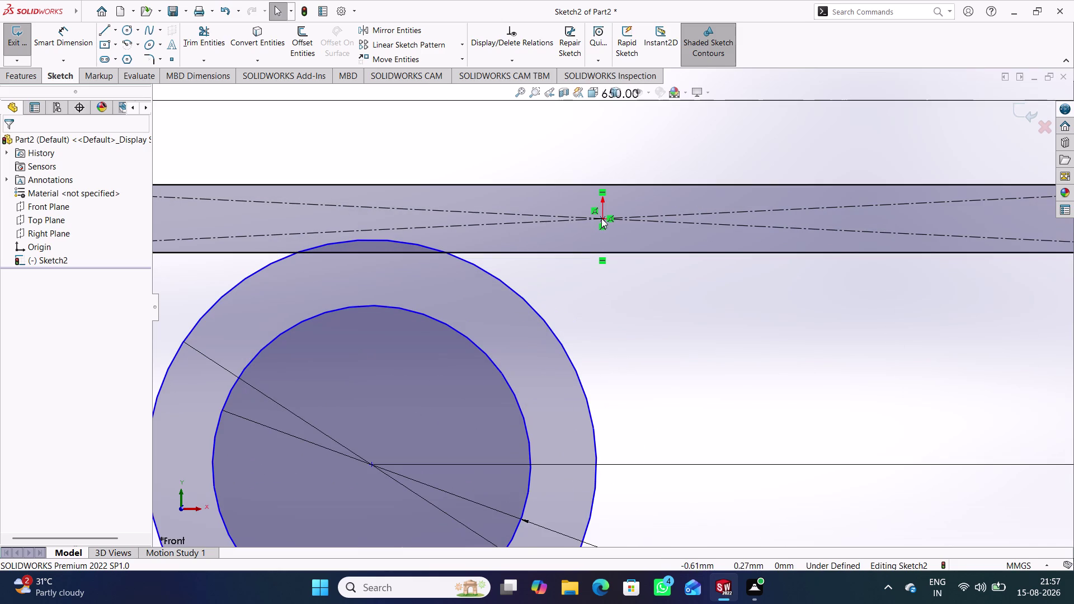
click(604, 216)
scroll(up, 3)
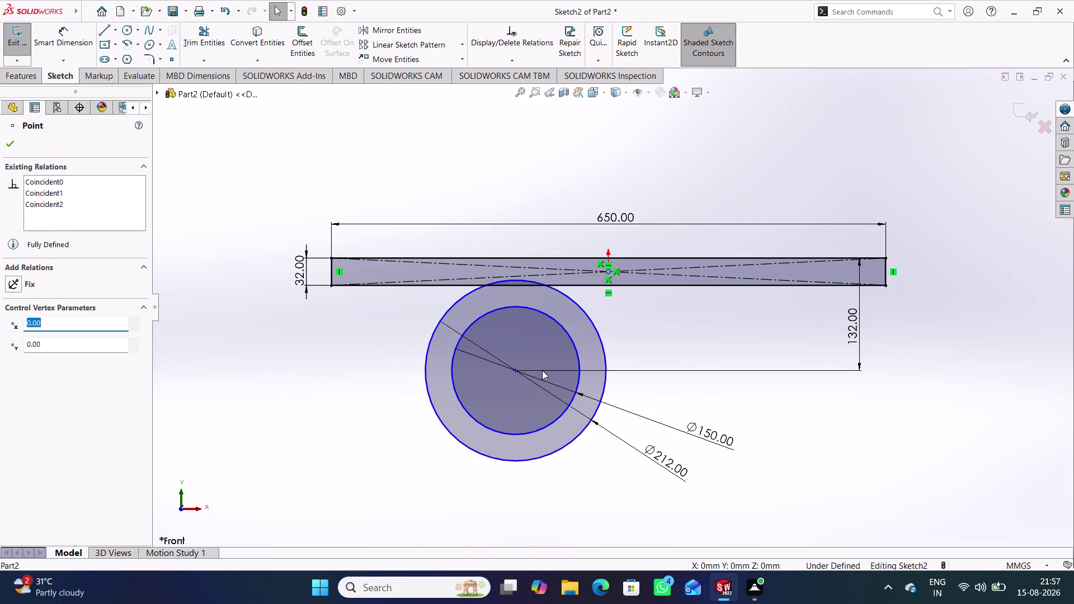
click(514, 370)
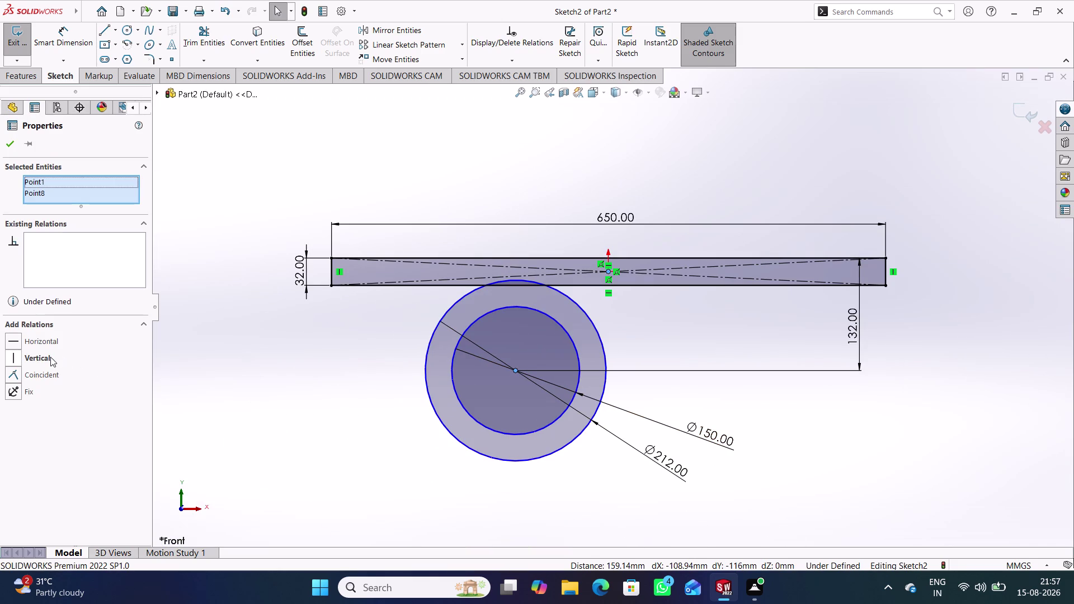
click(45, 356)
click(431, 393)
middle_click(475, 418)
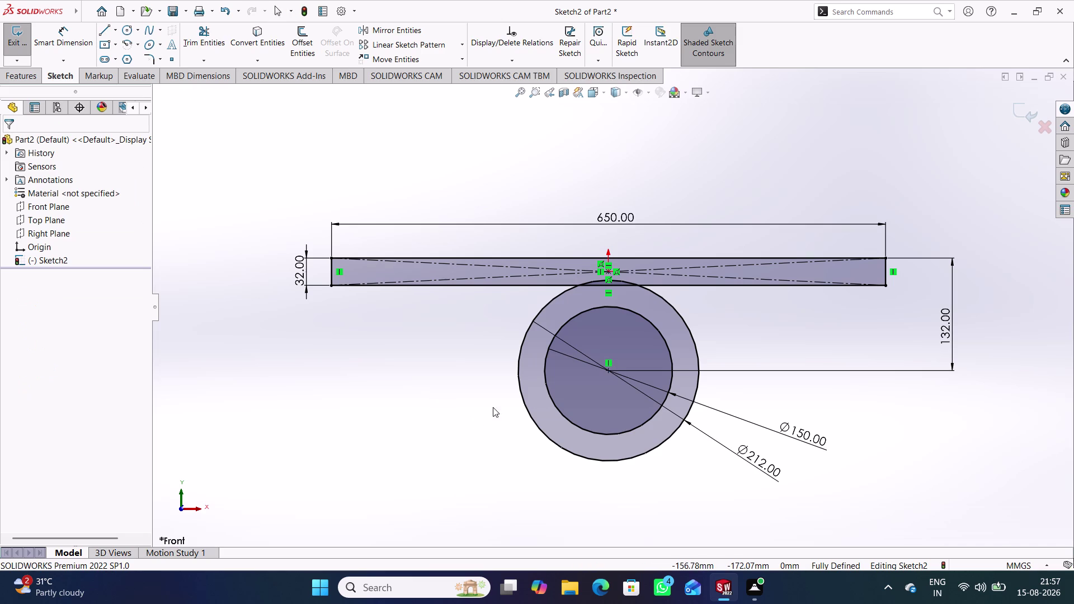
click(202, 35)
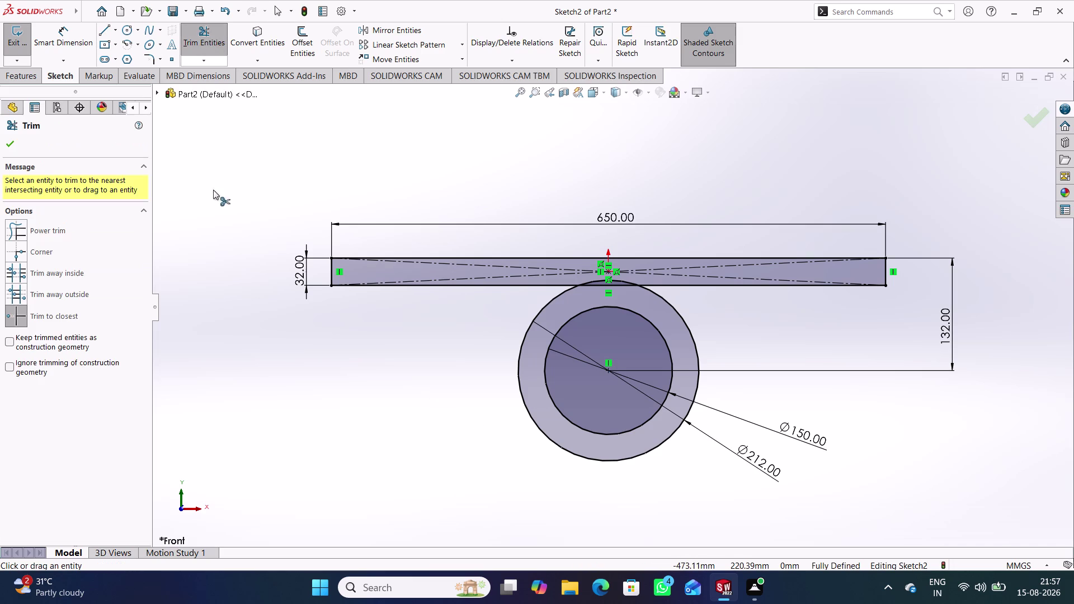
Trim to closest the bar's lower edge and the ring arc inside the bar, then exit Sketch2.
click(70, 318)
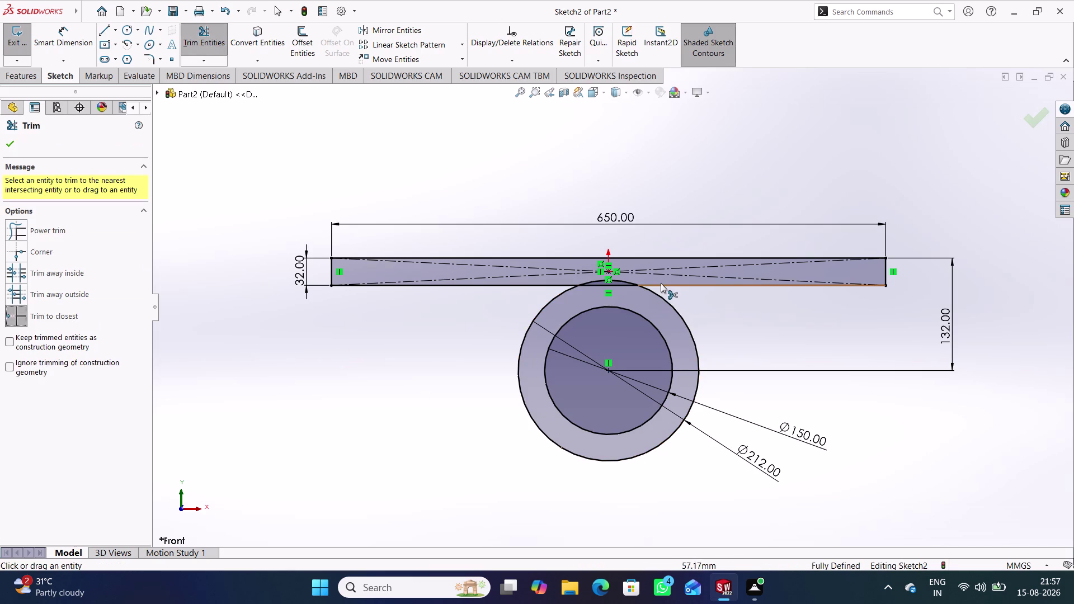
click(622, 285)
click(622, 279)
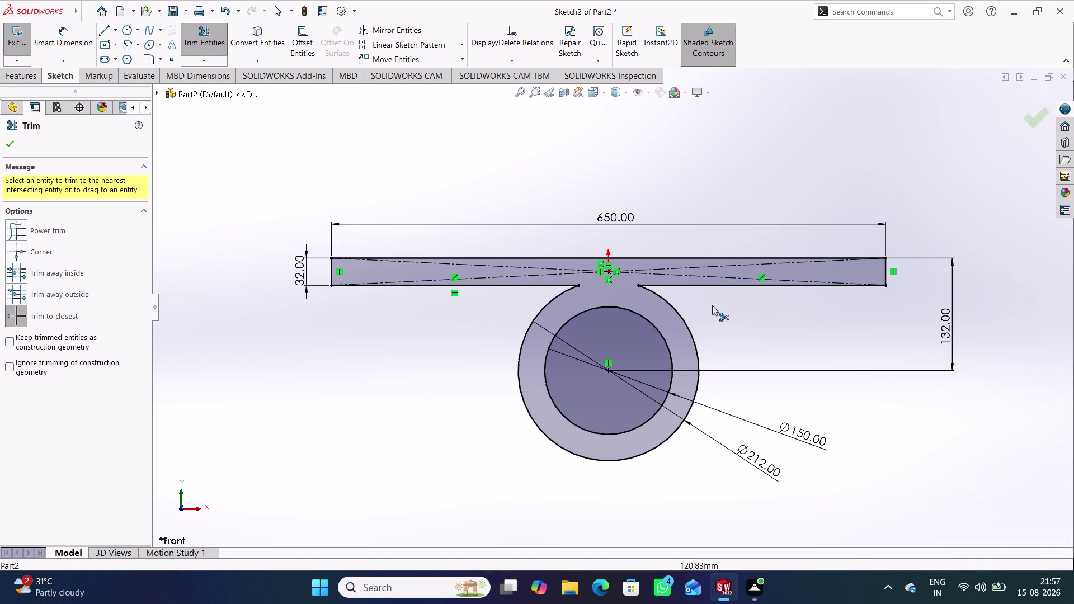
click(1029, 116)
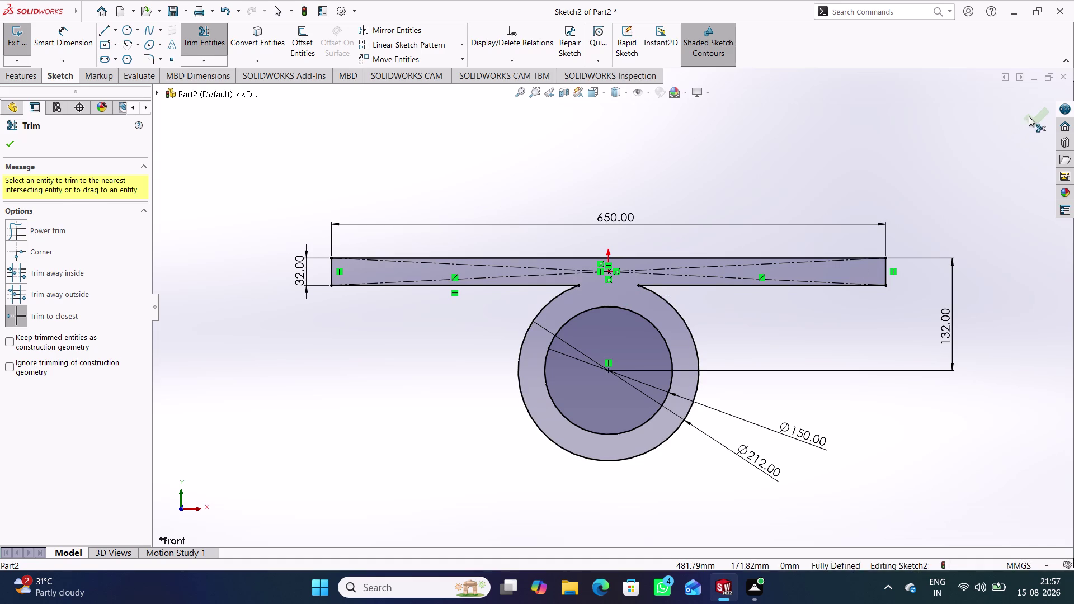
click(1017, 113)
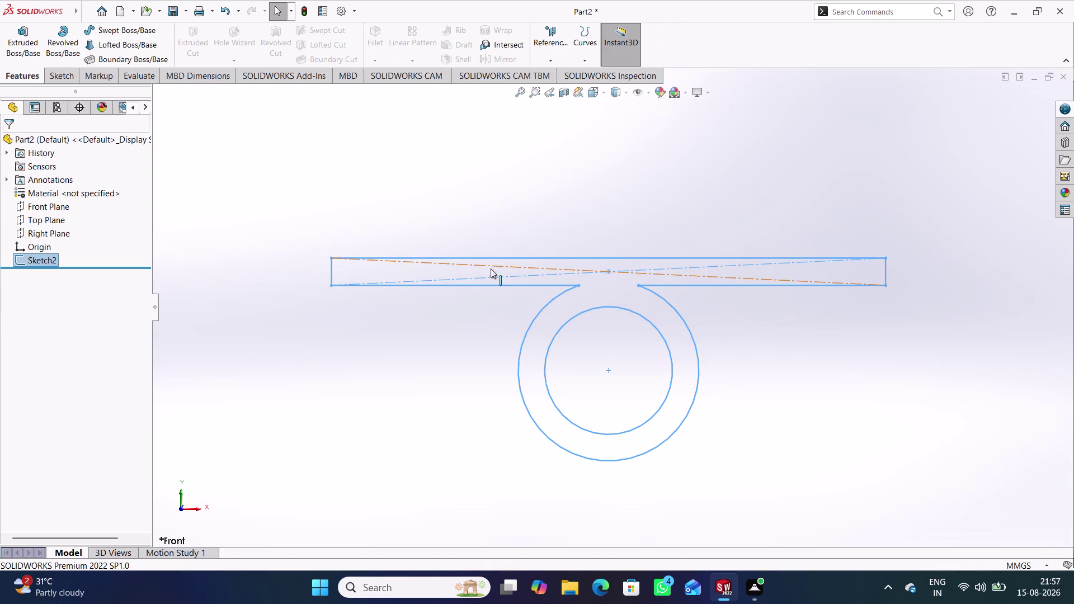
Boss-extrude Sketch2 with a Blind end condition to a 250 mm depth.
click(31, 51)
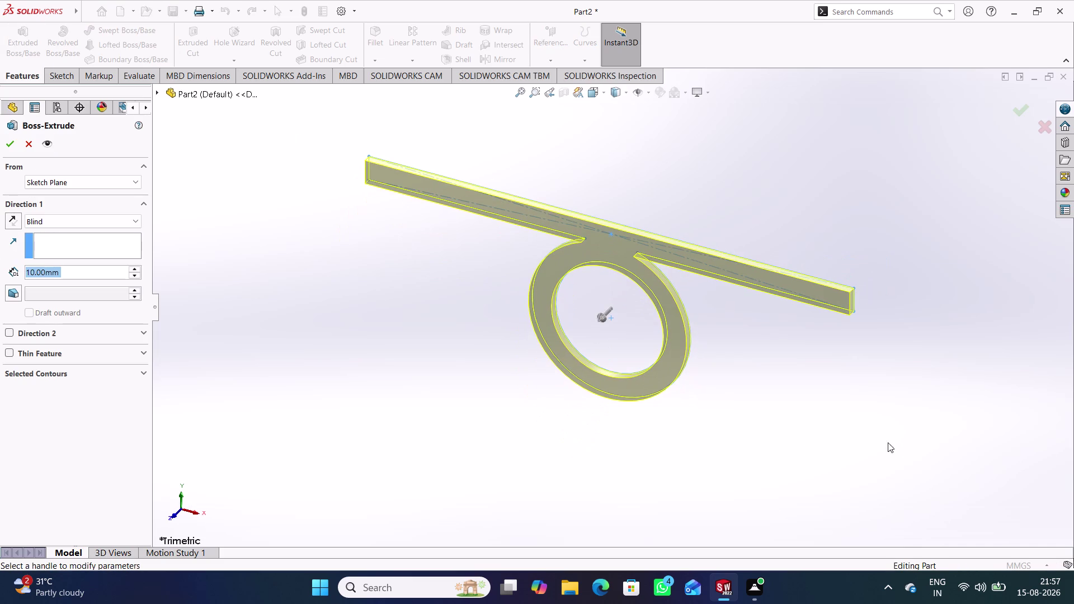
click(137, 218)
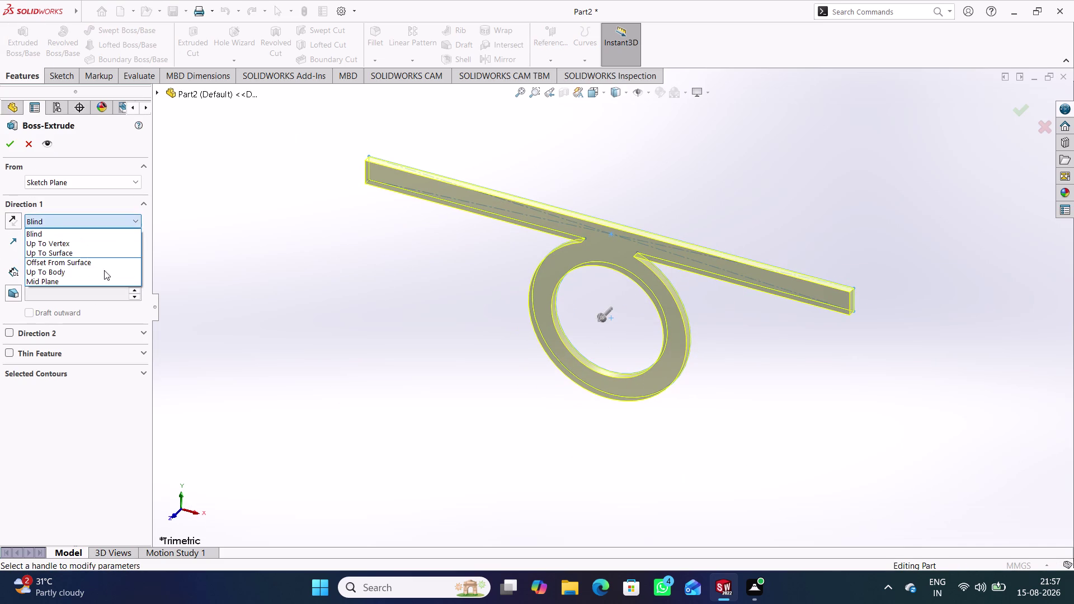
click(91, 287)
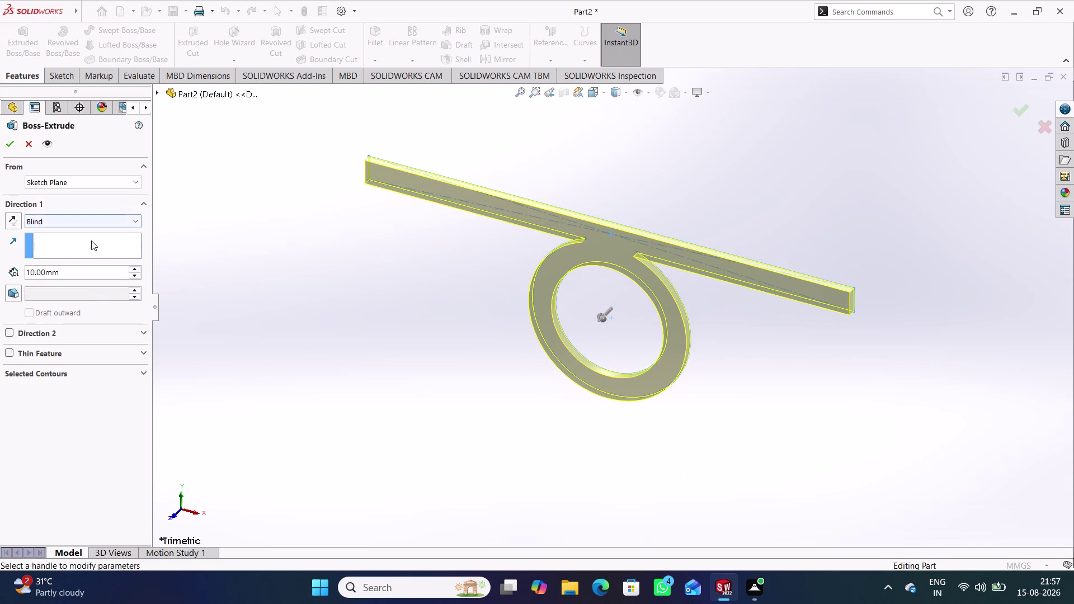
drag(96, 268, 21, 266)
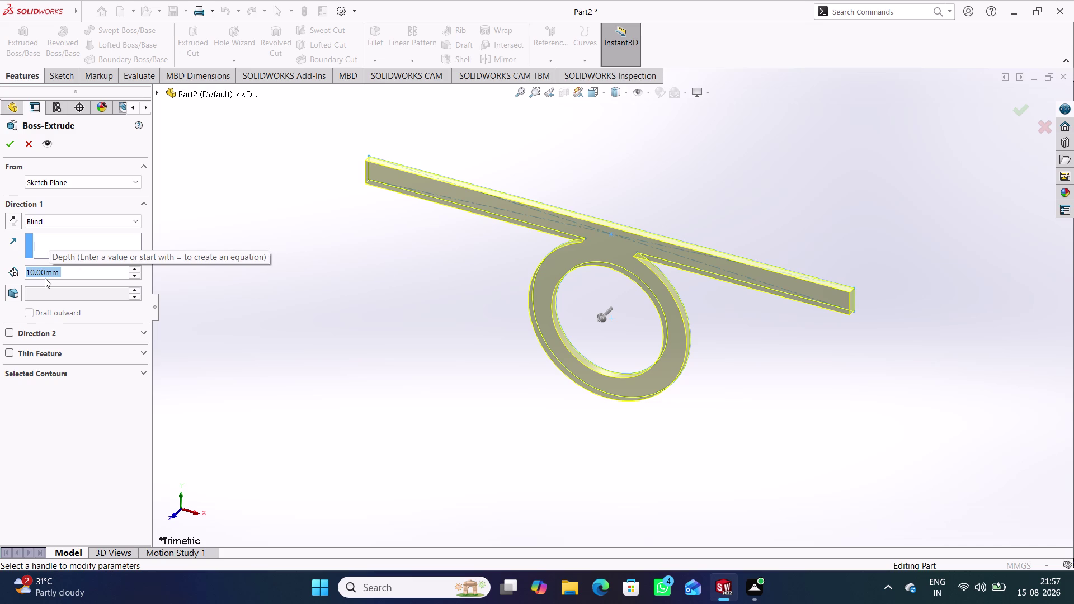
text(250)
key(Return)
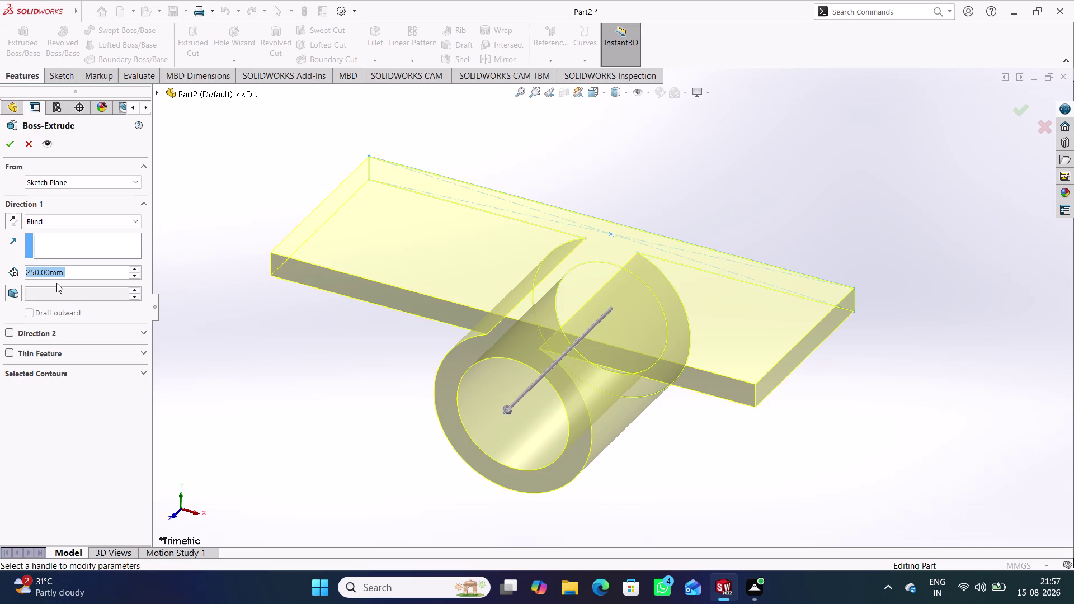
click(335, 408)
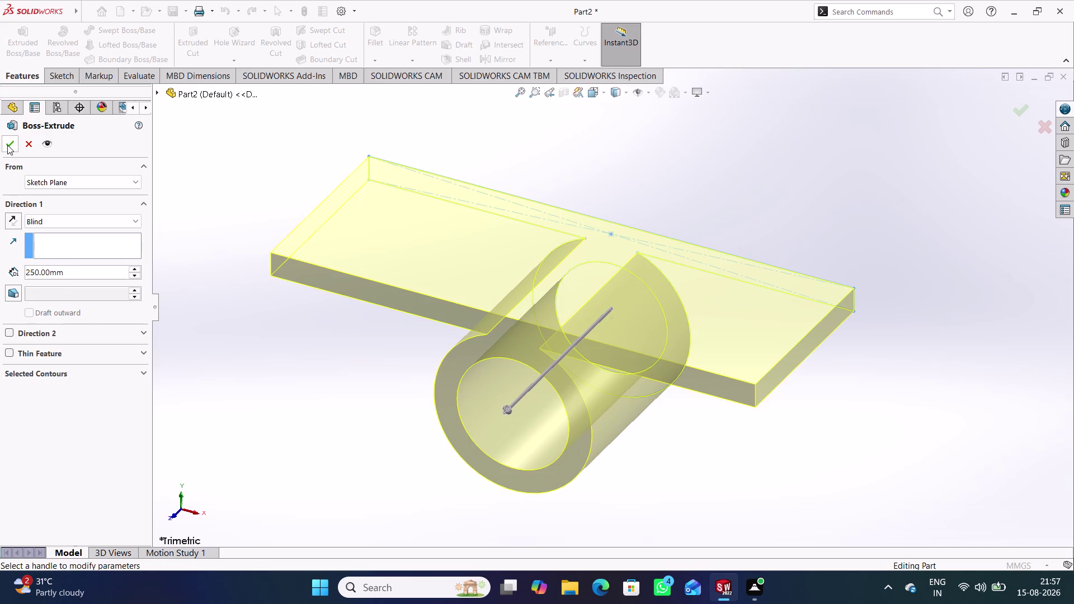
click(7, 145)
click(352, 391)
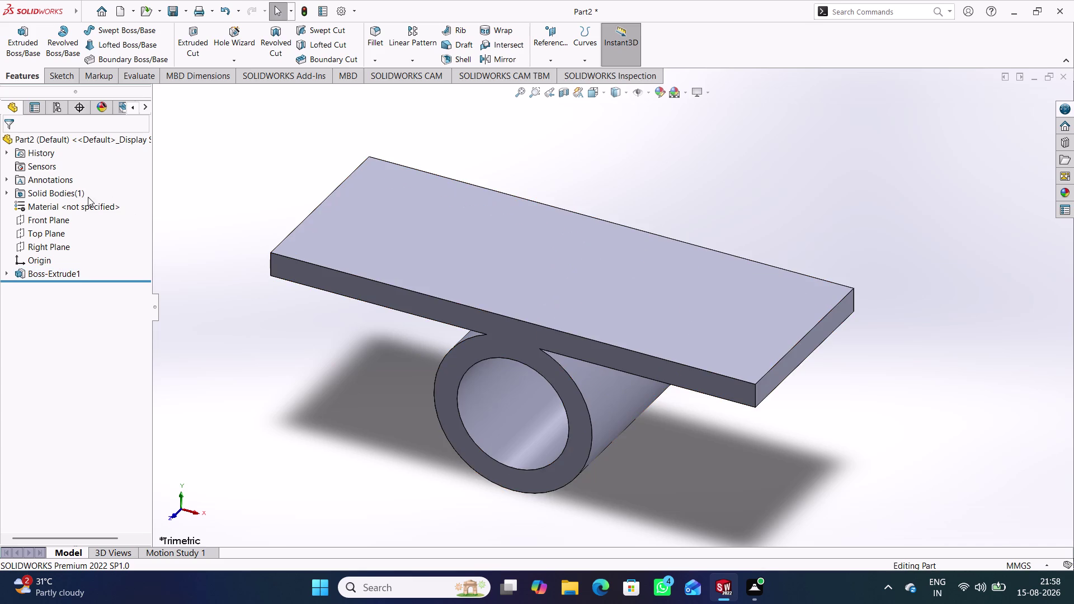
Apply Wrought Stainless Steel to the part from the material library.
right_click(74, 202)
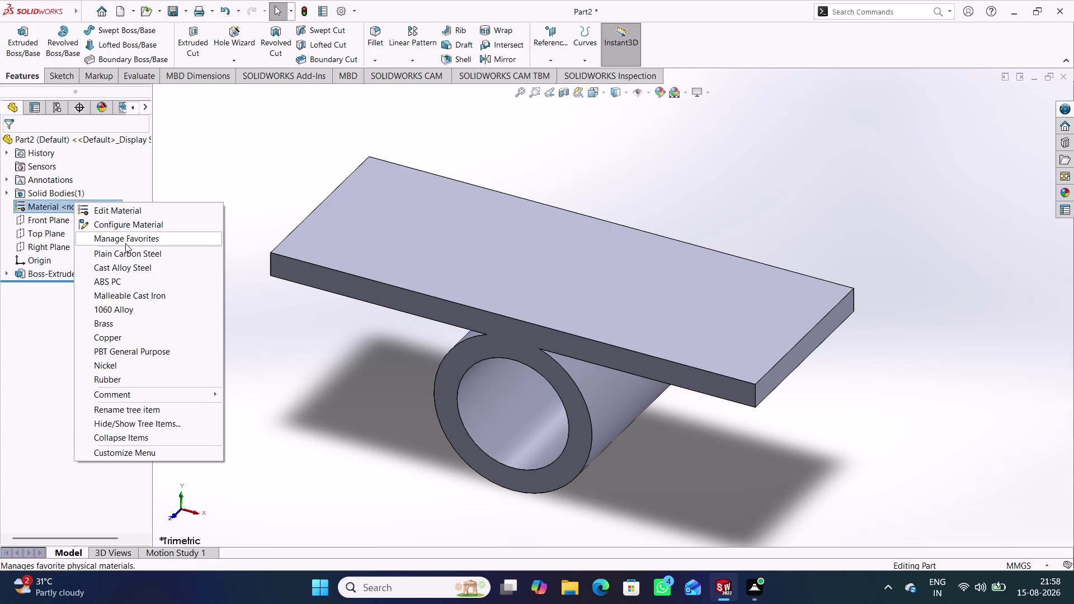
click(131, 213)
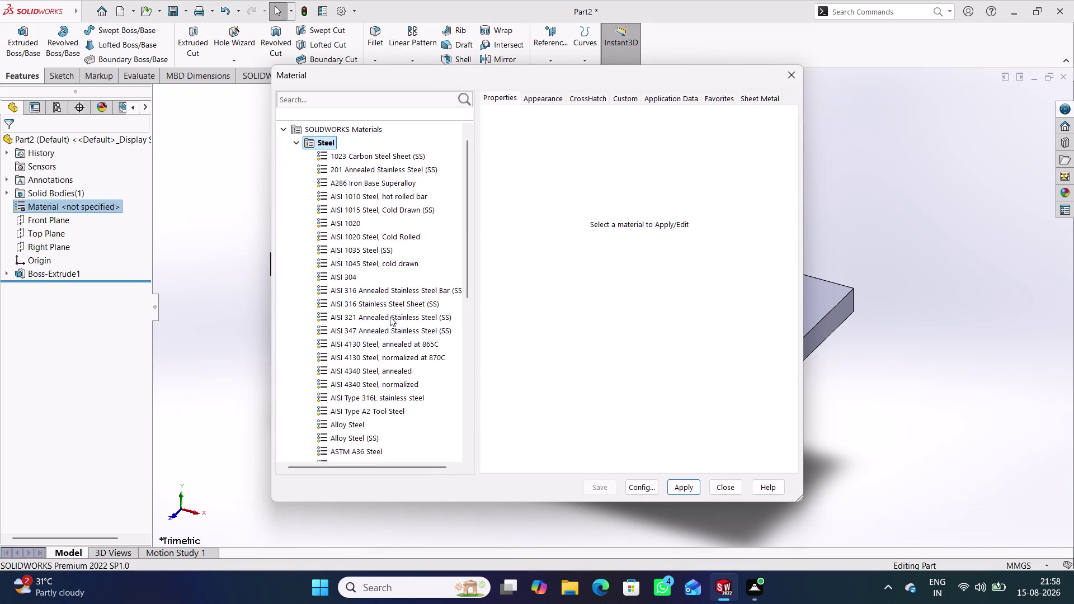
scroll(down, 3)
scroll(down, 3)
click(348, 278)
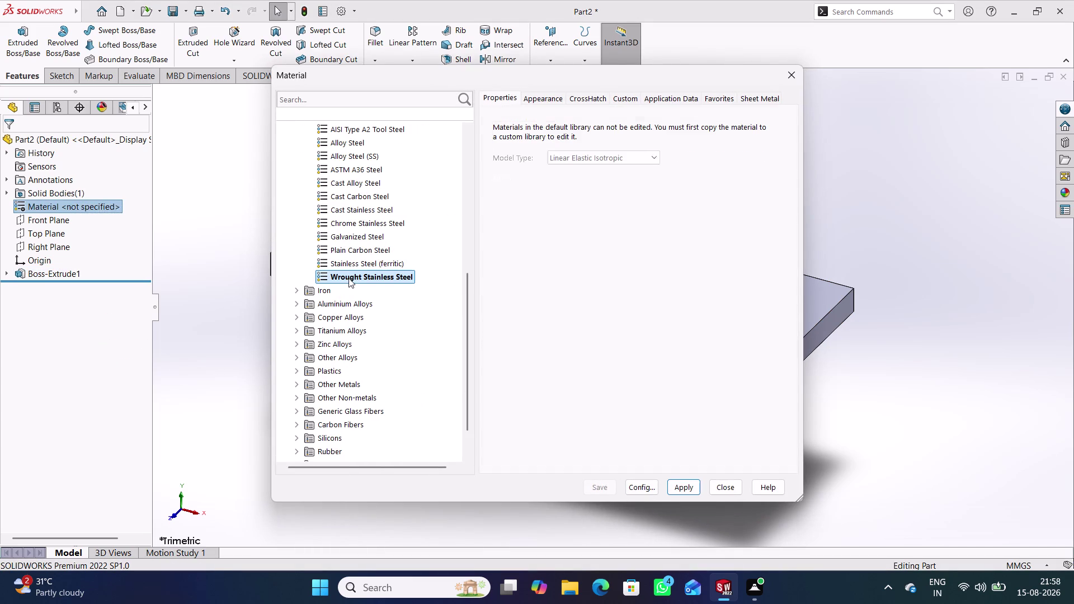
click(690, 487)
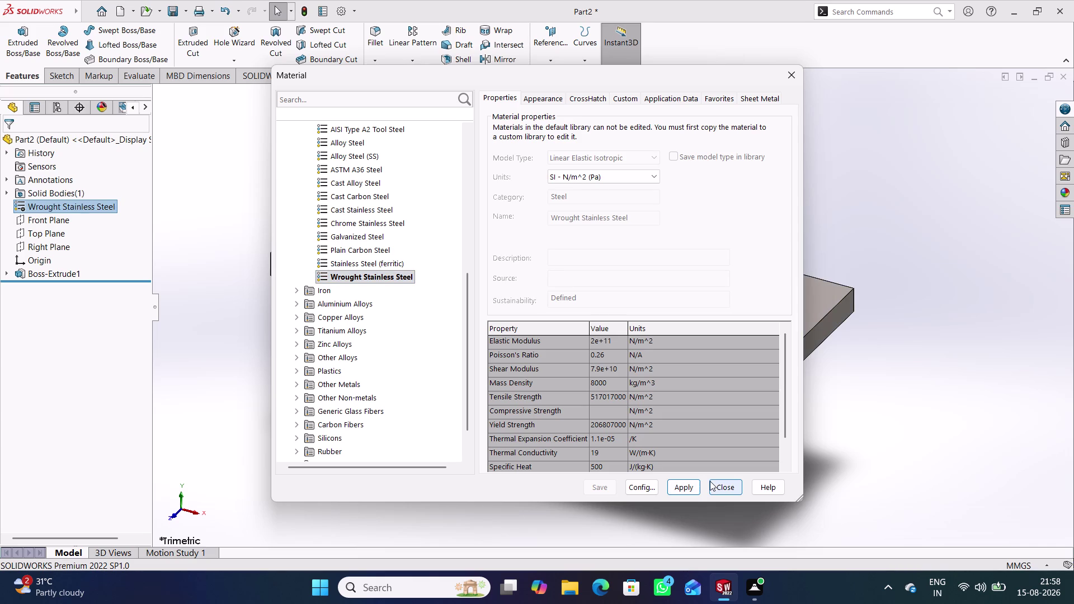
Replace it with Ductile Iron (SN) from the Iron category and close the library.
click(334, 293)
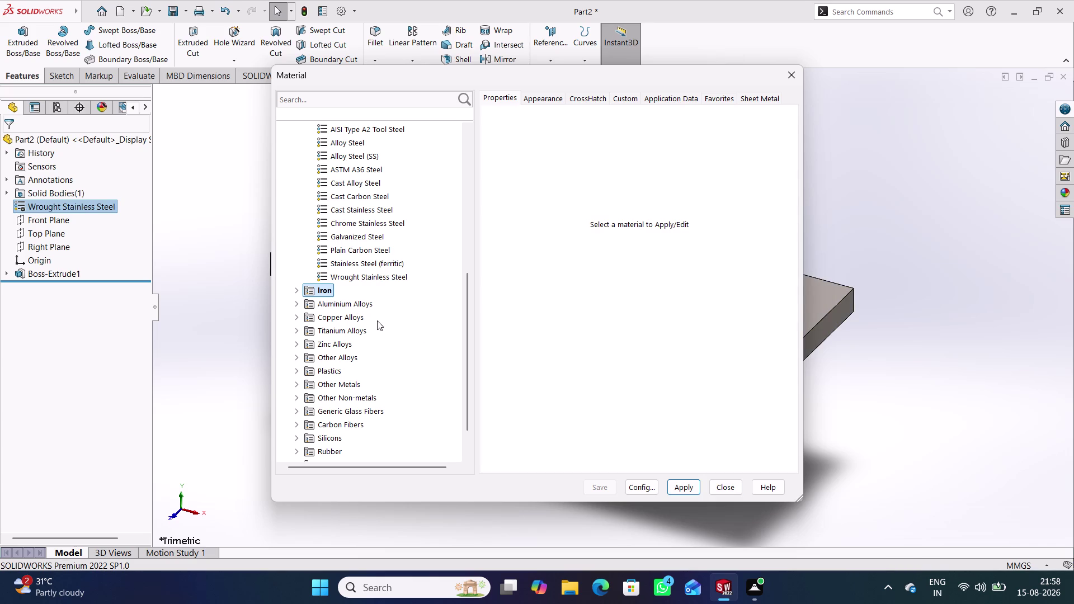
double_click(314, 288)
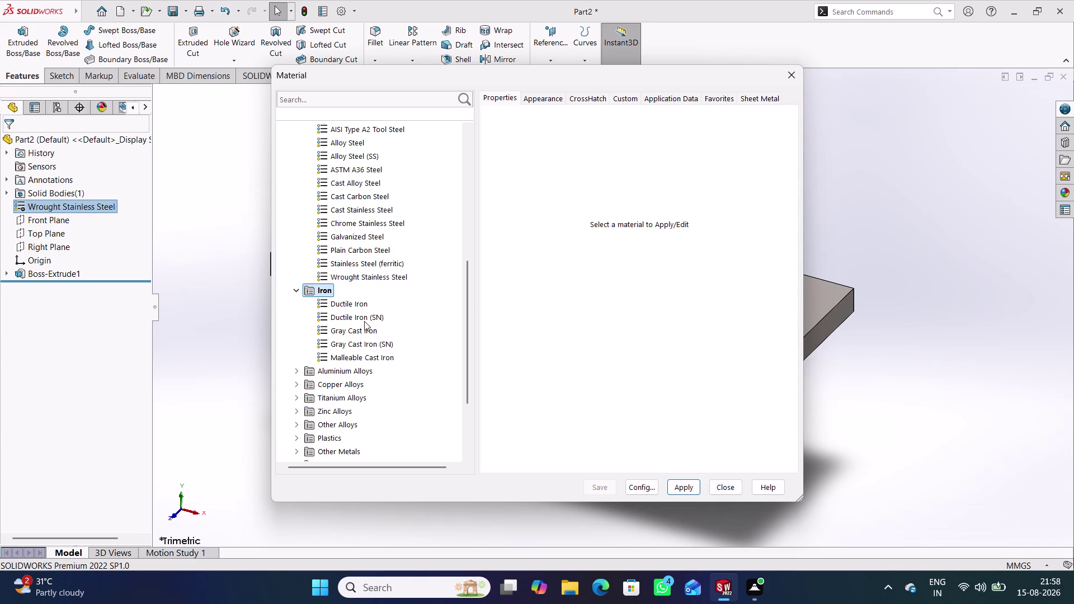
click(364, 321)
click(681, 488)
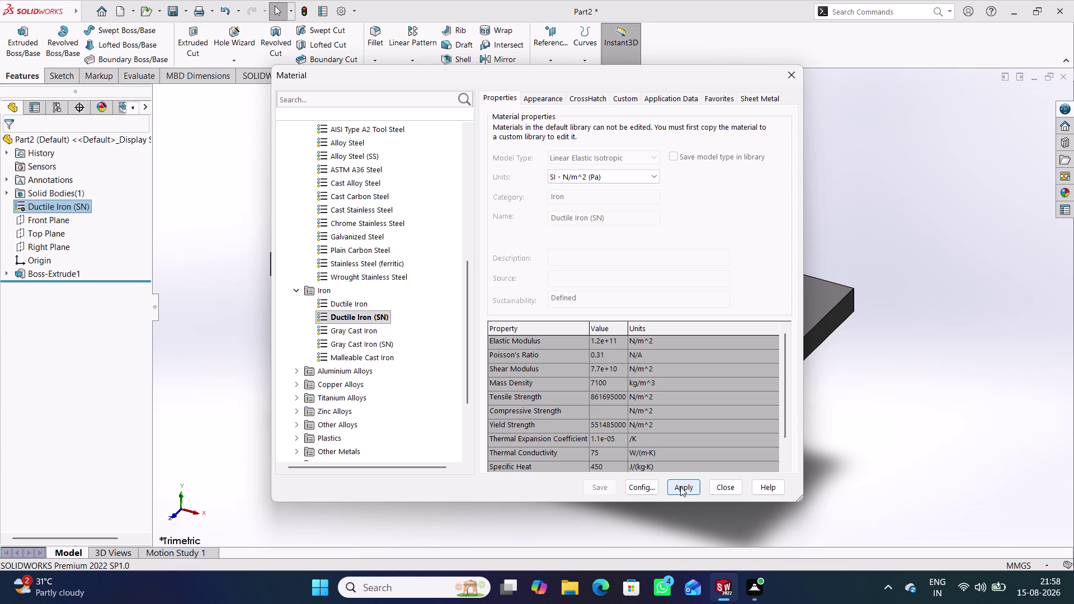
click(719, 489)
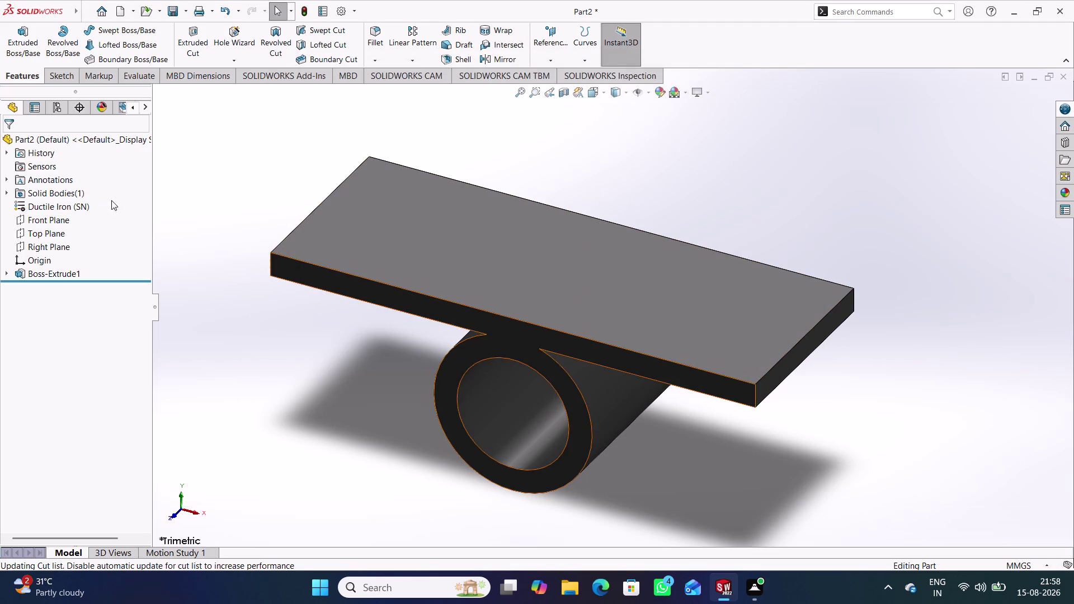
right_click(61, 203)
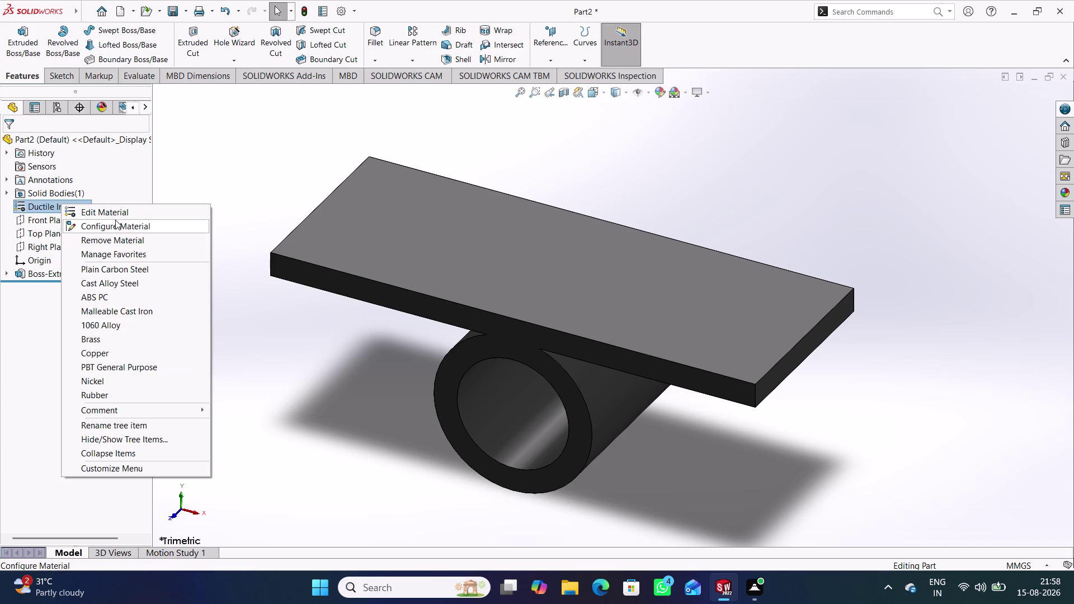
Apply AISI 304 from the Steel category and close the material library.
click(111, 210)
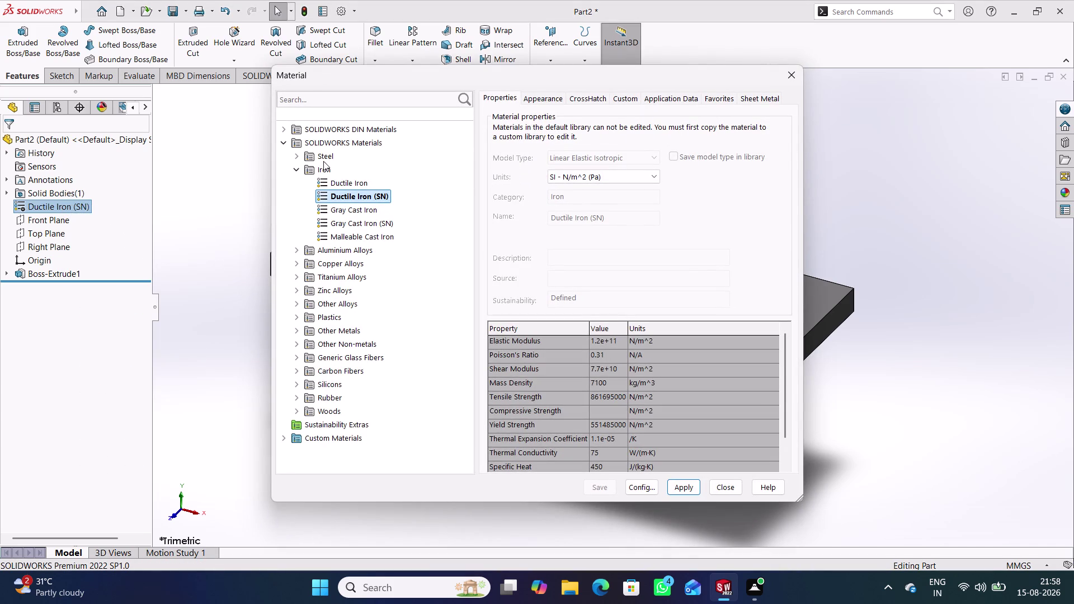
click(323, 161)
double_click(326, 157)
click(364, 268)
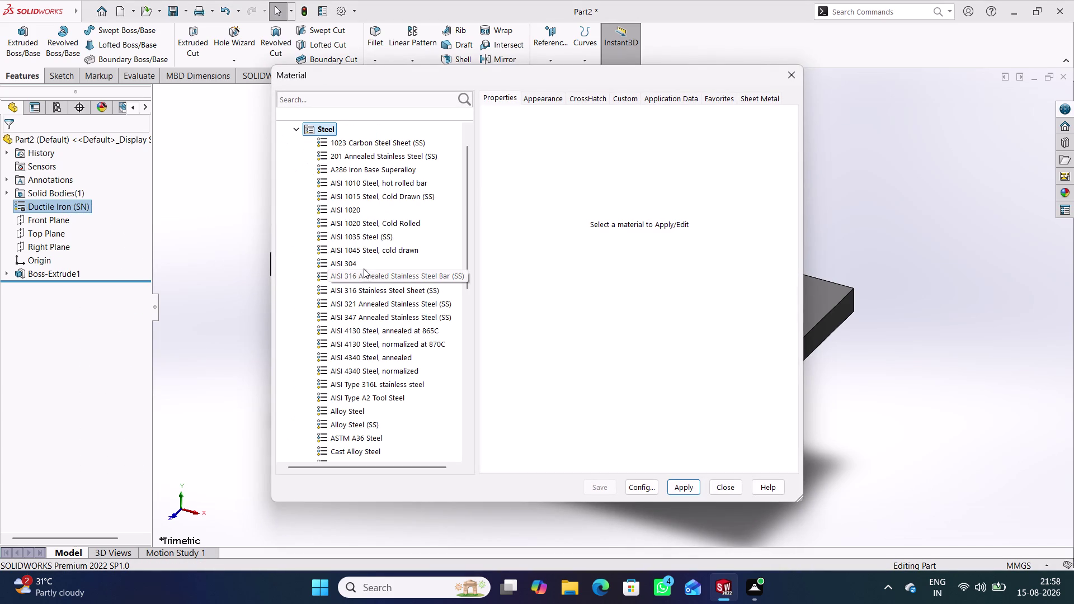
click(683, 489)
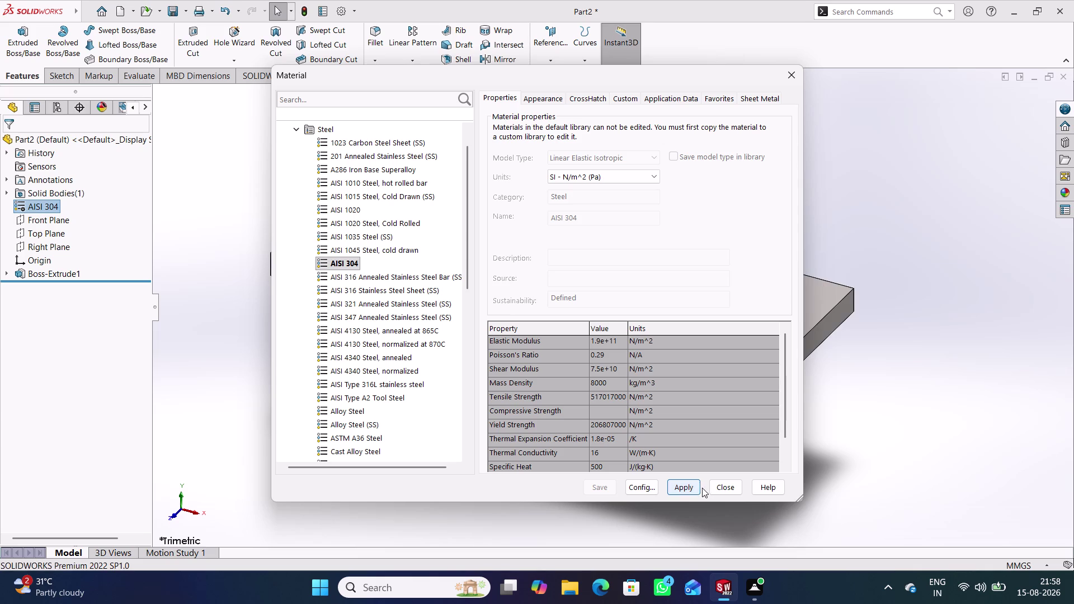
click(716, 486)
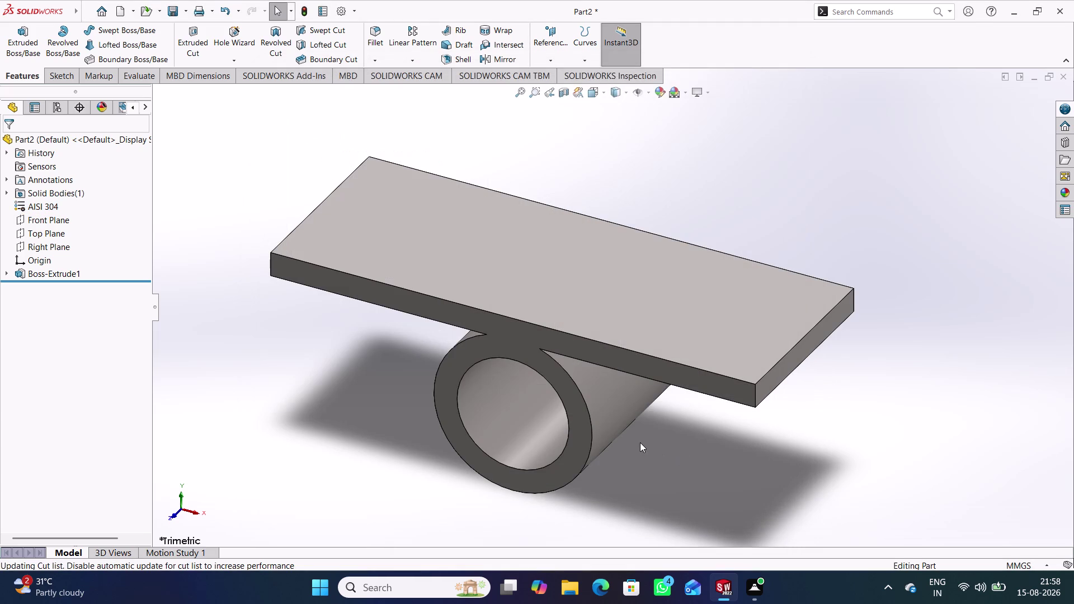
middle_drag(640, 443, 643, 399)
click(650, 289)
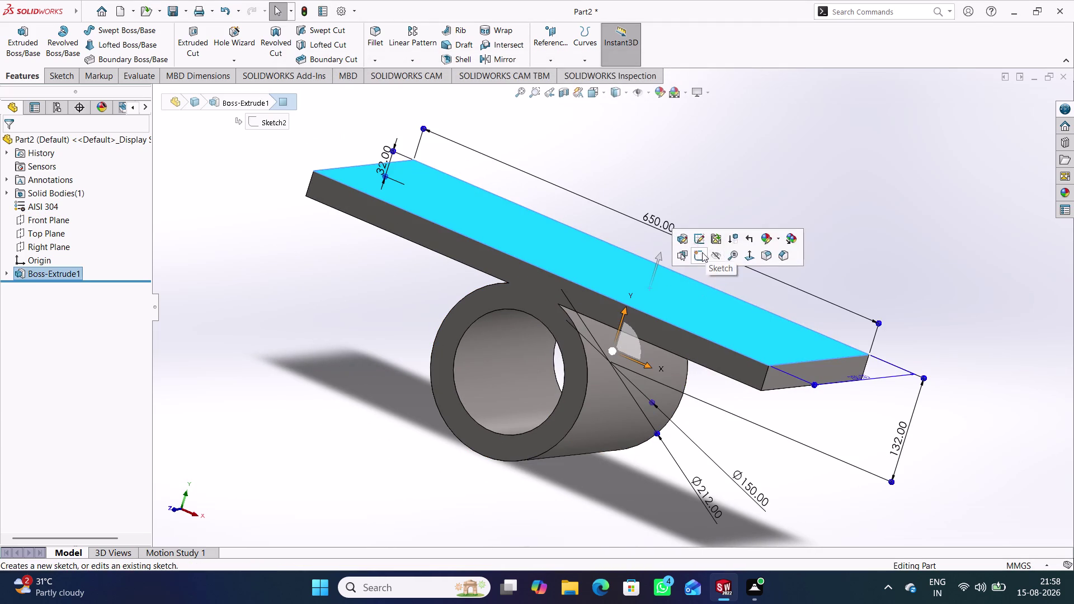
Start a sketch on the plate's top face and draw a circle near its left end.
click(702, 252)
click(667, 193)
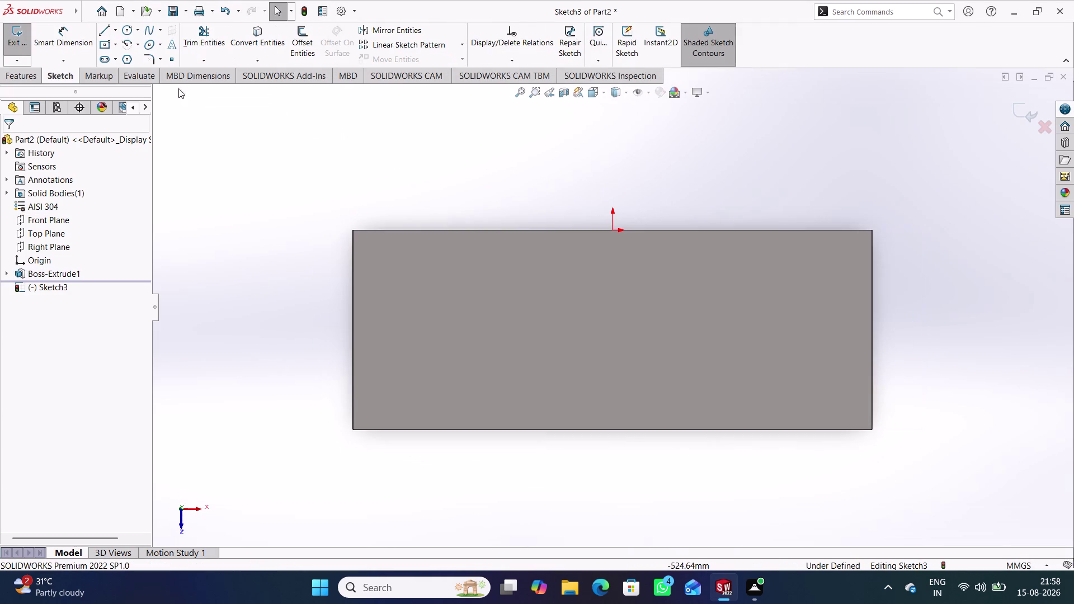
click(131, 27)
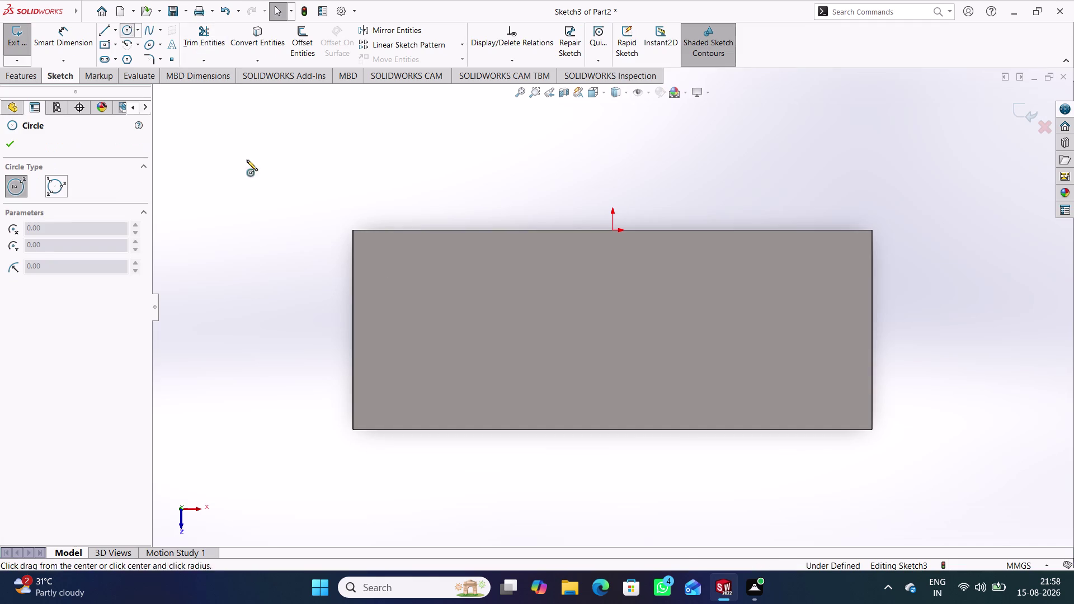
click(422, 268)
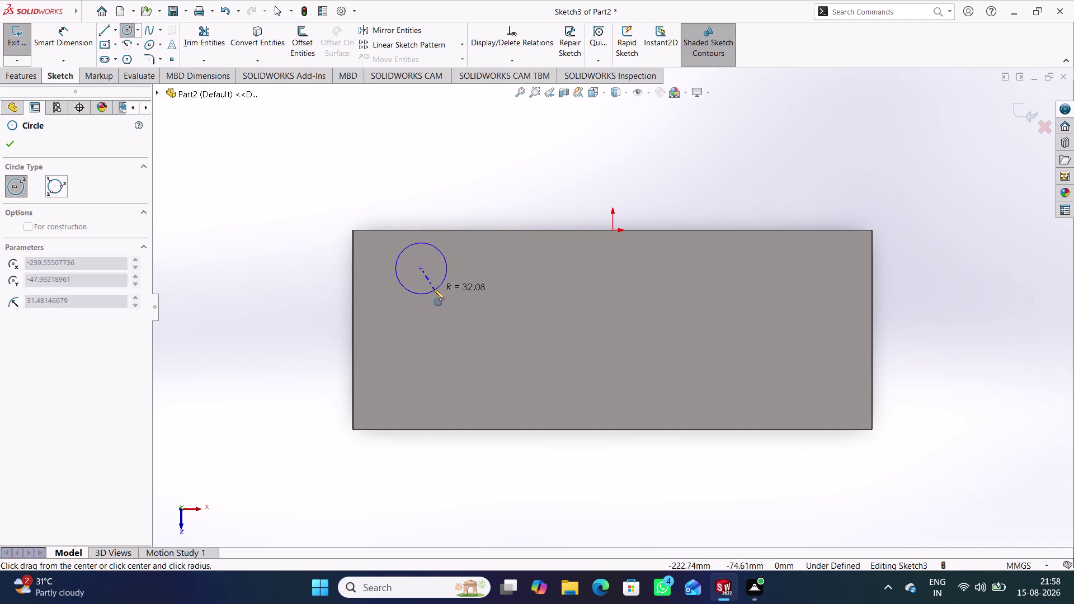
click(433, 288)
Dimension the circle's centre 75 mm from the plate's left edge.
right_drag(280, 355, 263, 224)
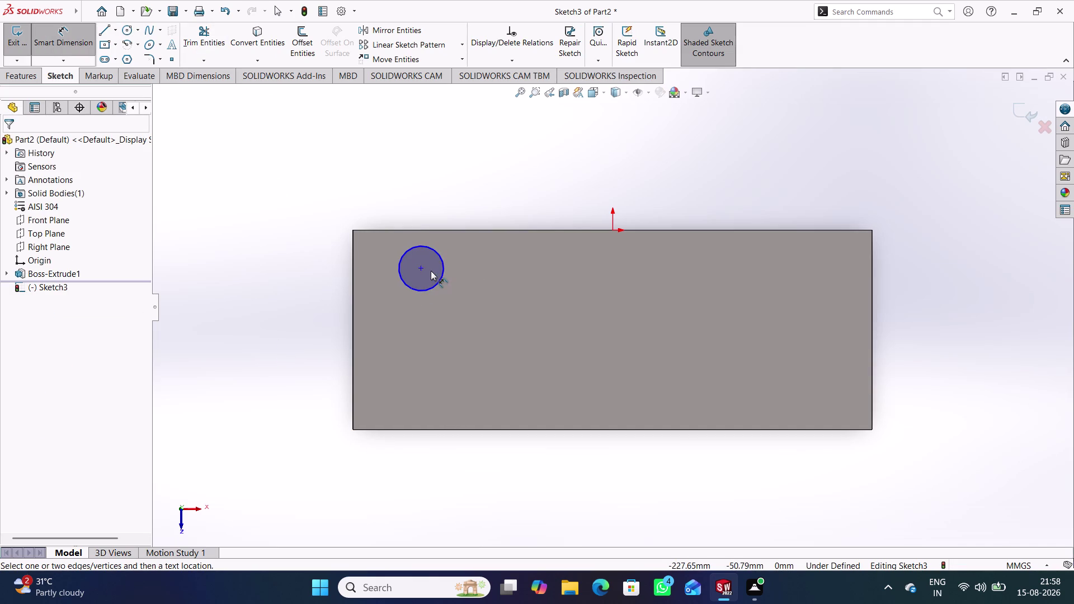
click(421, 267)
click(353, 269)
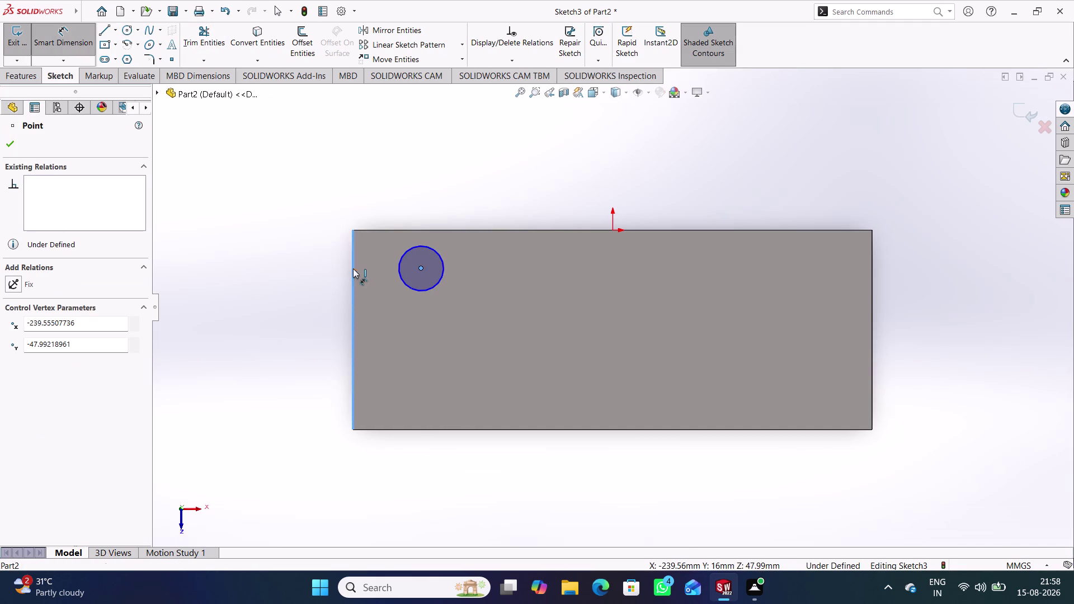
click(388, 205)
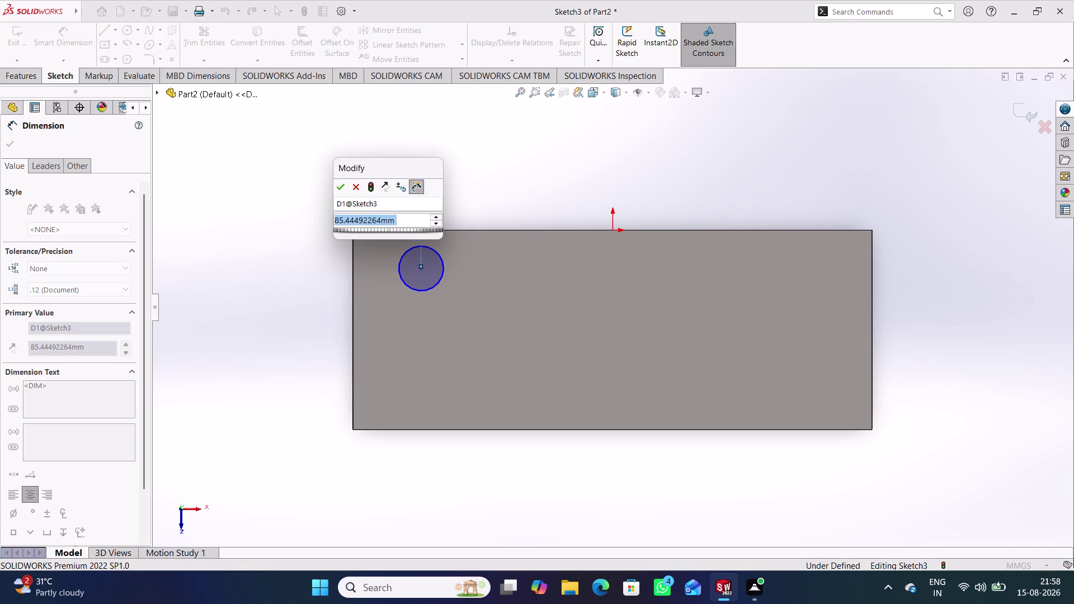
text(75)
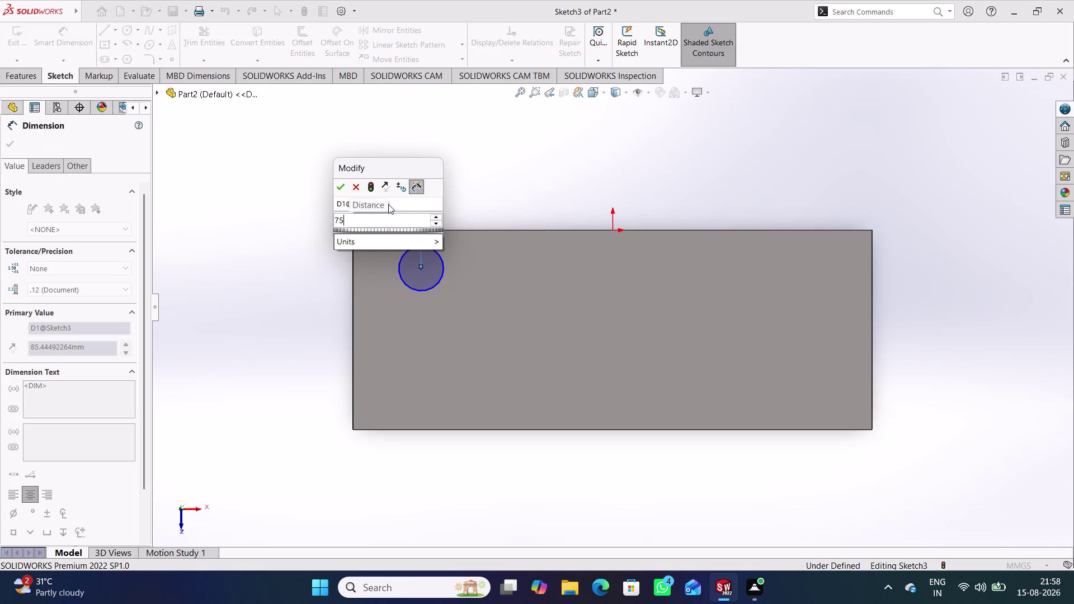
key(Return)
click(414, 268)
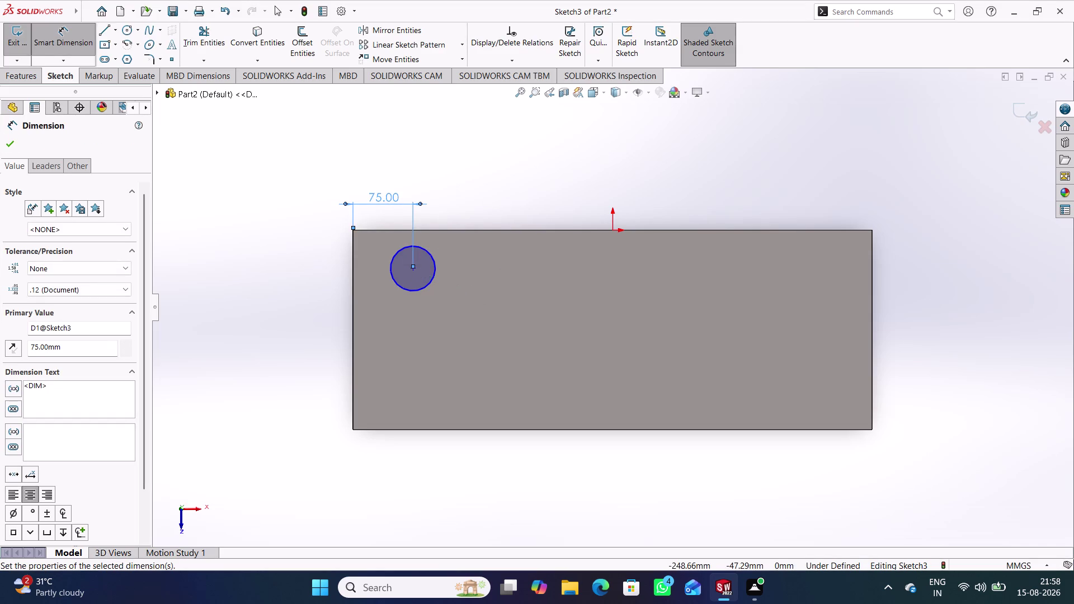
click(440, 230)
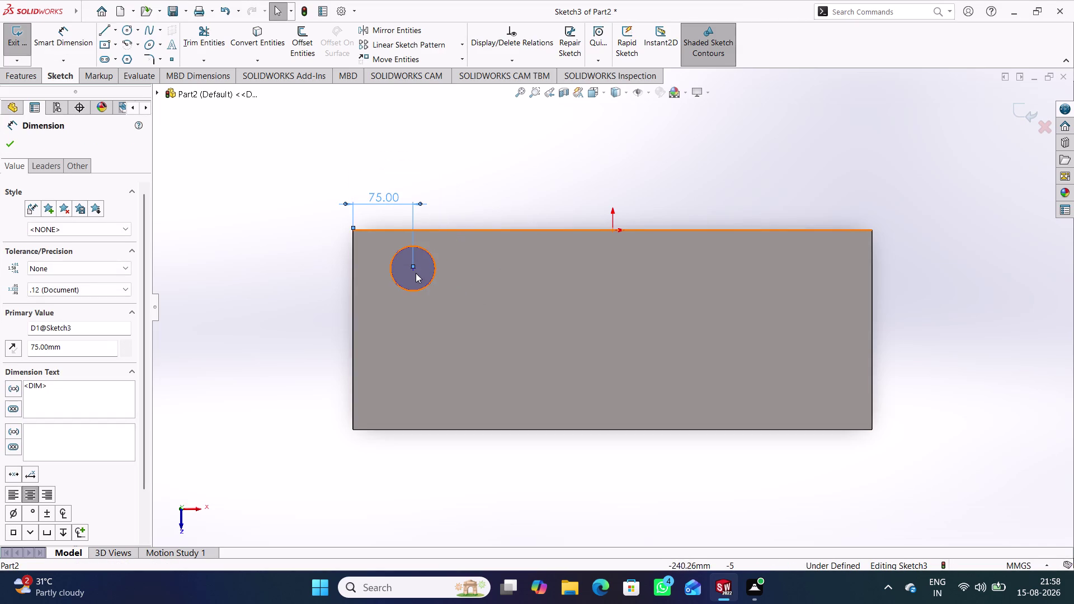
click(414, 268)
click(446, 229)
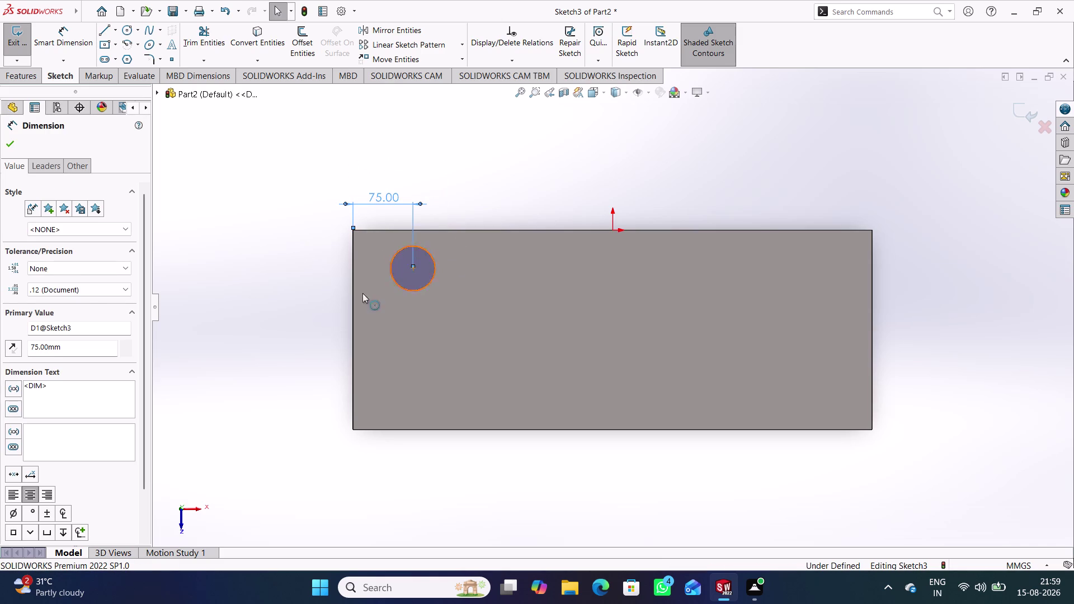
Dimension the circle's centre 62.5 mm below the plate's top edge.
right_drag(291, 329, 259, 198)
click(414, 269)
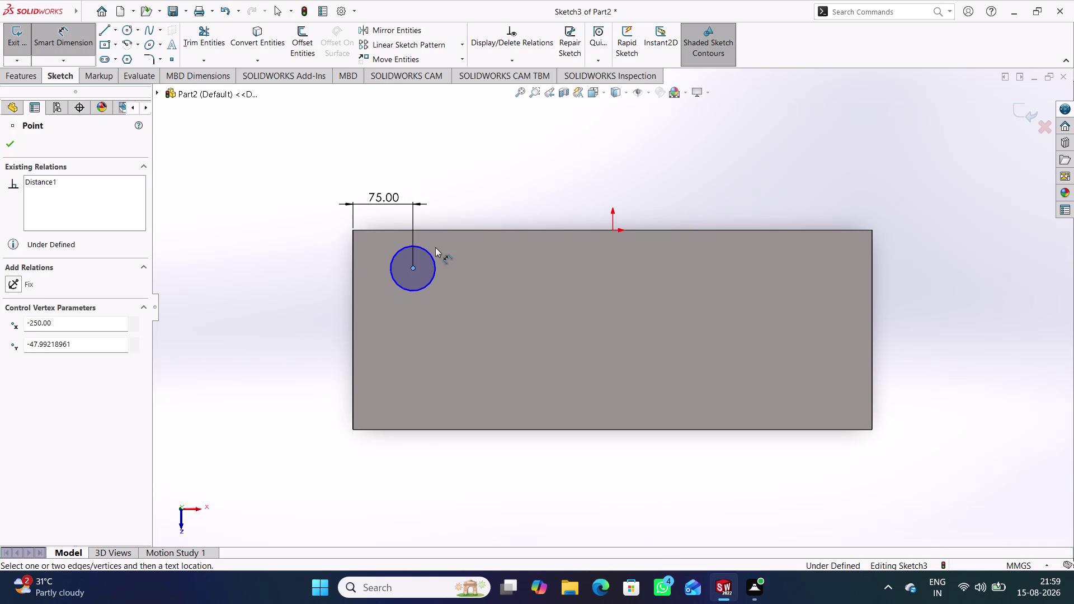
click(446, 231)
click(315, 252)
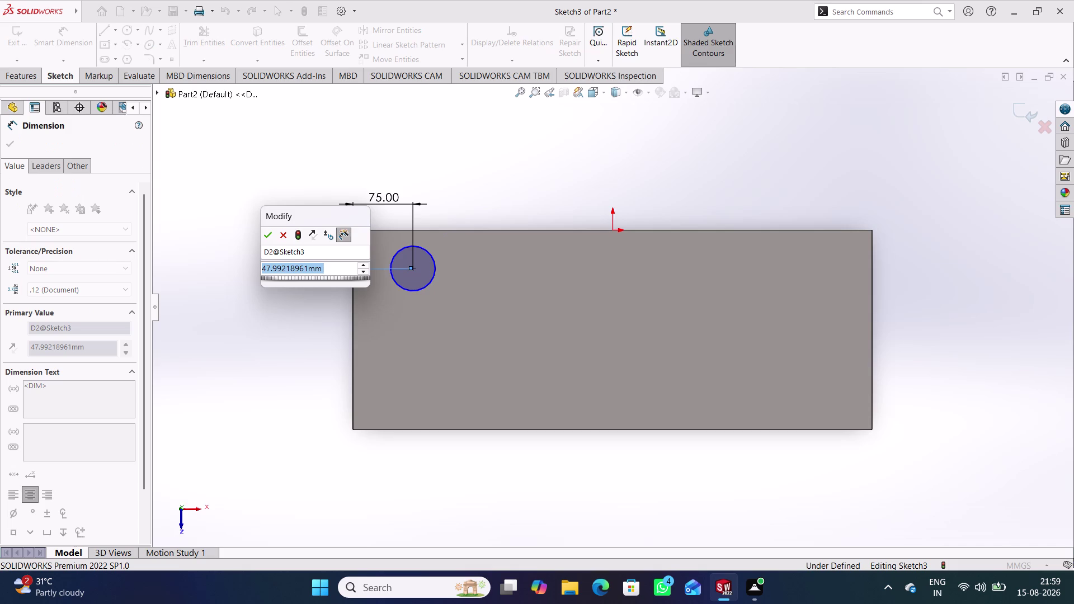
text(62.5)
key(Return)
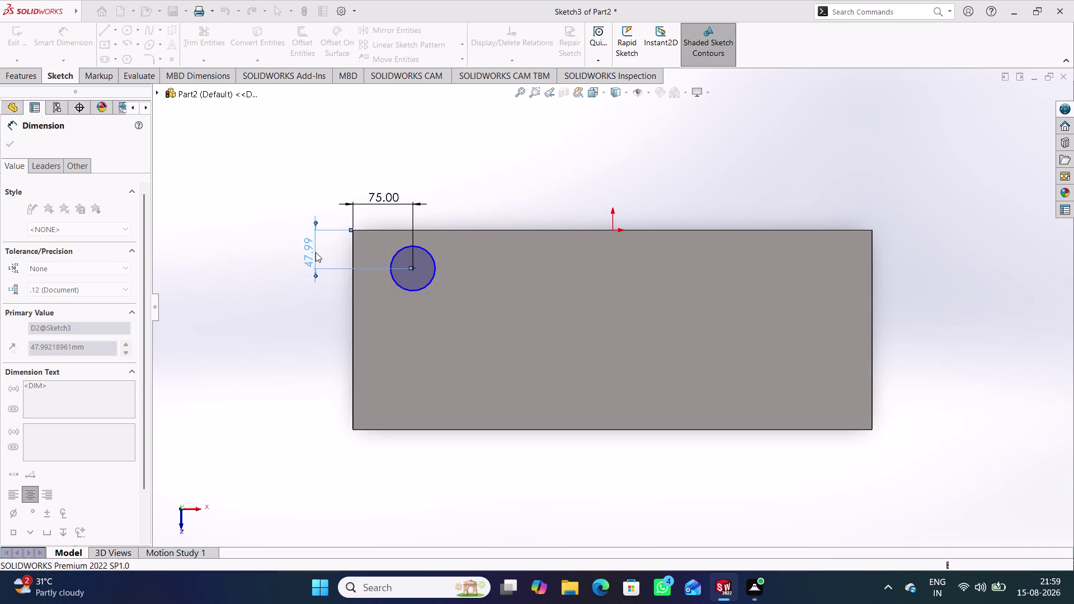
click(264, 217)
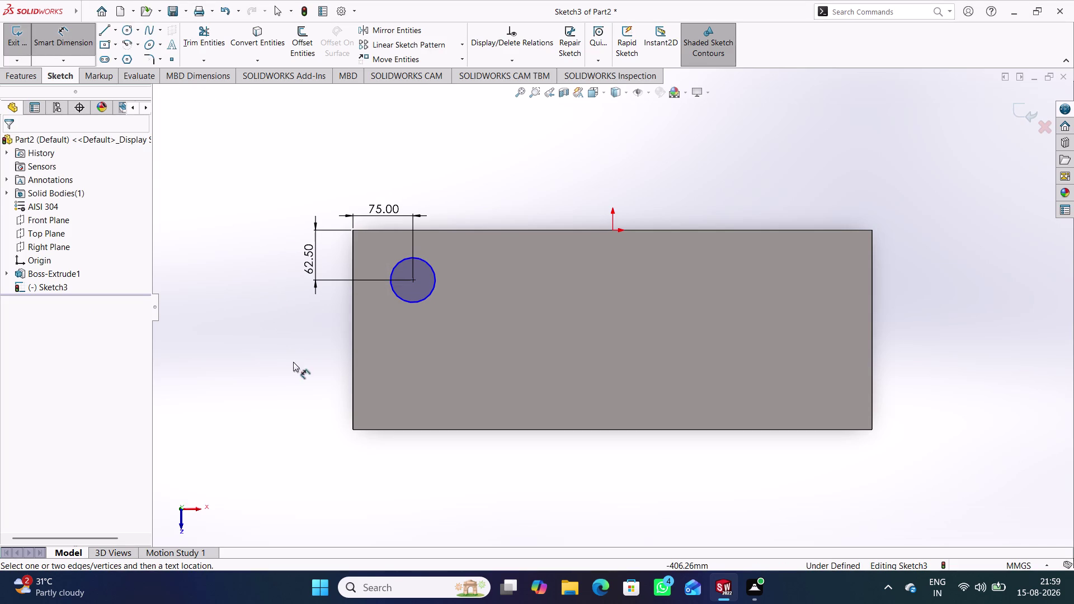
Set the circle's diameter to 25 mm.
click(428, 261)
click(450, 206)
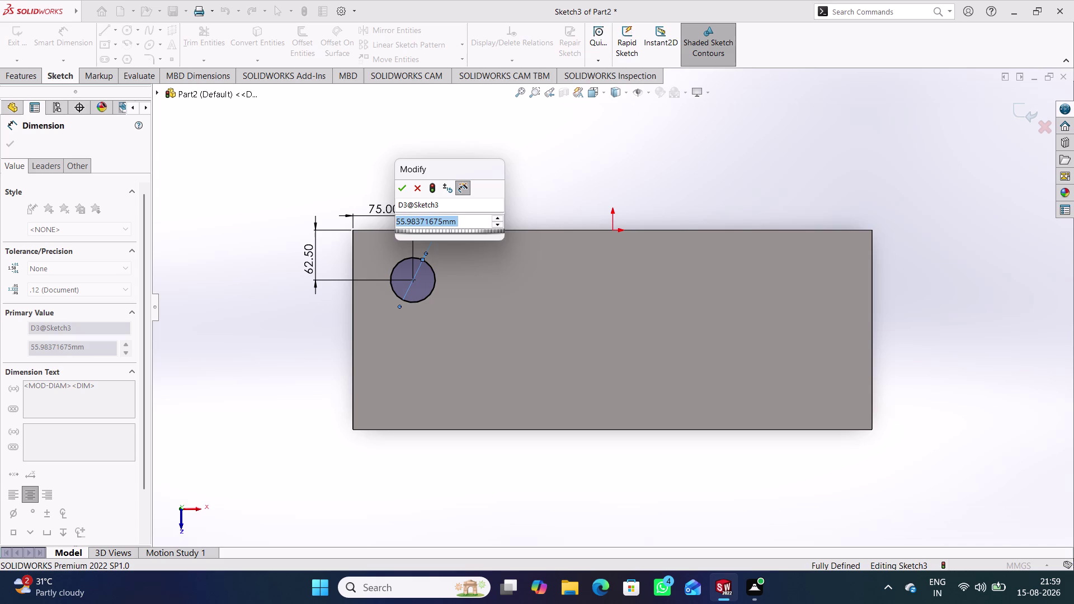
text(25)
key(Return)
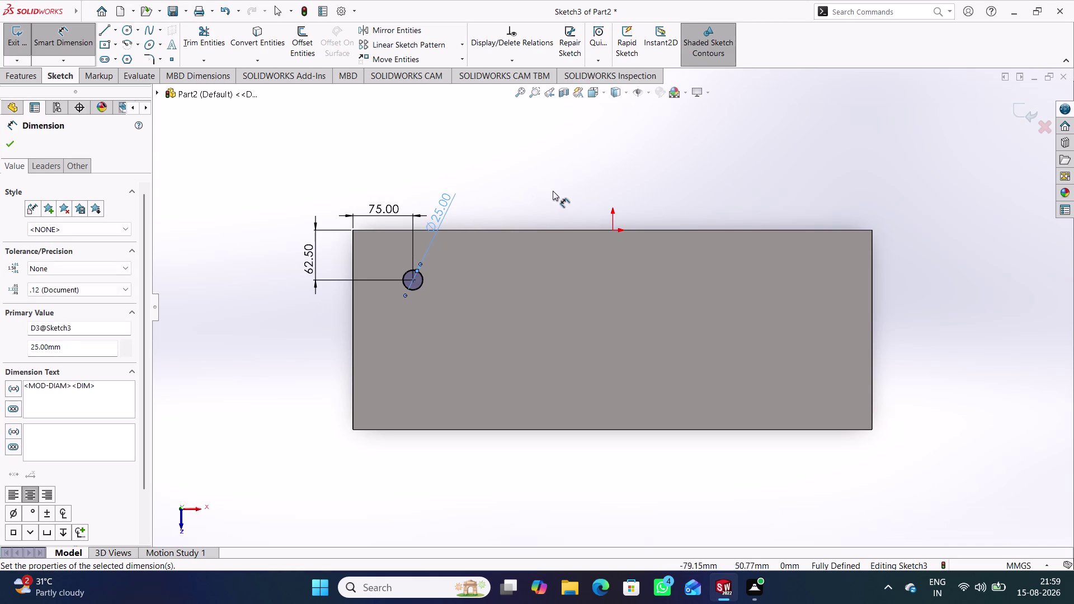
click(554, 193)
right_drag(246, 370, 241, 182)
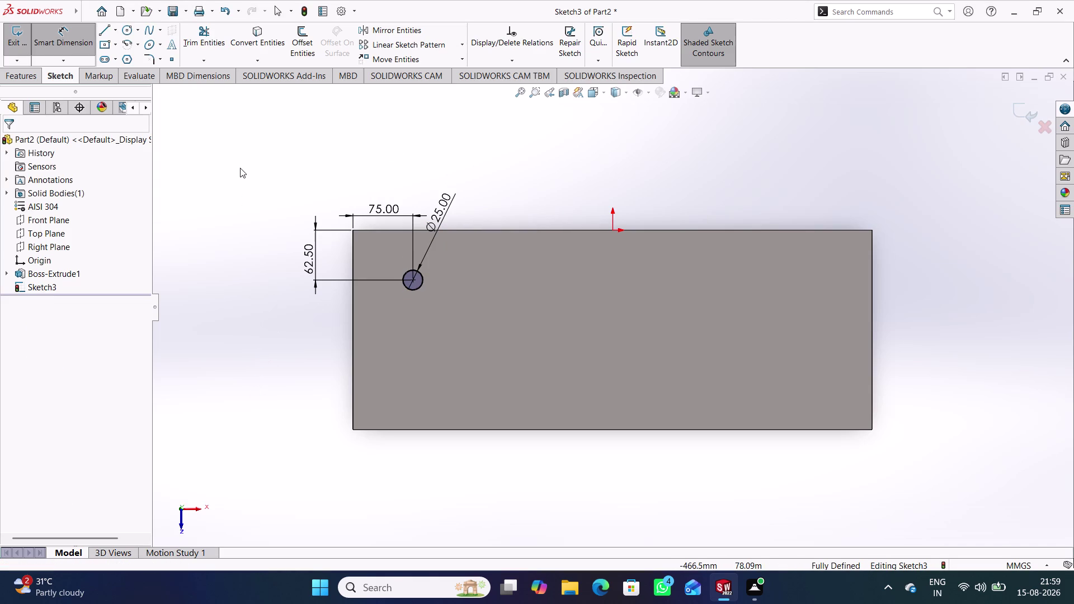
click(404, 29)
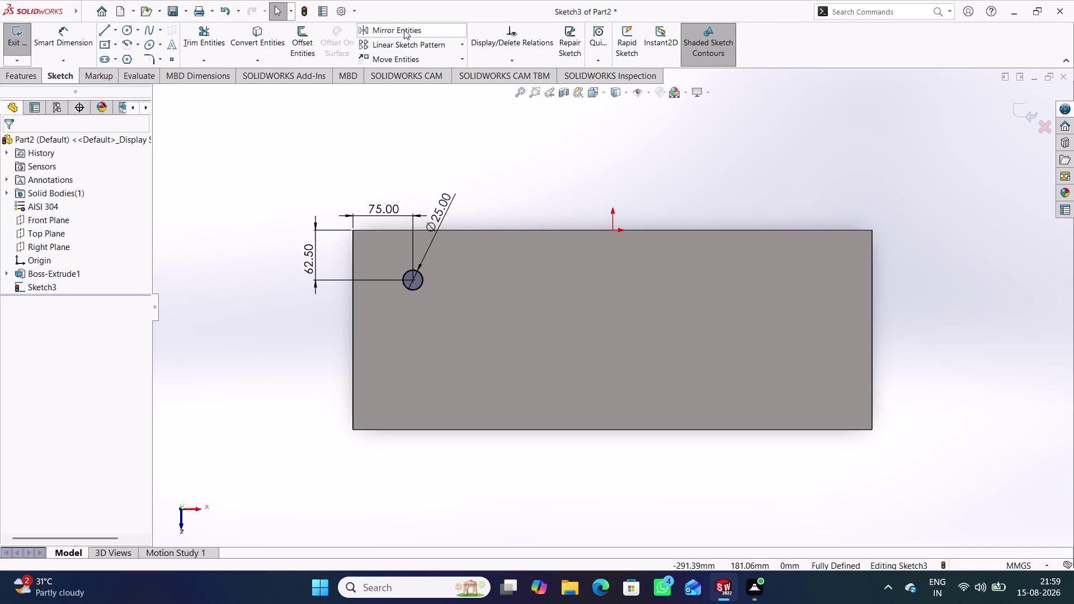
Mirror the 25 mm hole circle about the Right Plane to add a right-side circle.
click(424, 285)
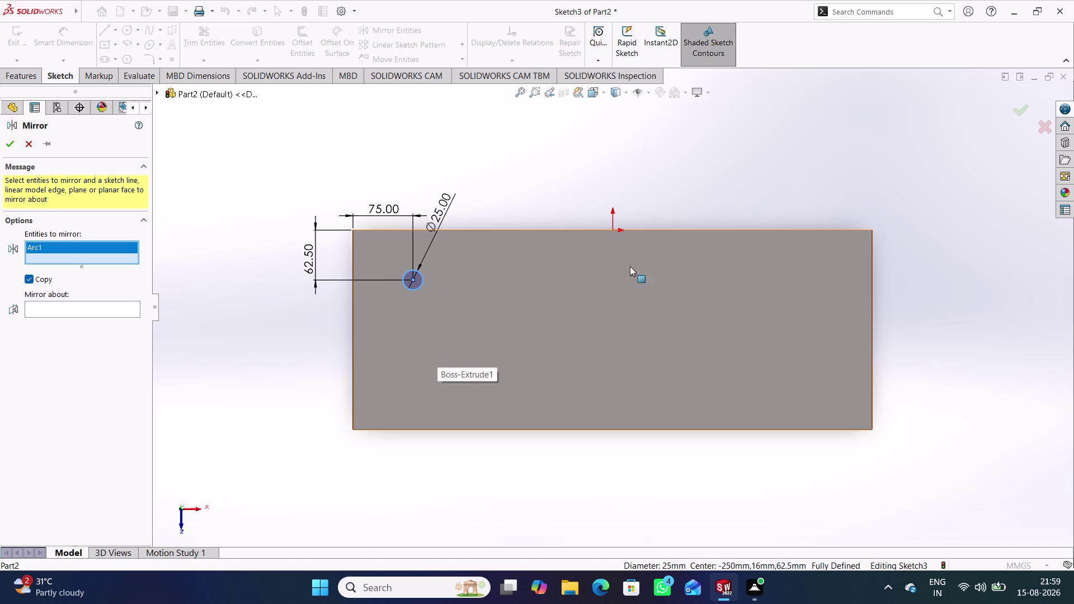
click(155, 92)
click(155, 89)
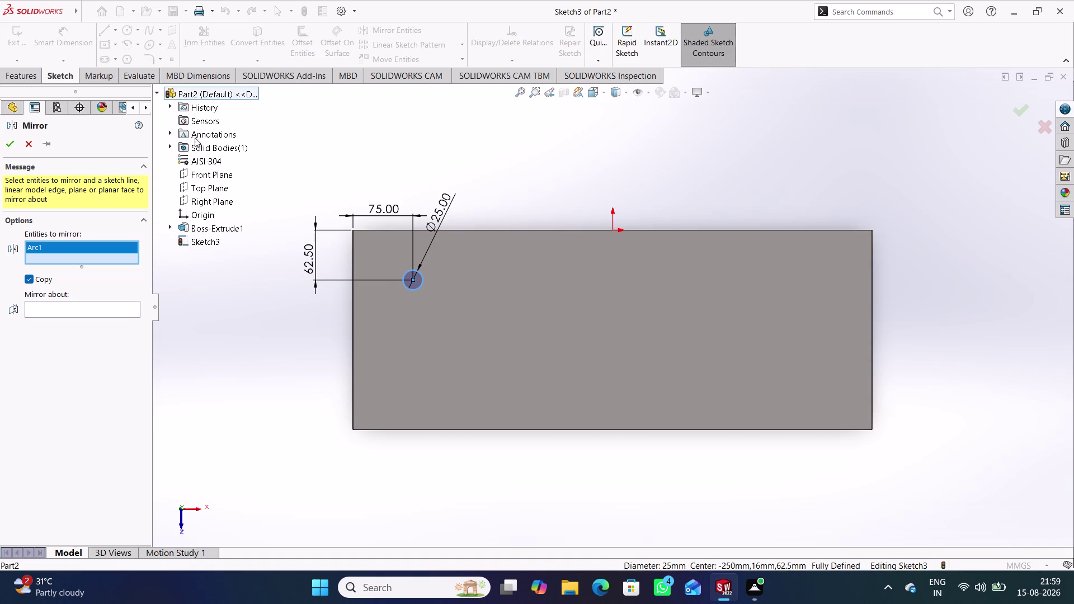
click(102, 309)
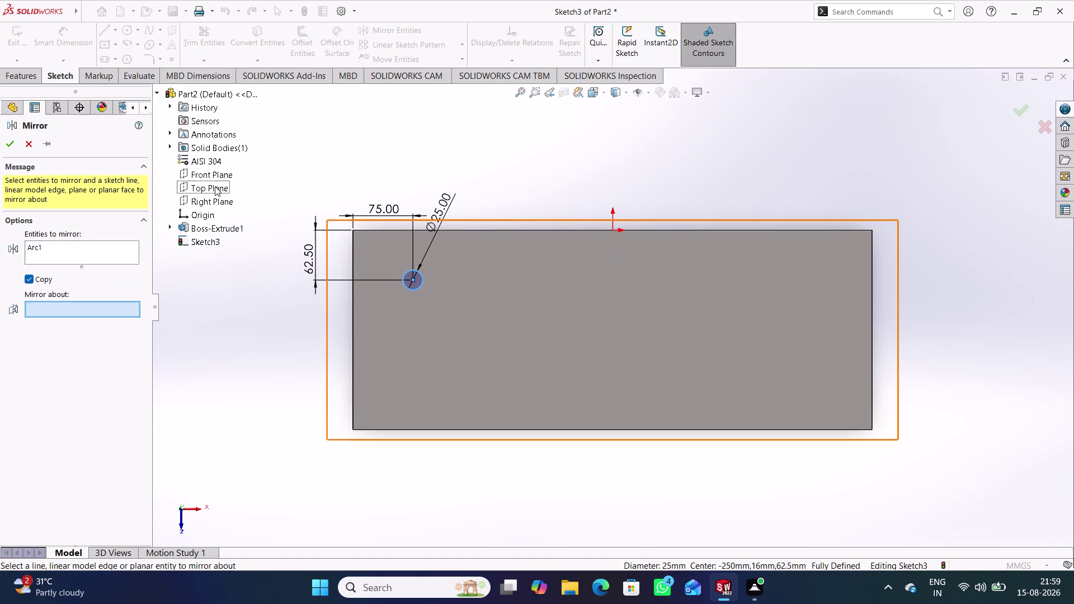
click(215, 199)
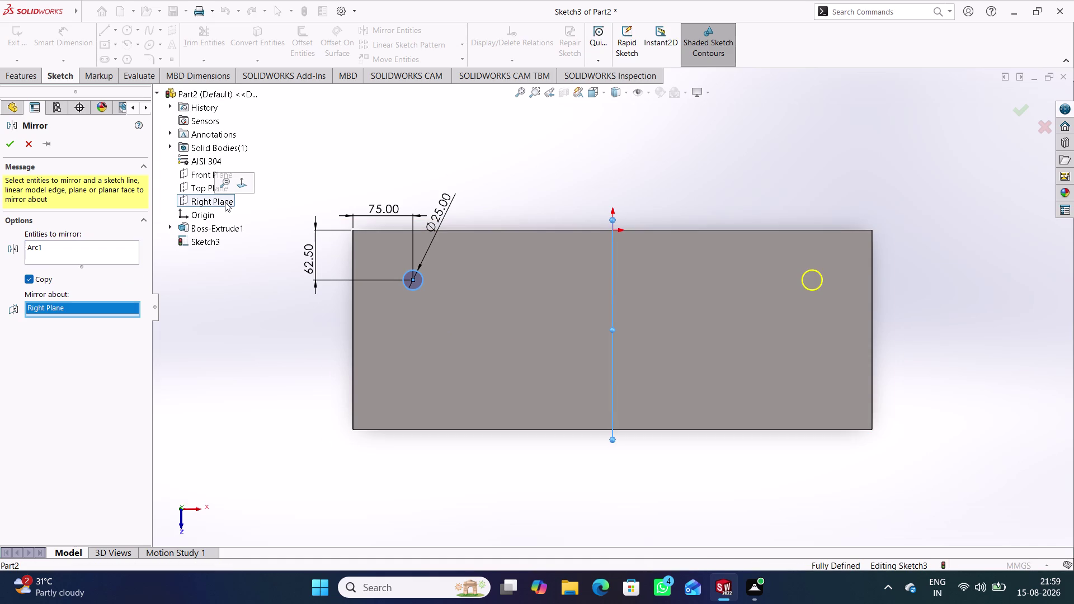
click(13, 143)
click(261, 162)
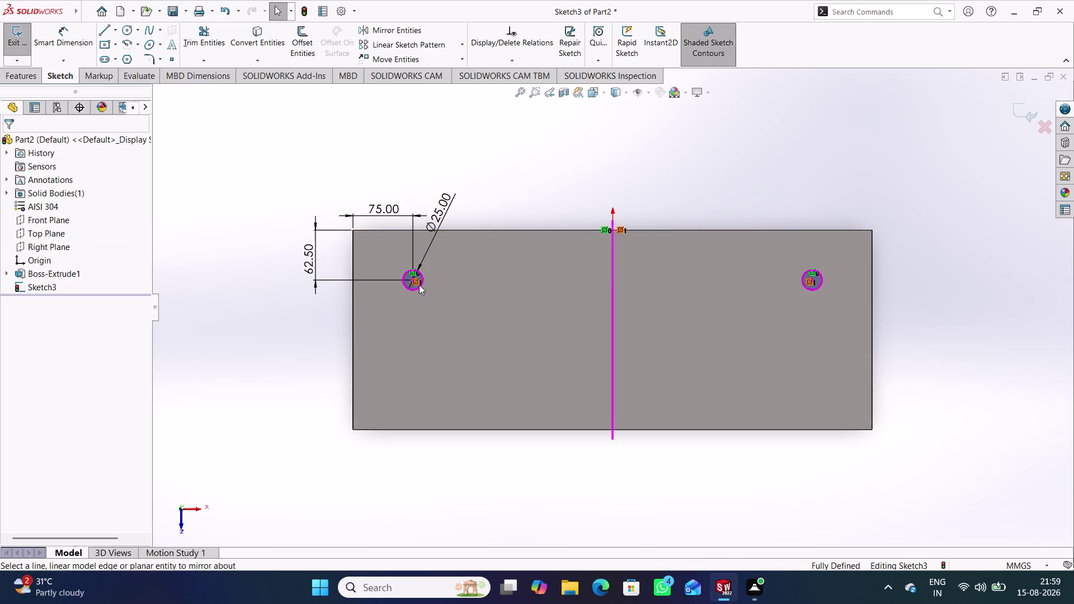
Start Trim Entities and leave it without changes.
click(208, 42)
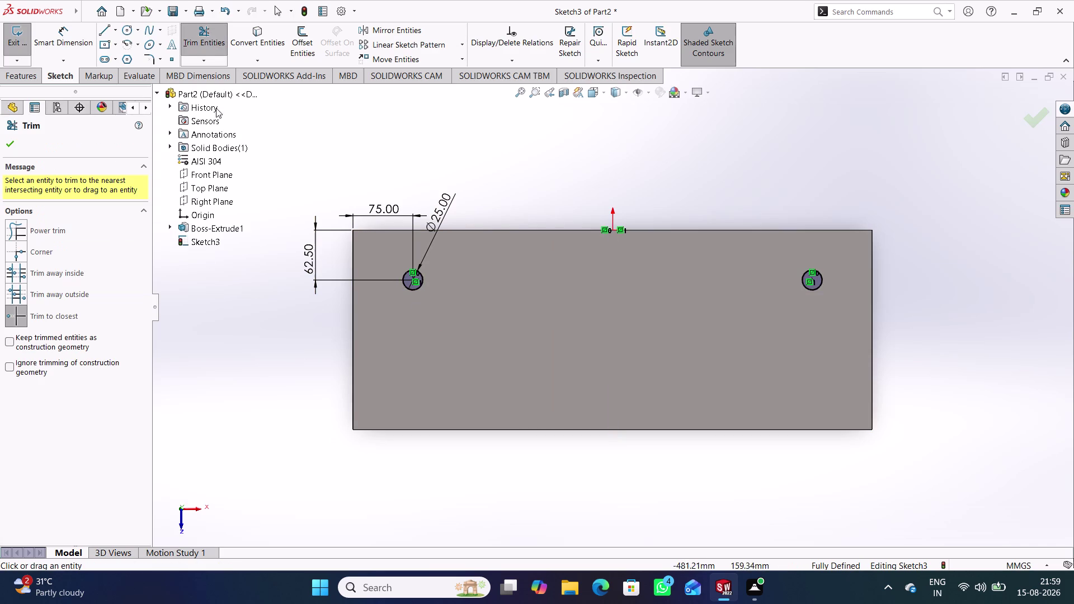
click(9, 143)
click(435, 32)
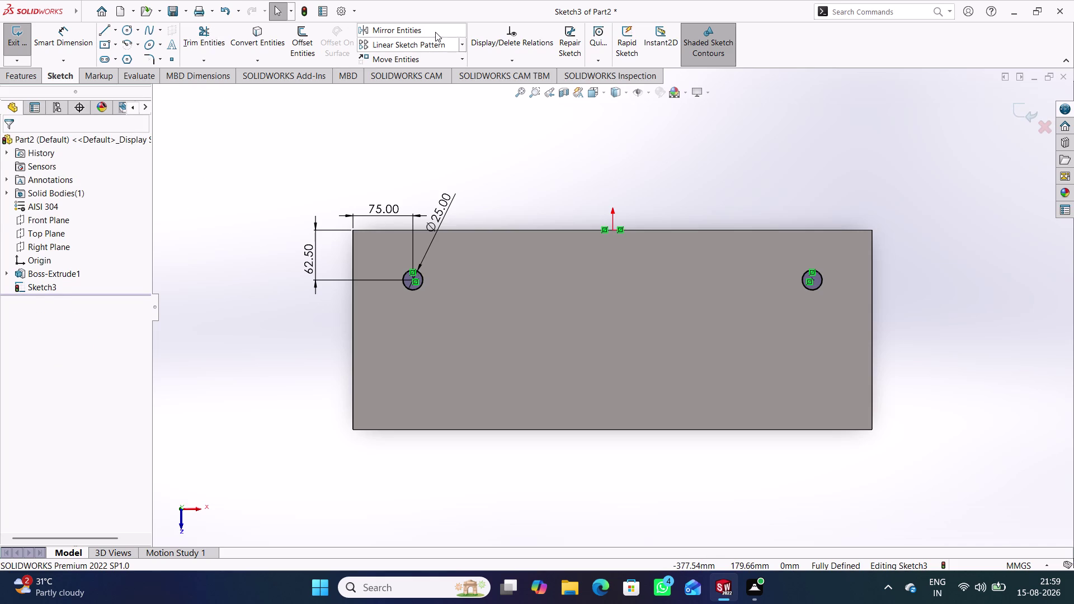
Begin a second mirror of the right circle, then cancel it.
click(424, 284)
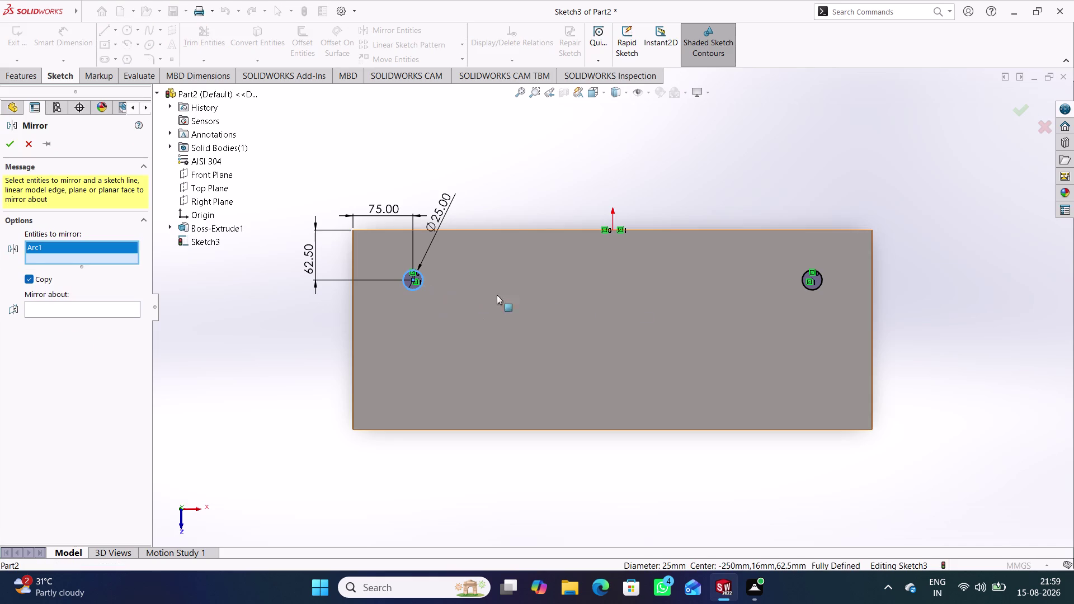
click(810, 291)
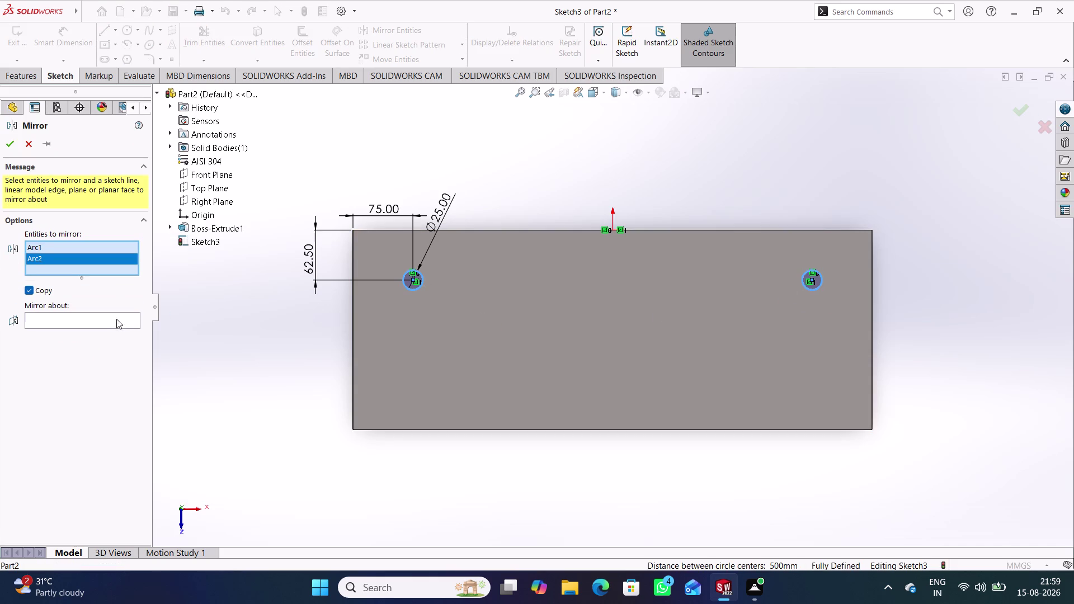
click(119, 321)
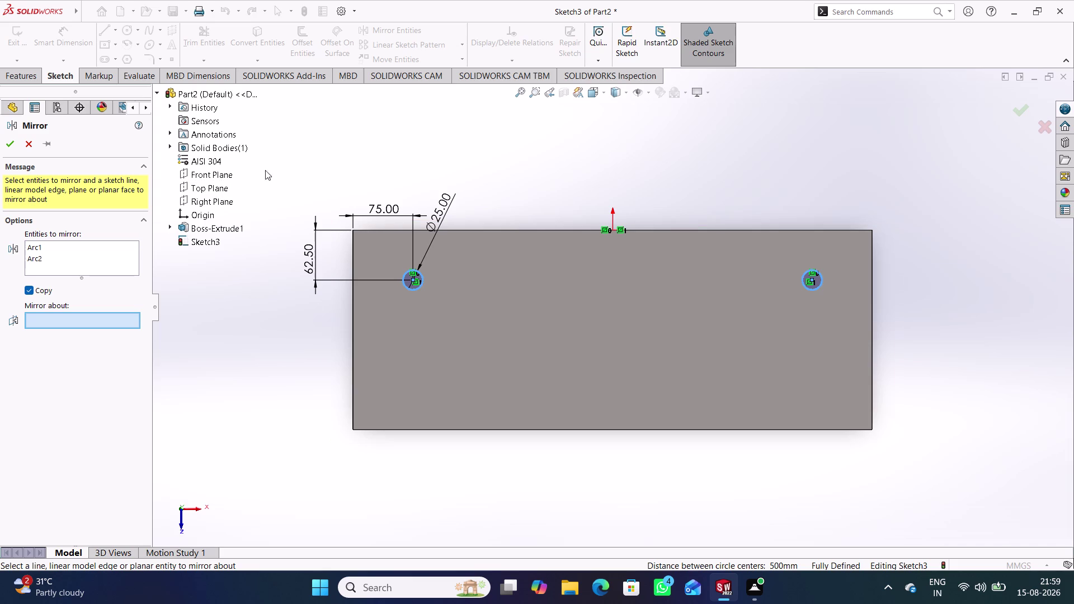
click(329, 153)
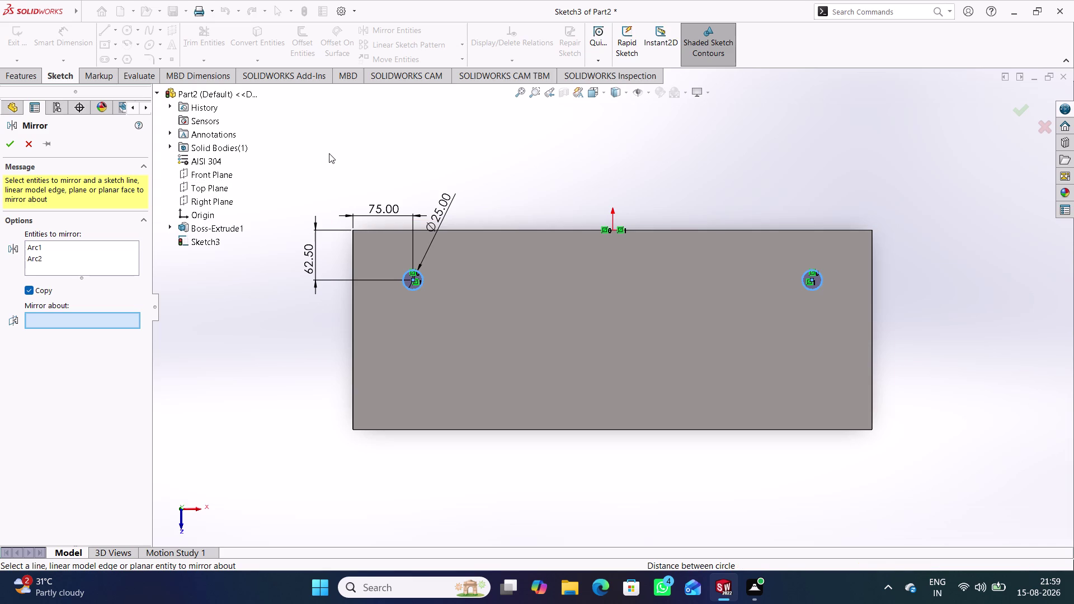
click(35, 145)
click(358, 143)
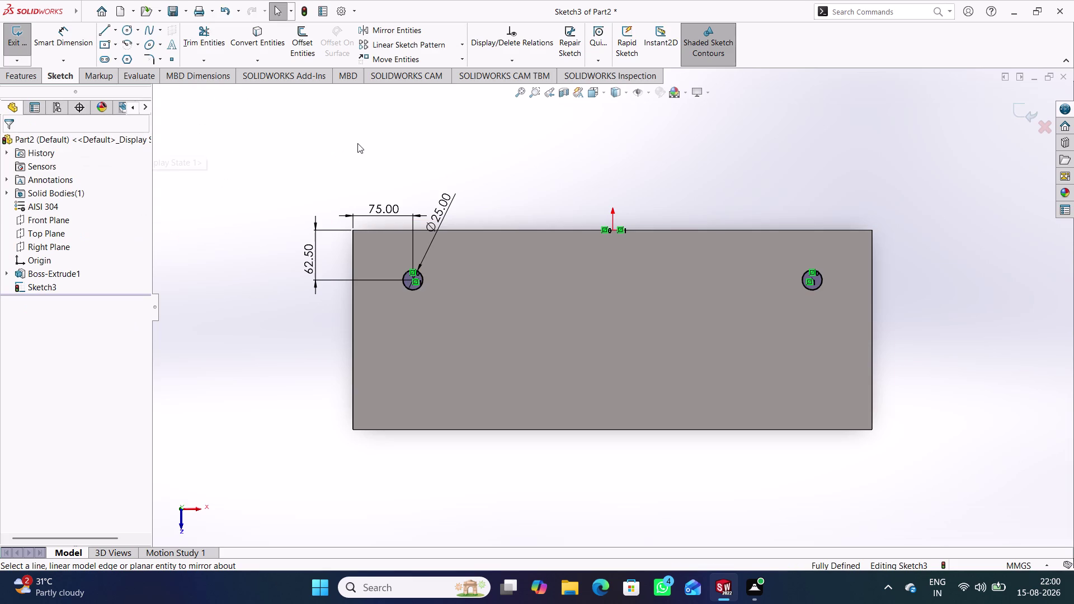
click(414, 43)
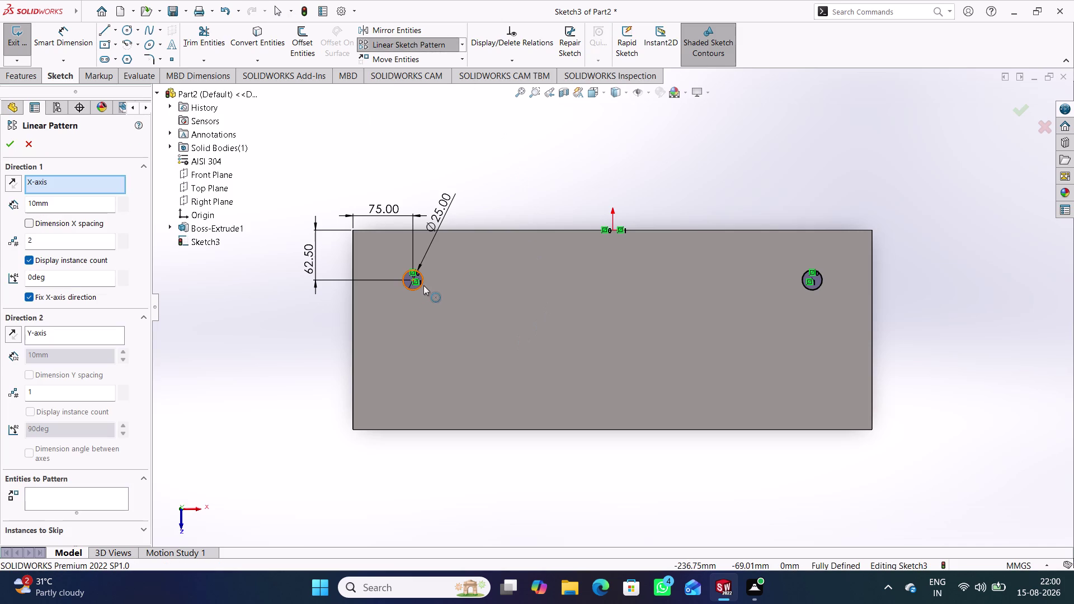
Pattern both hole circles along the plate's left edge, reversed to run downward.
click(354, 310)
scroll(down, 3)
scroll(down, 3)
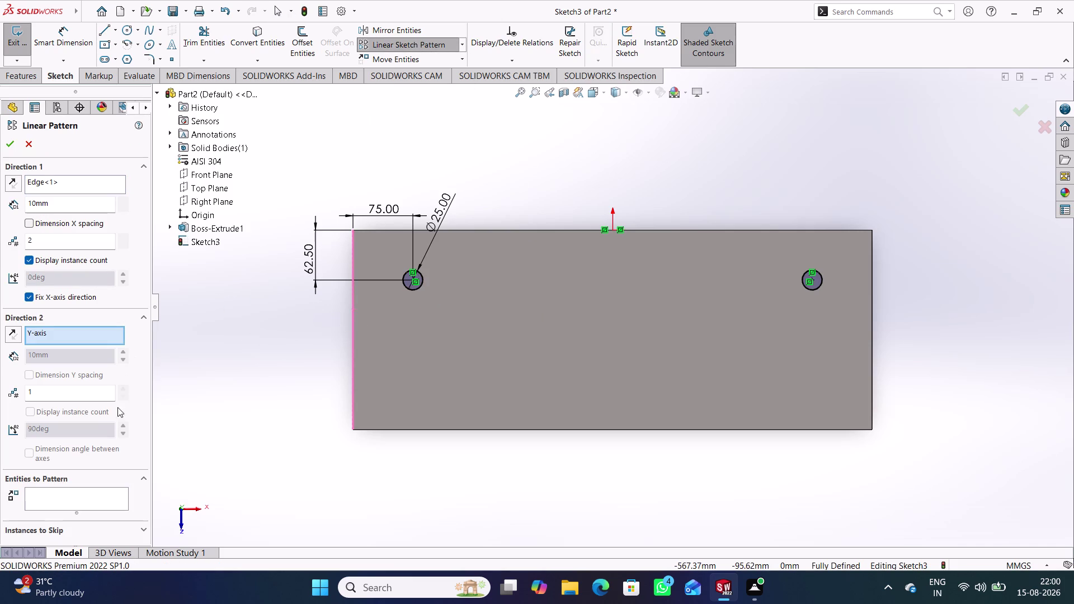
click(97, 500)
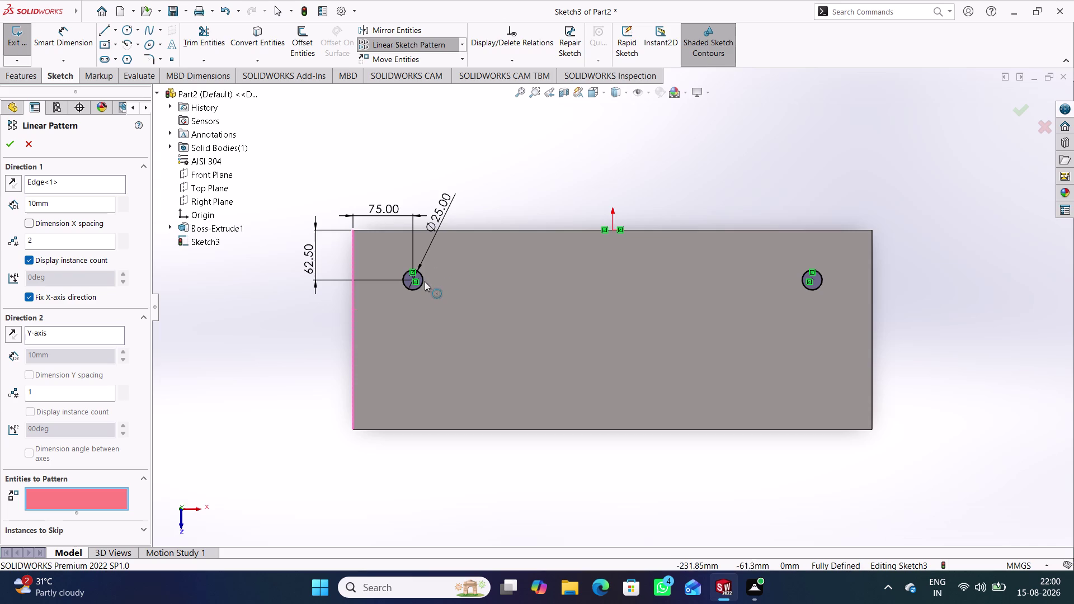
click(425, 282)
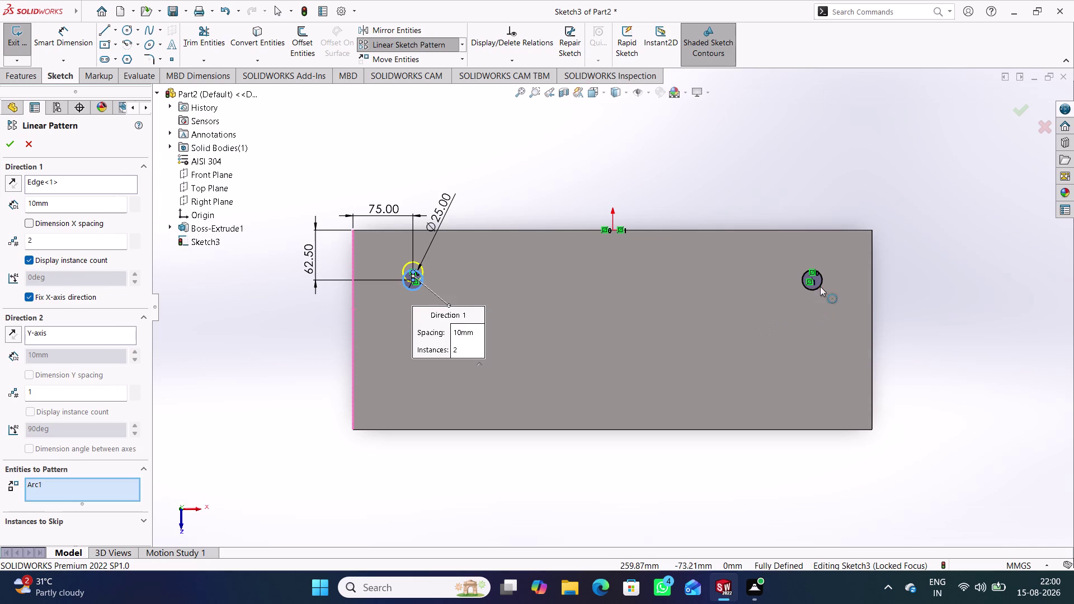
click(820, 287)
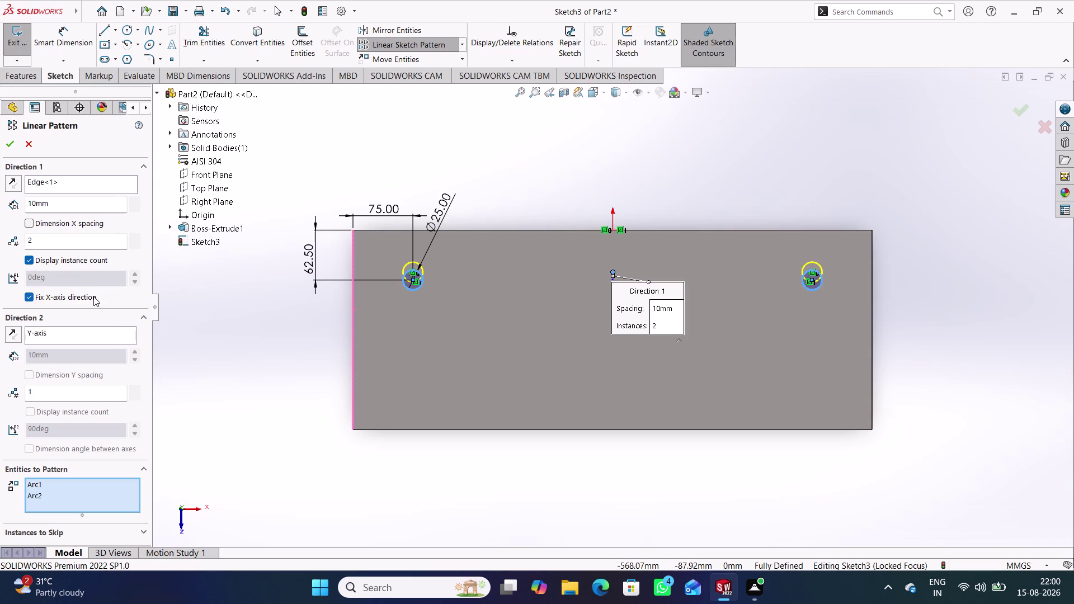
click(17, 182)
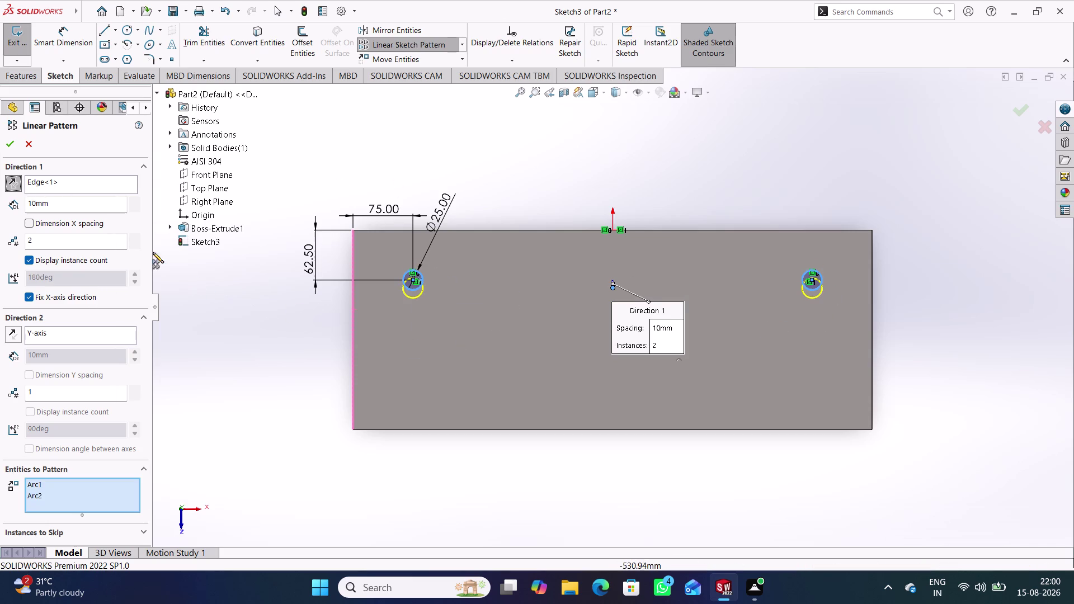
Set the pattern spacing to 125 mm with 2 instances and accept it.
drag(96, 211, 40, 202)
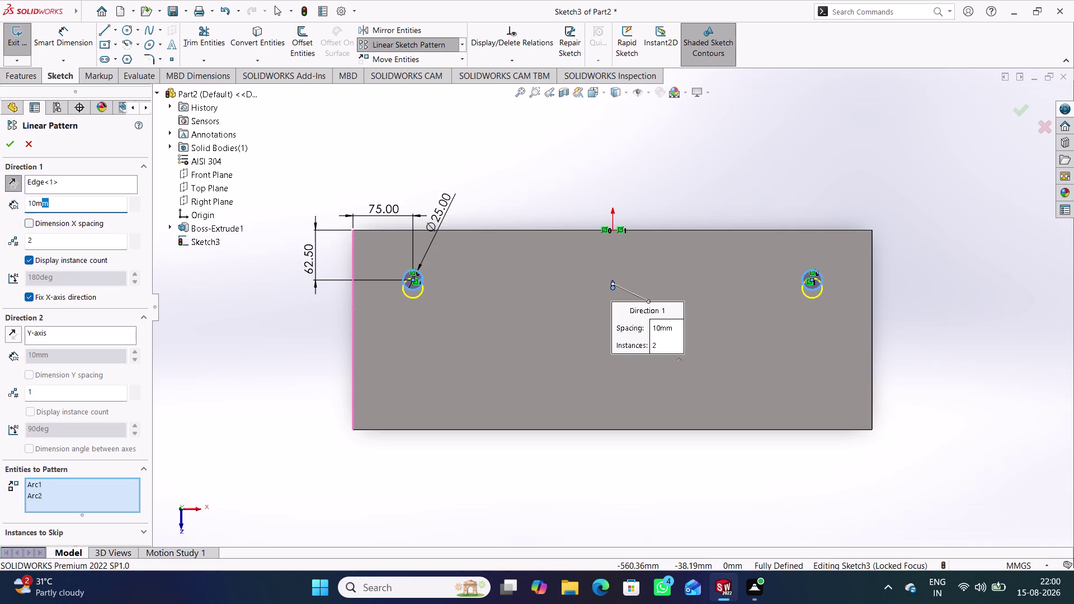
double_click(94, 207)
text(125)
key(Return)
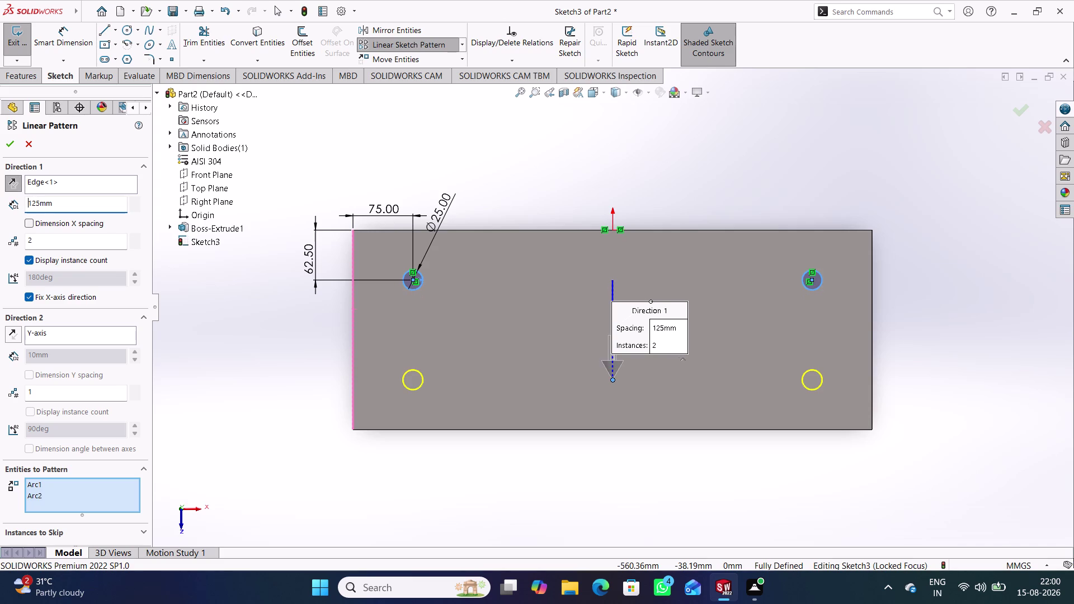
key(Return)
key(Return)
key(Return)
key(Return)
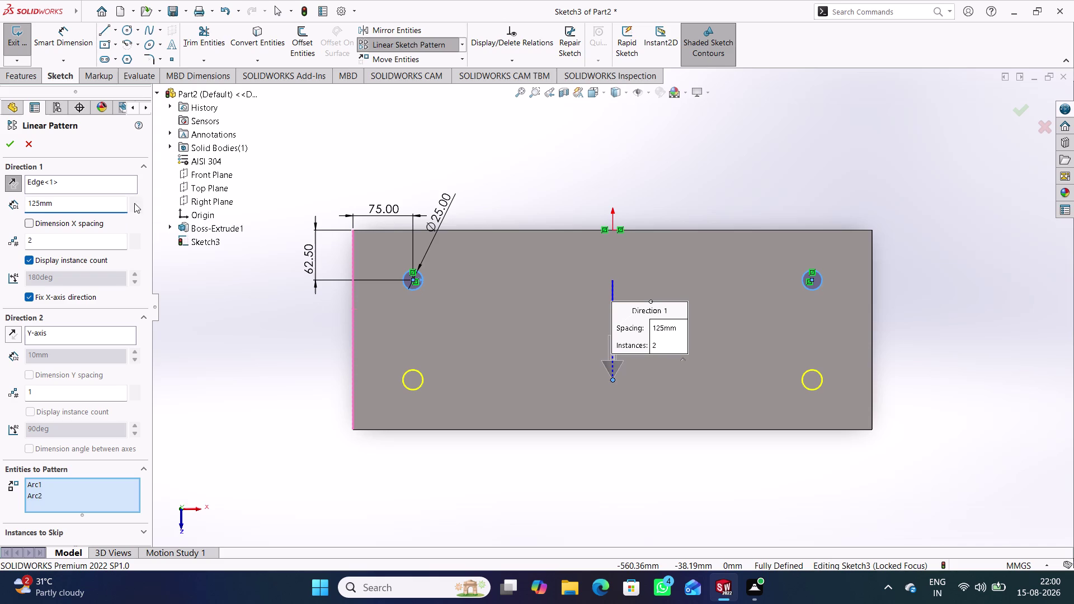
click(373, 152)
click(14, 142)
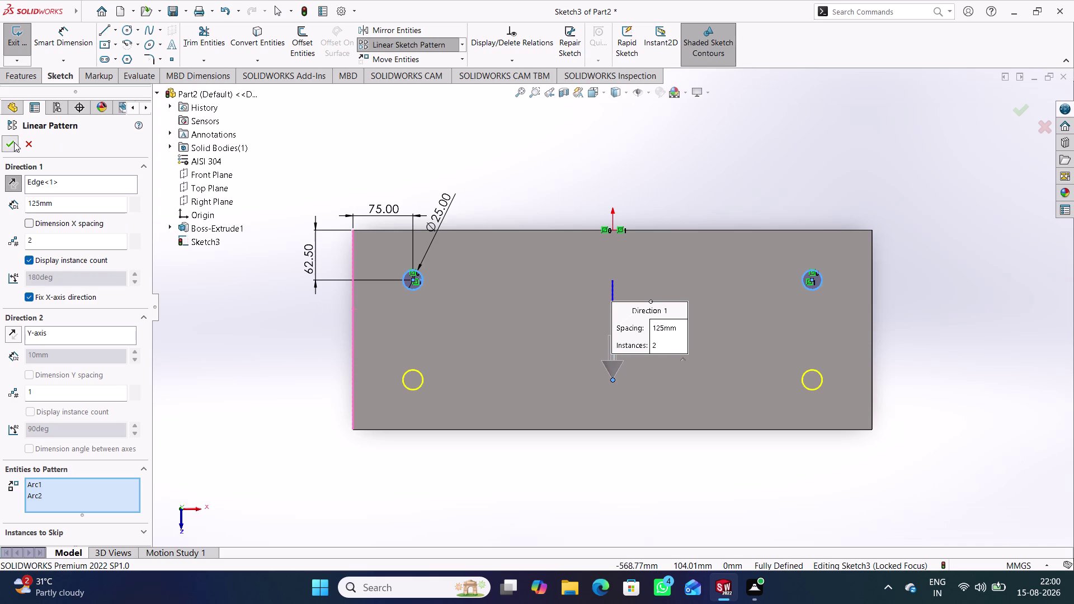
click(582, 196)
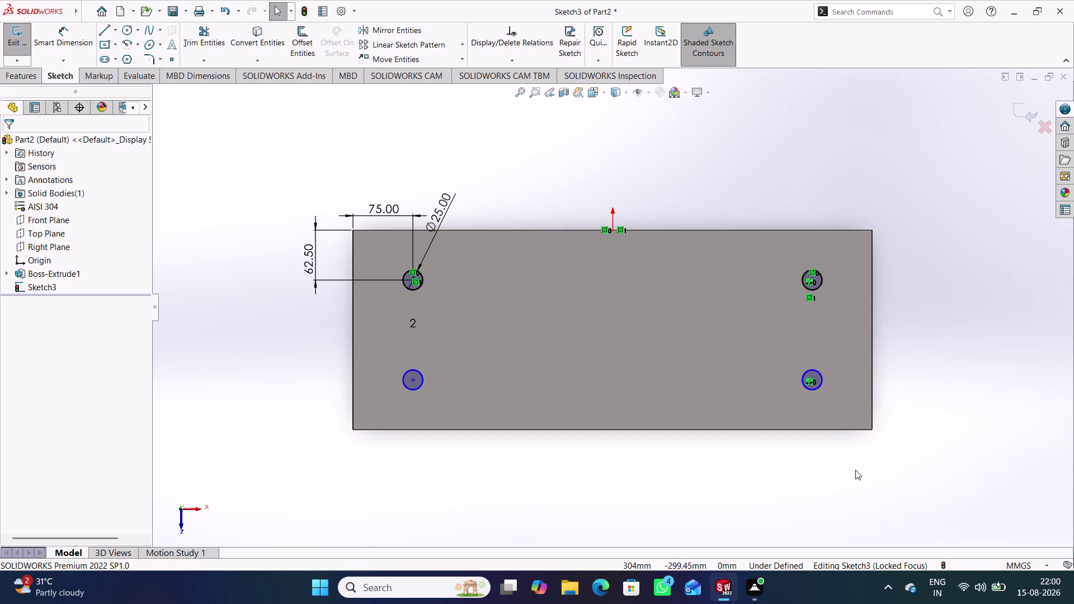
Dimension the upper and lower right hole centres 125 mm apart, then exit Sketch3.
right_drag(959, 425, 911, 220)
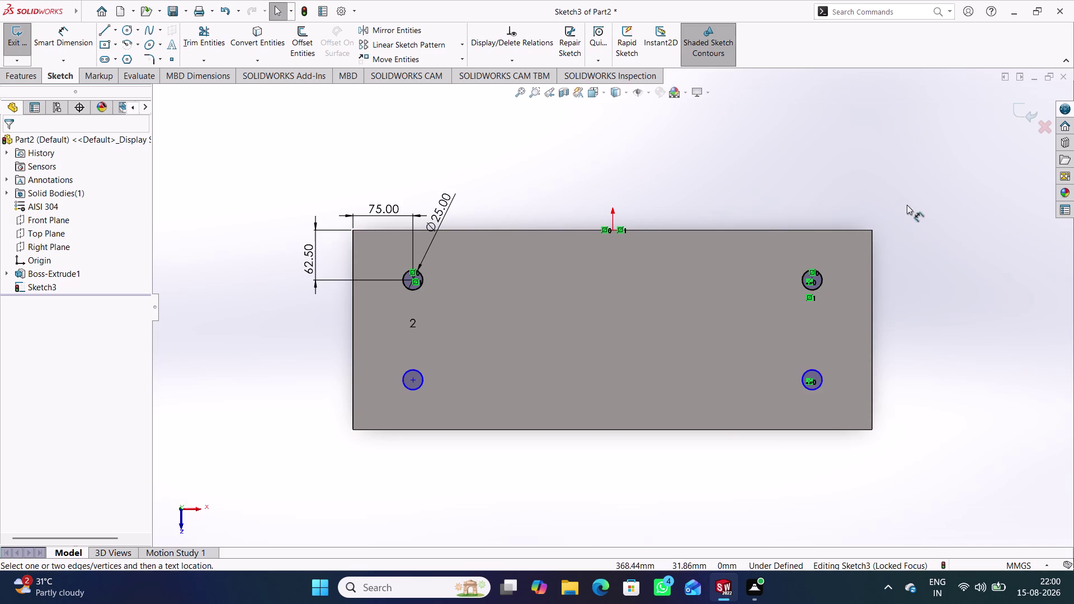
click(814, 380)
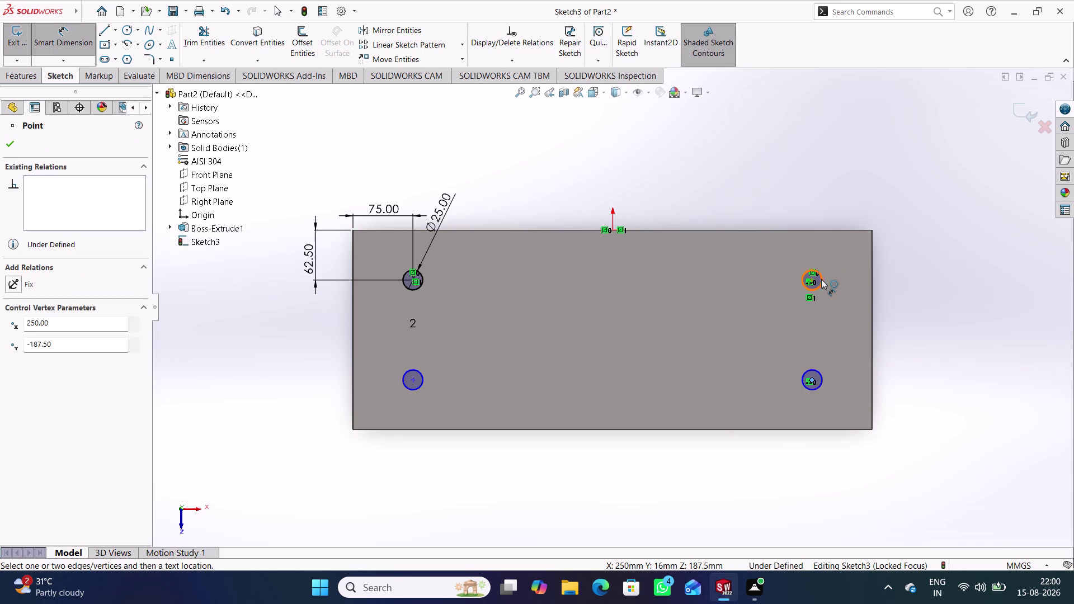
click(814, 279)
click(897, 319)
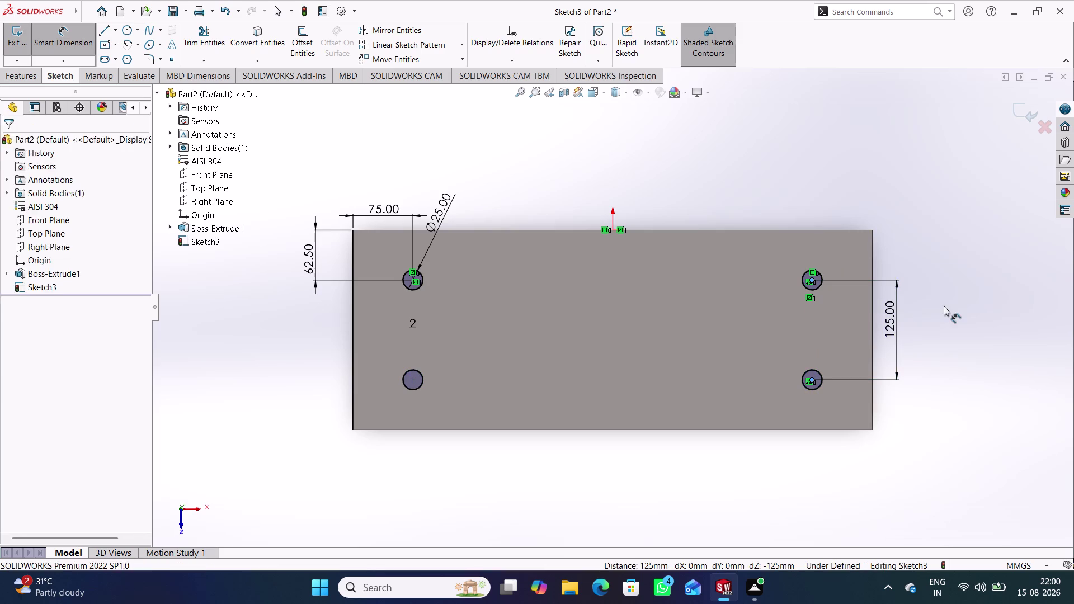
click(850, 303)
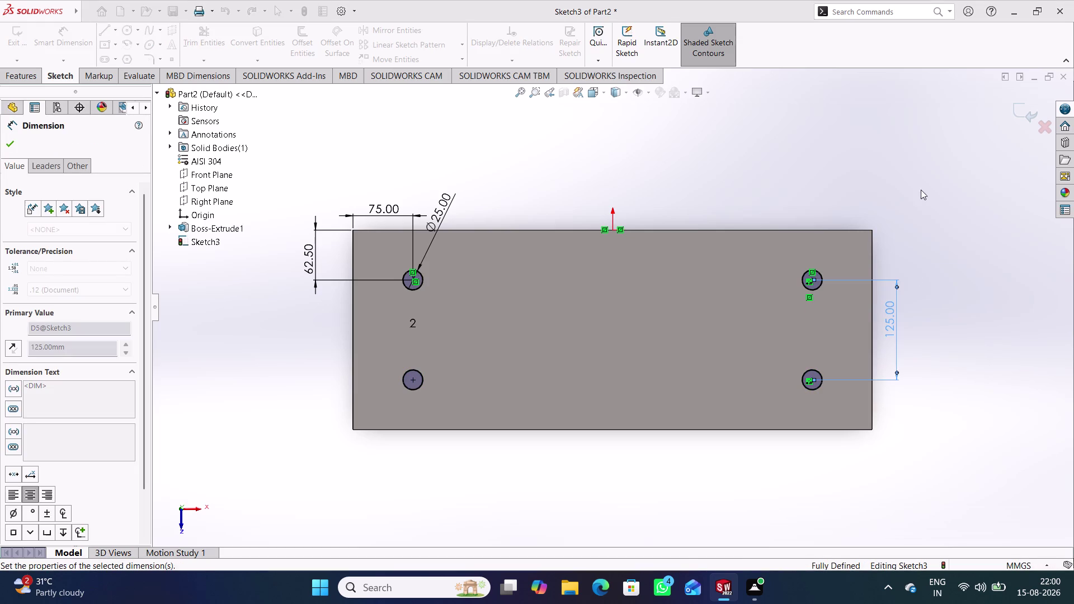
click(908, 187)
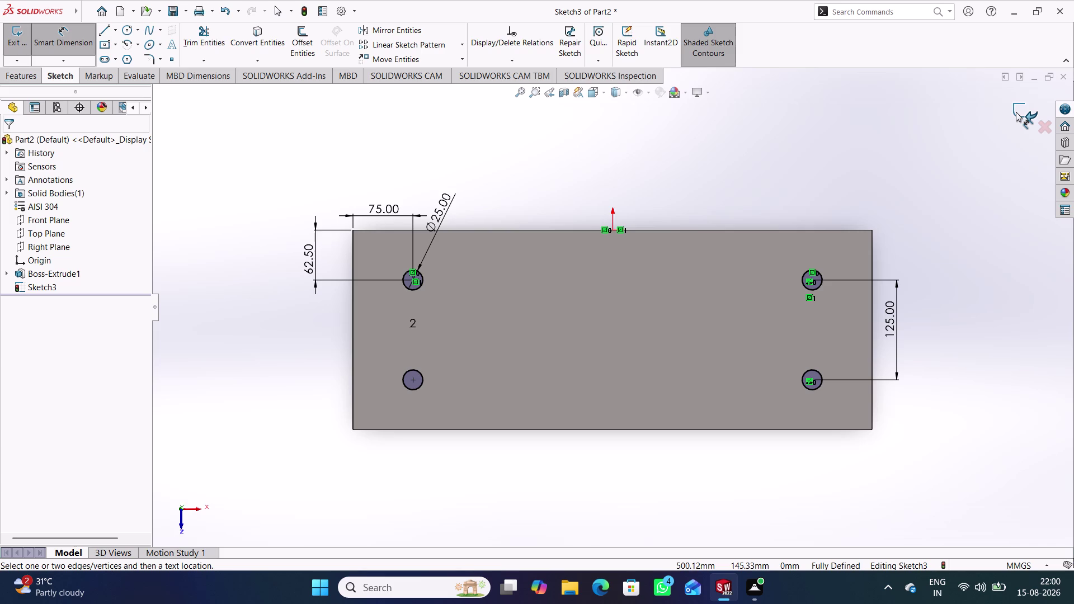
click(1016, 111)
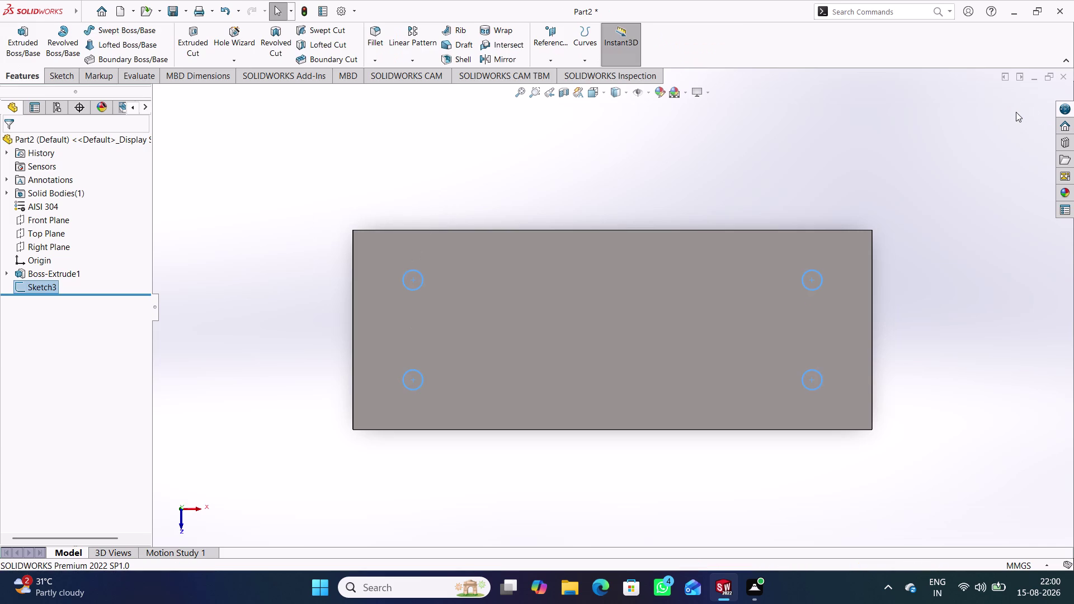
Extrude-cut Sketch3's four 25 mm circles with an Up To Next end condition.
click(190, 51)
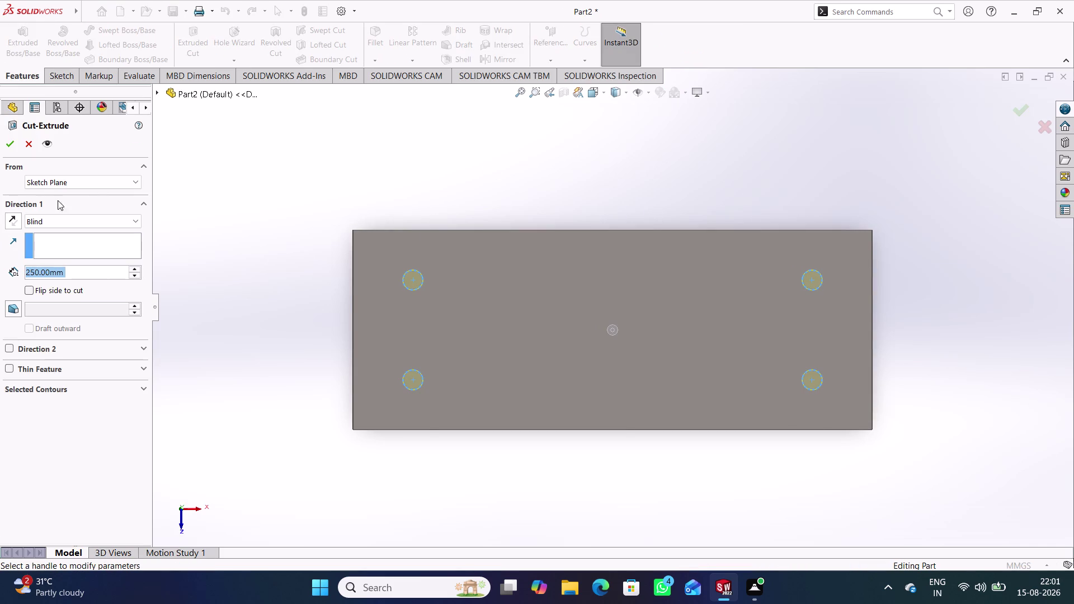
click(111, 213)
click(115, 222)
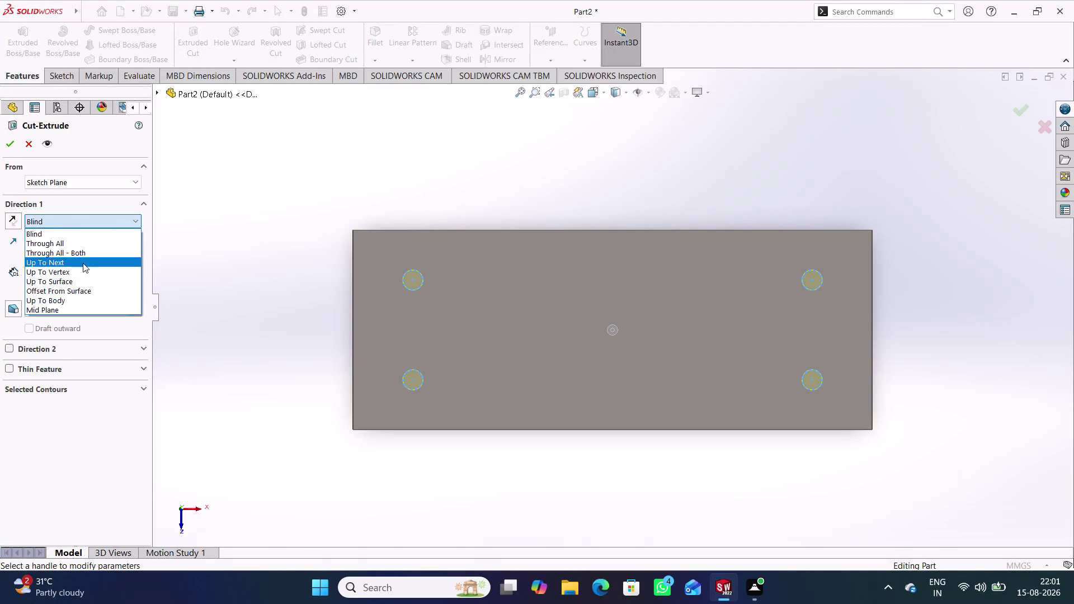
click(81, 265)
click(16, 149)
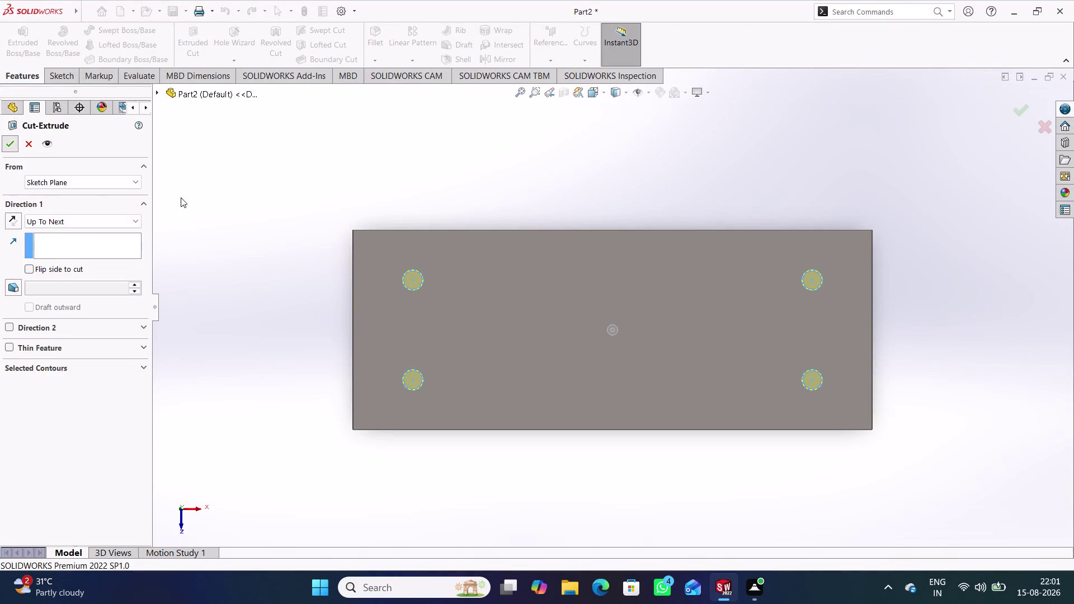
key(ctrl+7)
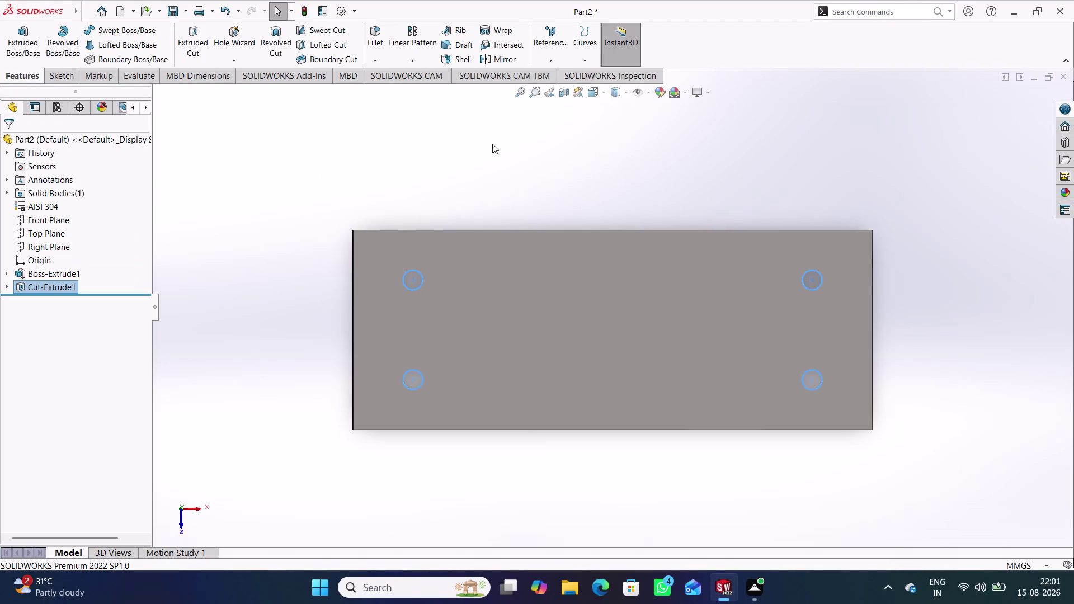
click(351, 313)
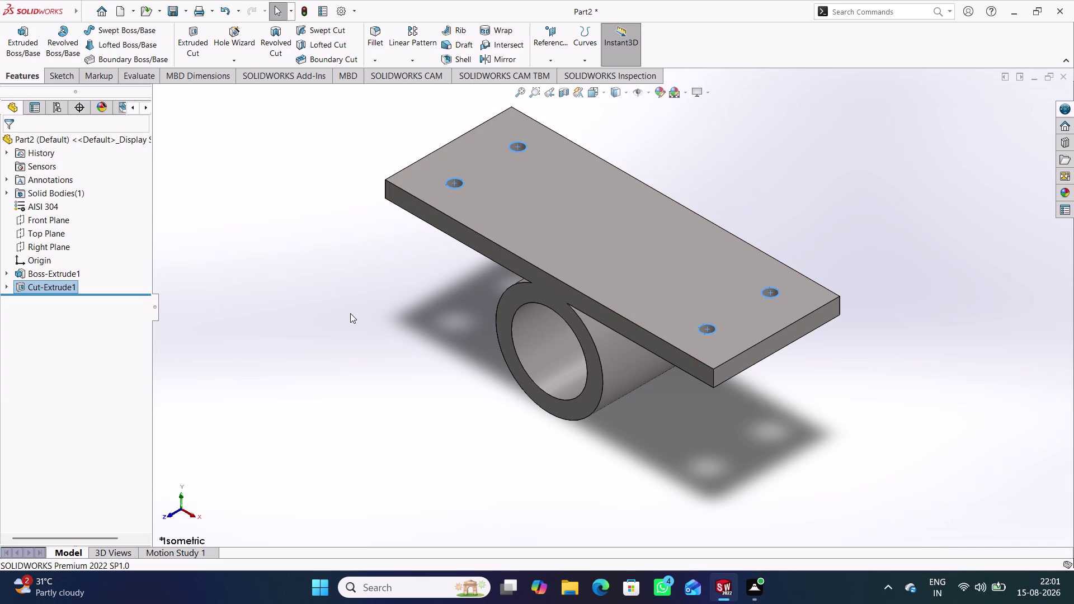
key(ctrl+s)
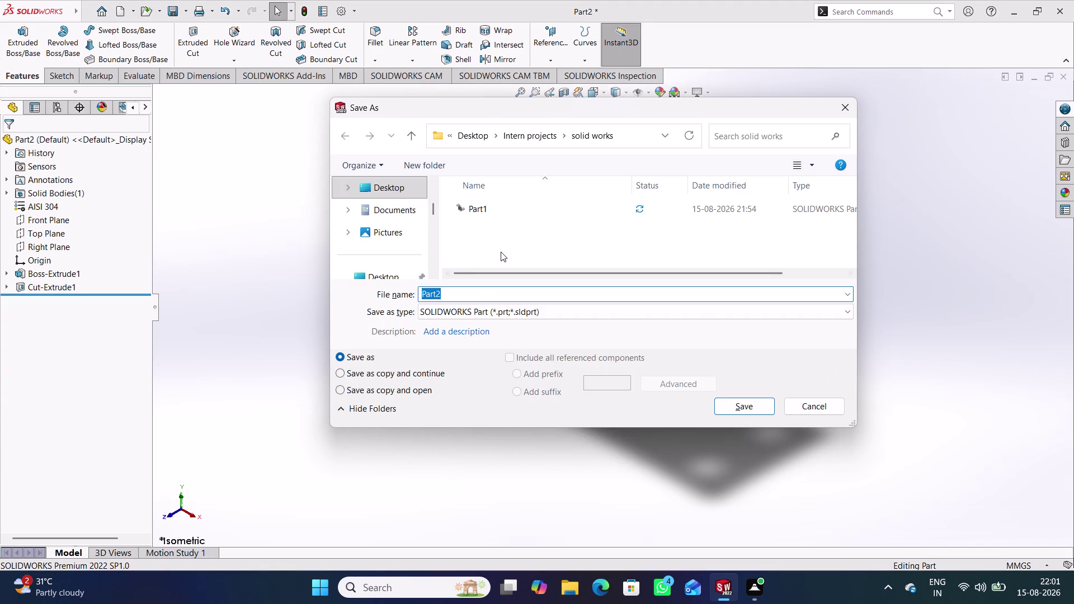
Dismiss the Save As dialog and create a new blank part, Part3.
click(733, 405)
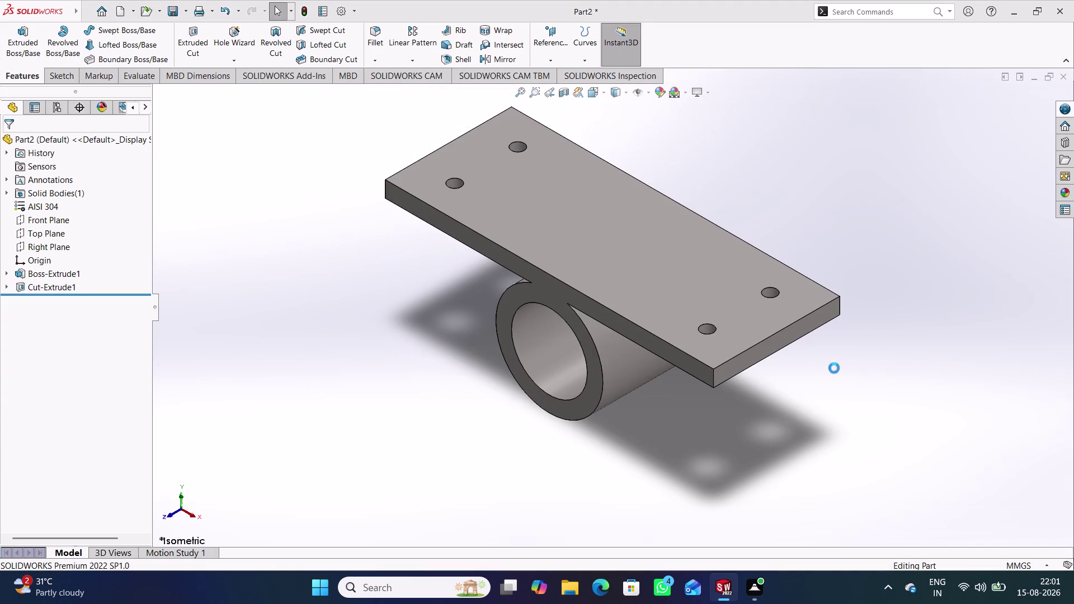
click(906, 357)
key(ctrl+n)
key(Return)
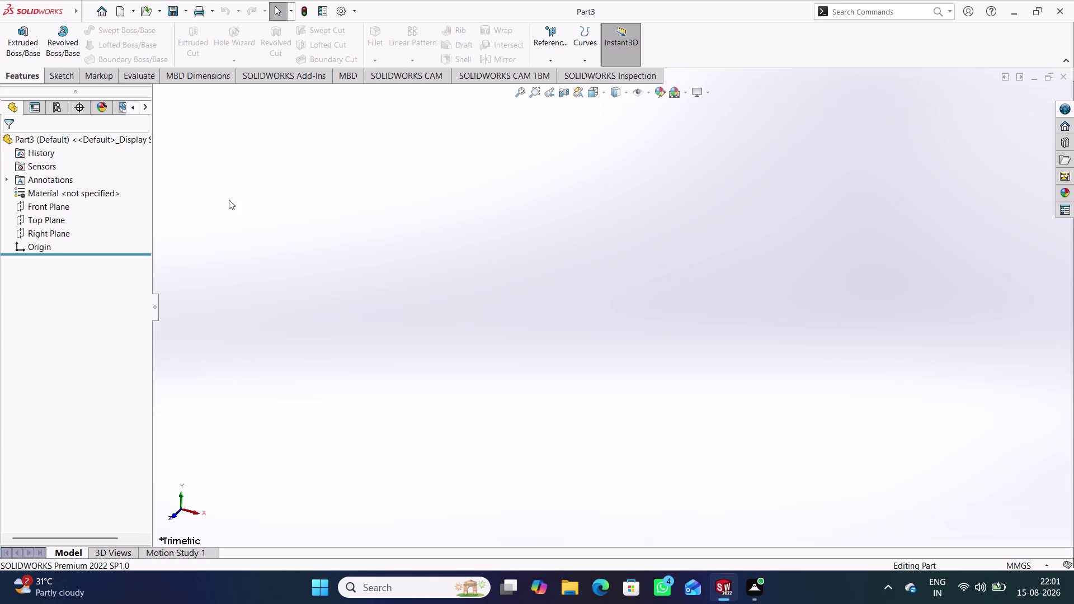
Open a new sketch on Part3's Front Plane.
click(63, 205)
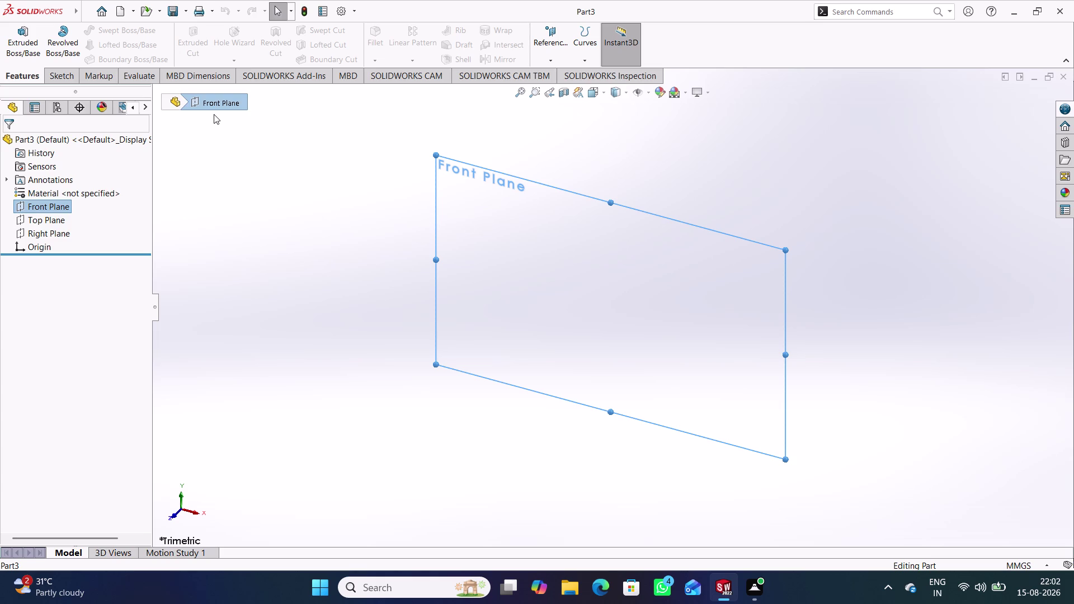
right_click(244, 157)
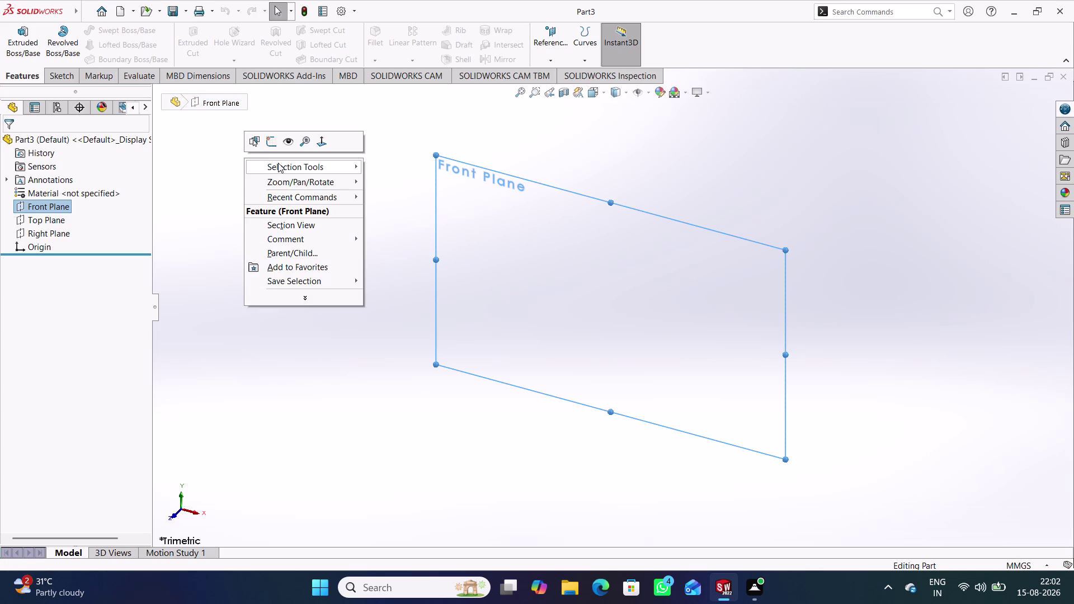
click(270, 140)
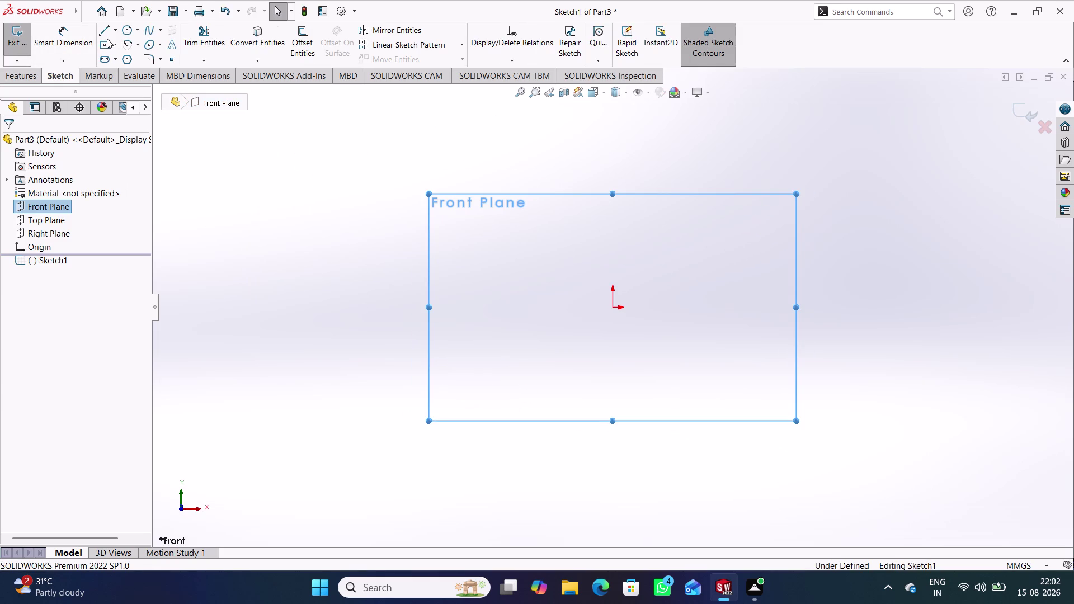
click(106, 27)
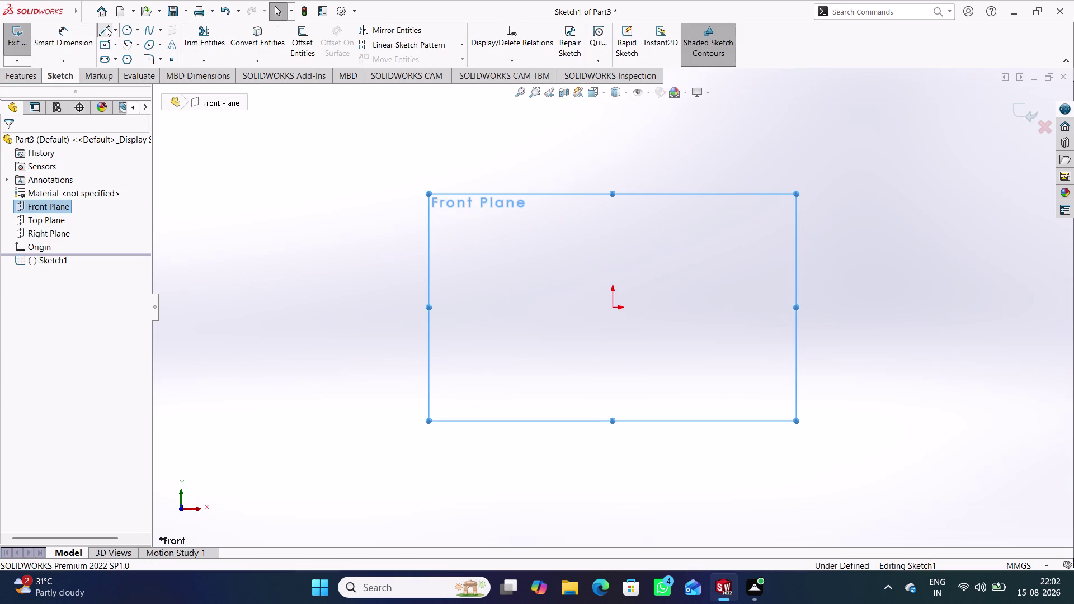
Draw a closed U-shaped channel outline with lines, sitting on the origin.
click(106, 27)
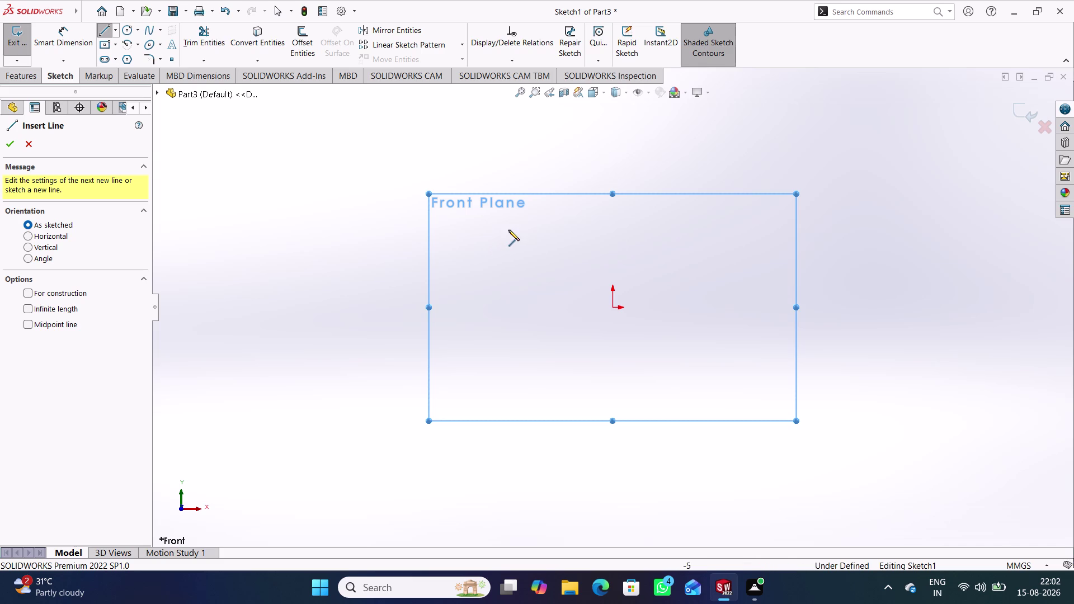
click(503, 227)
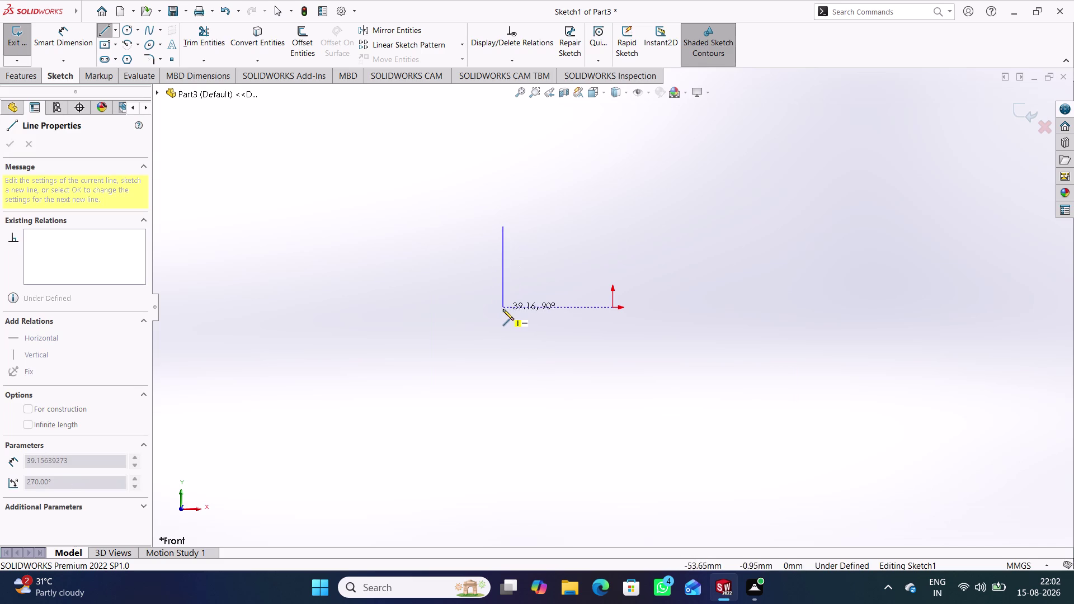
click(505, 309)
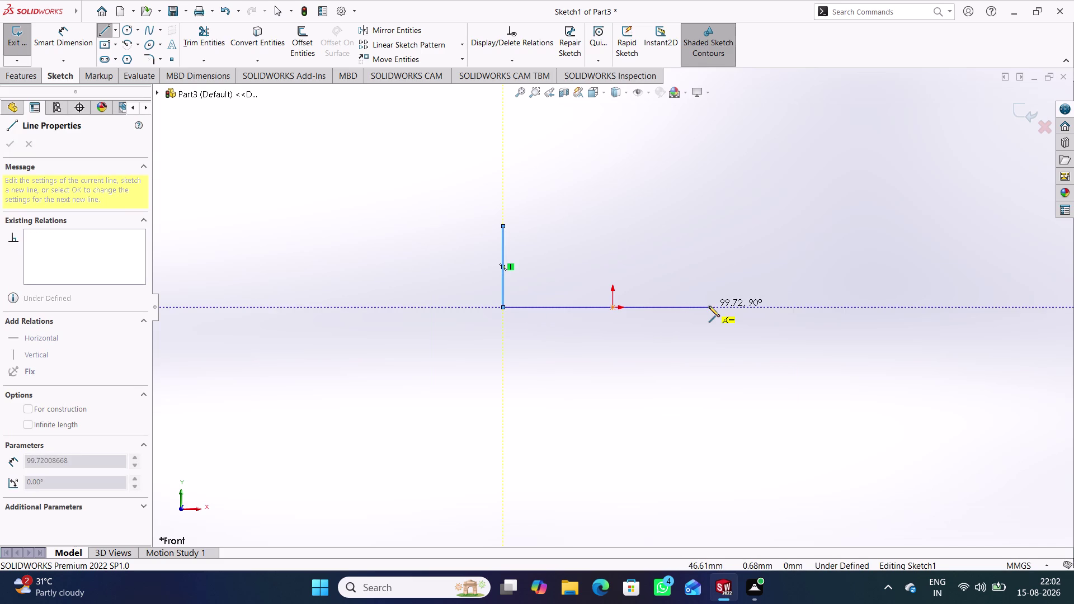
click(709, 306)
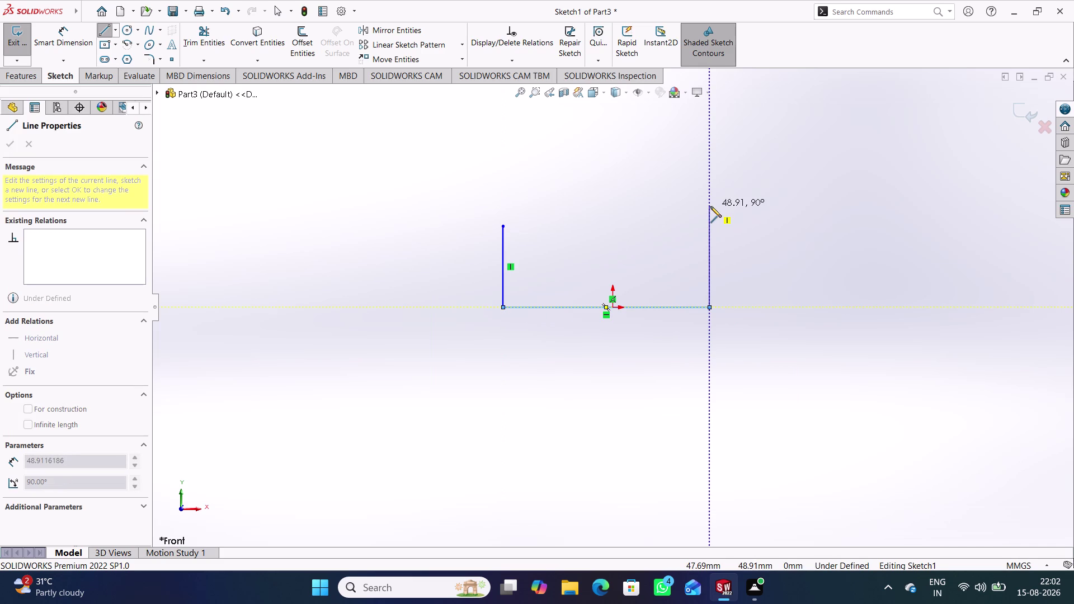
click(713, 229)
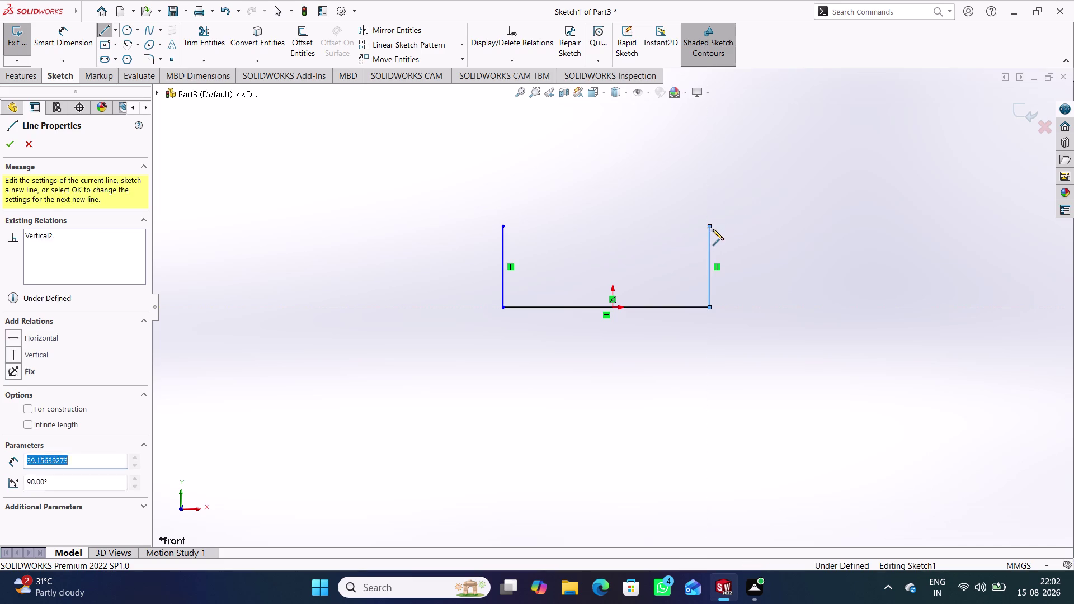
click(692, 229)
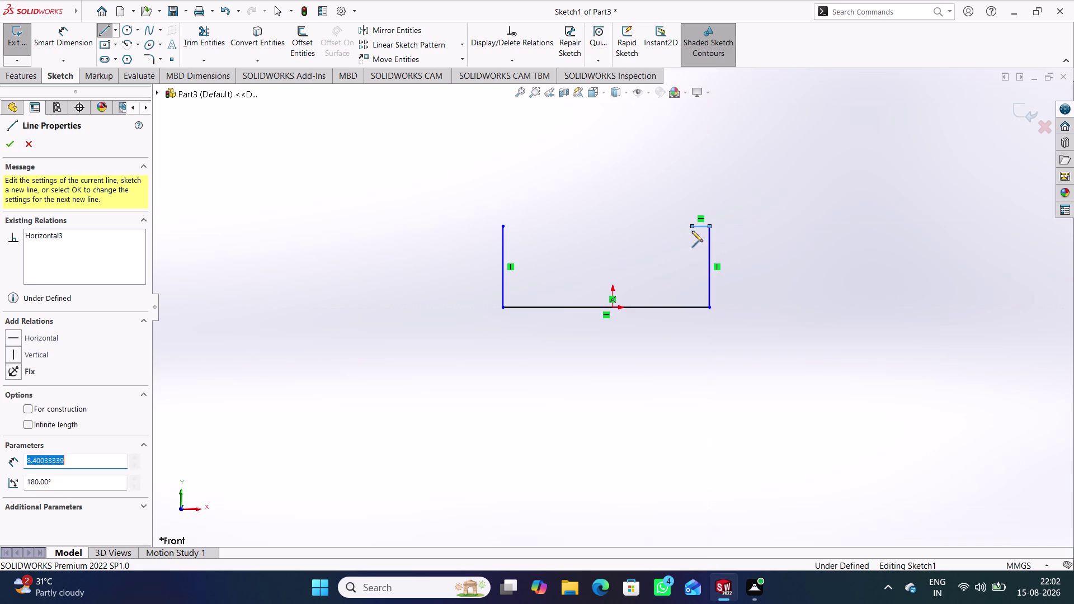
click(694, 294)
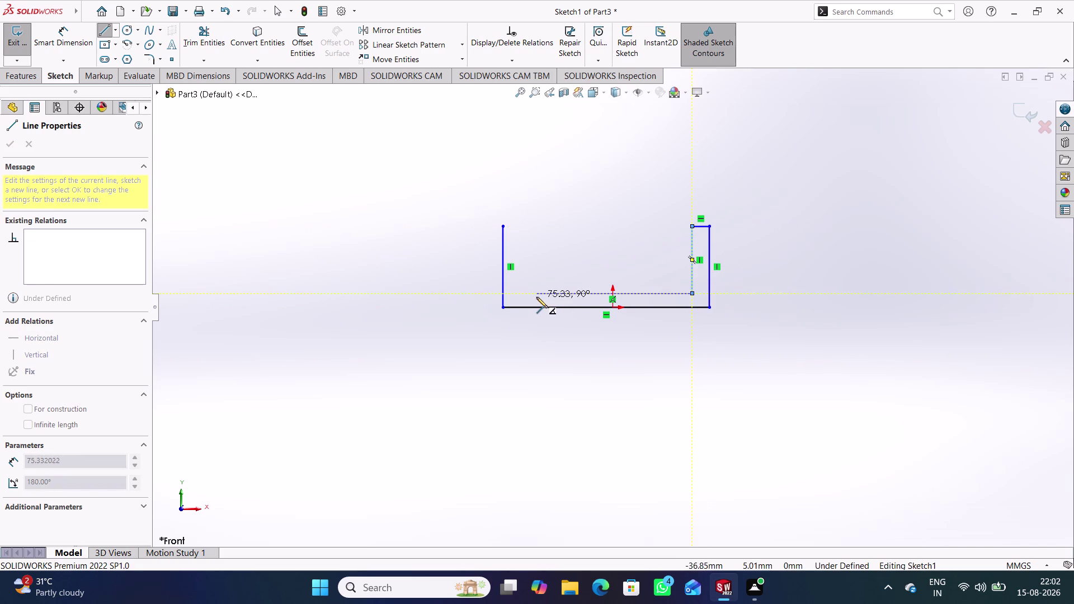
click(527, 297)
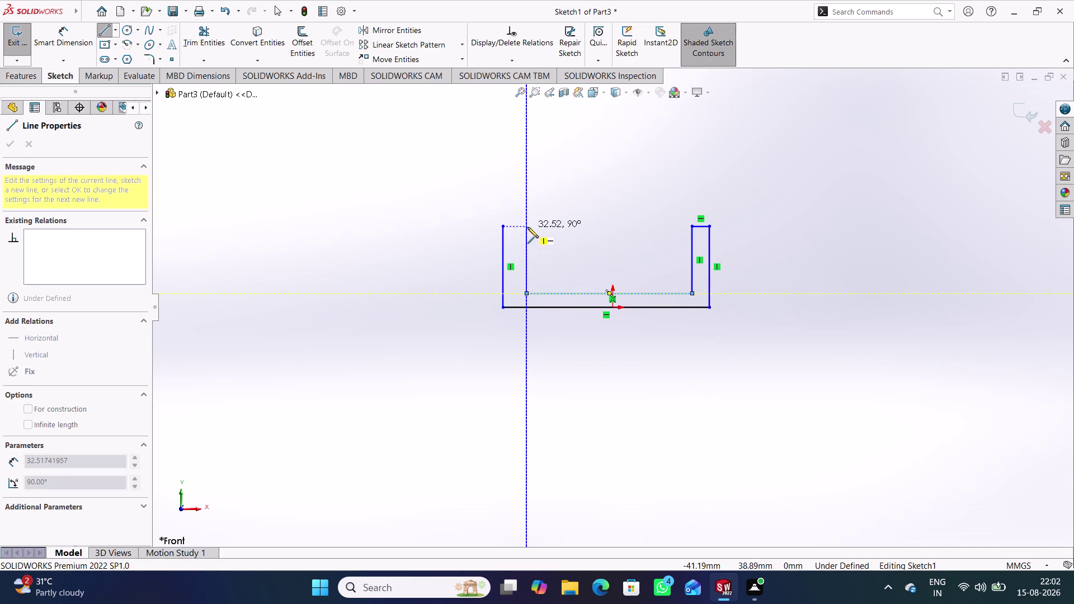
click(527, 227)
click(502, 228)
right_click(296, 206)
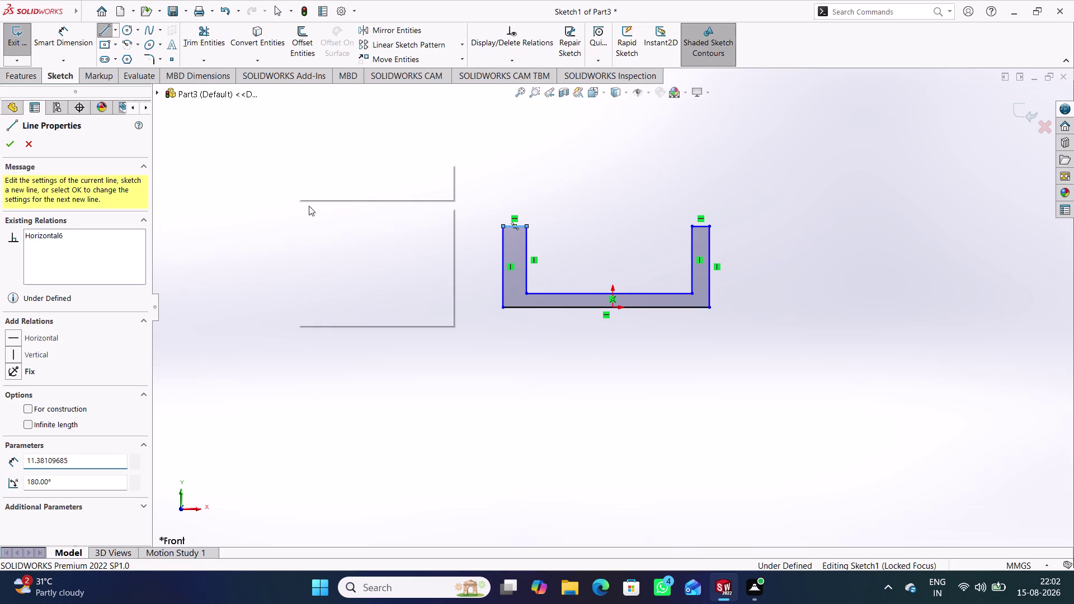
click(334, 214)
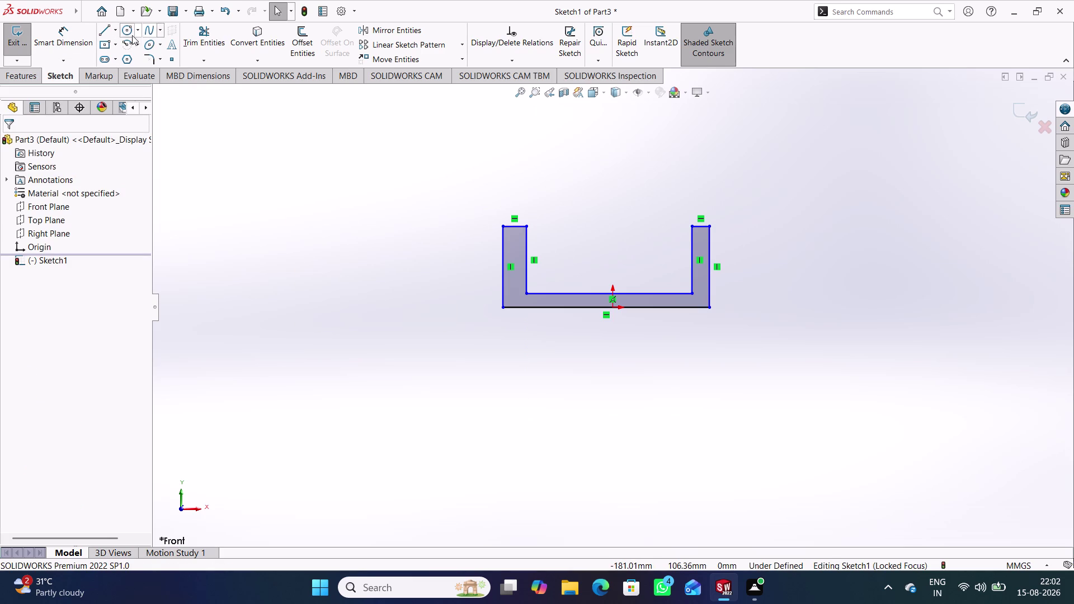
Draw a vertical construction centerline rising from the origin above the profile.
click(115, 34)
click(129, 61)
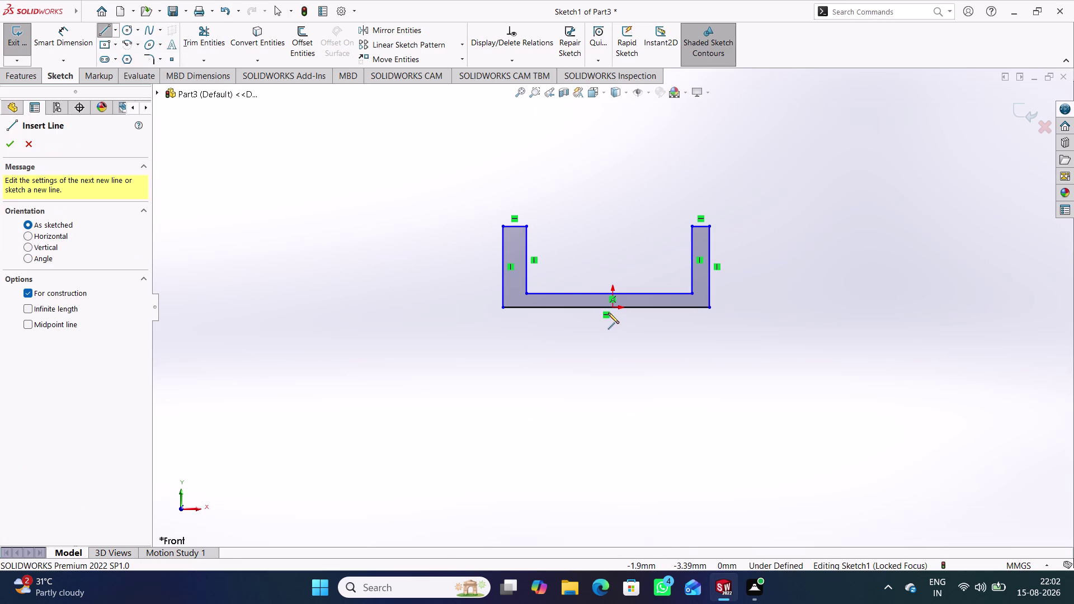
click(615, 308)
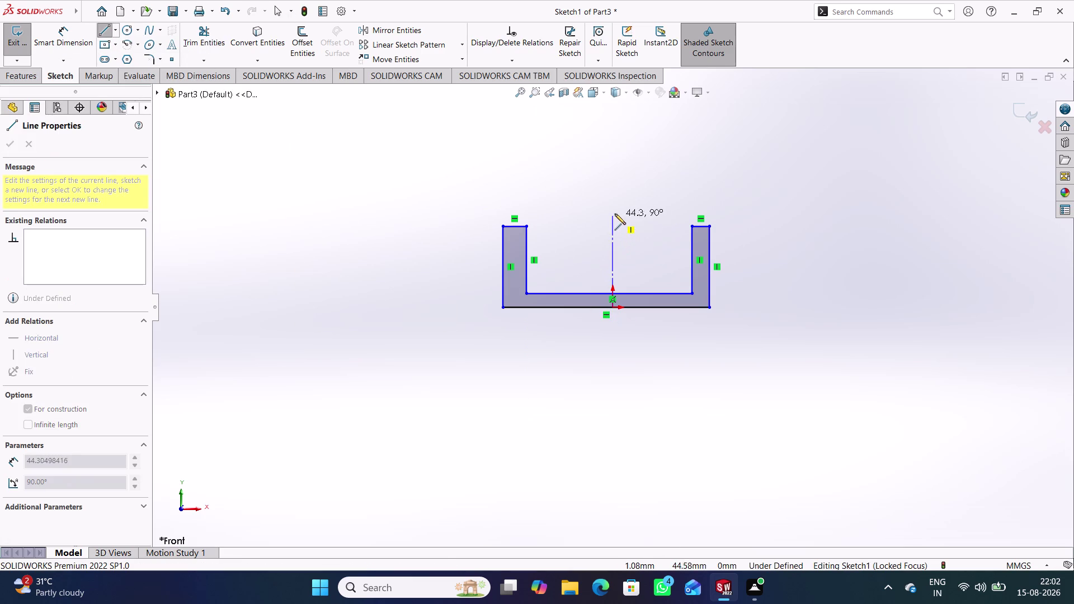
click(615, 195)
right_click(351, 224)
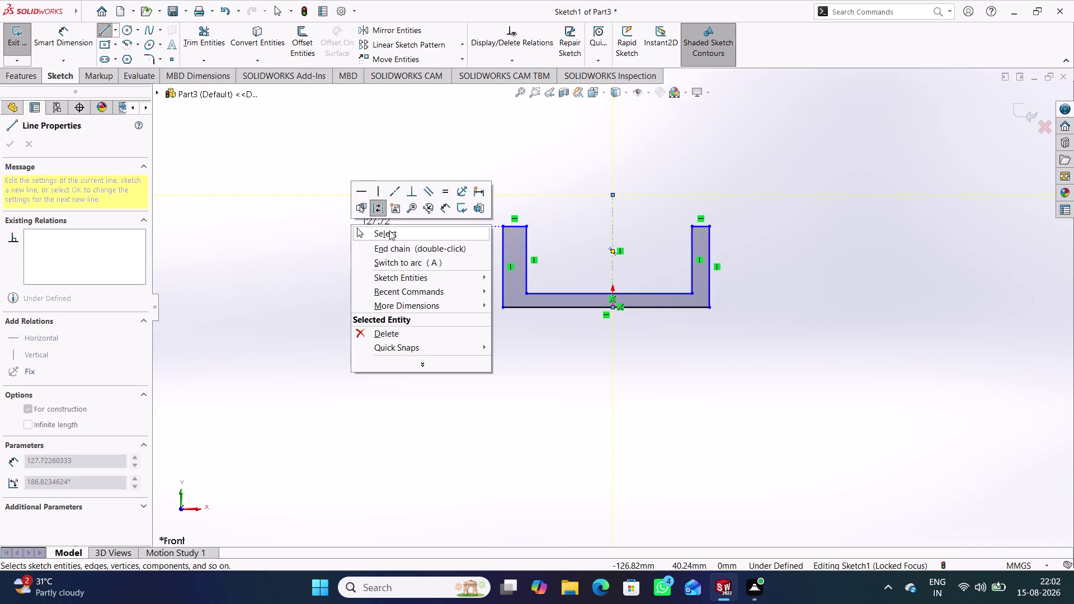
click(389, 231)
Select profile edges and drag the right arm's outer edge slightly wider.
click(468, 344)
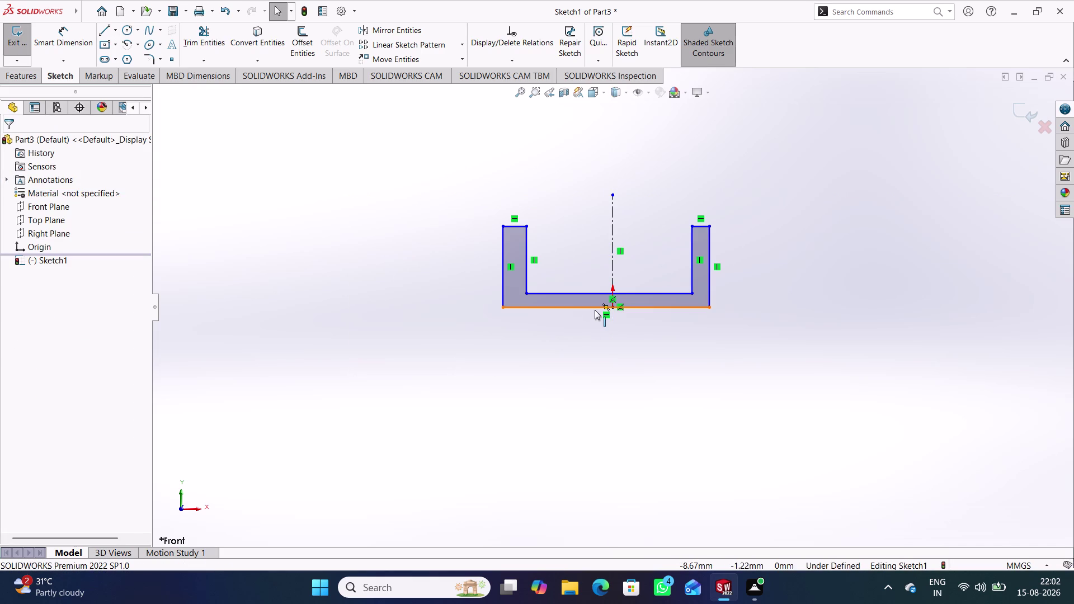
click(501, 276)
click(708, 289)
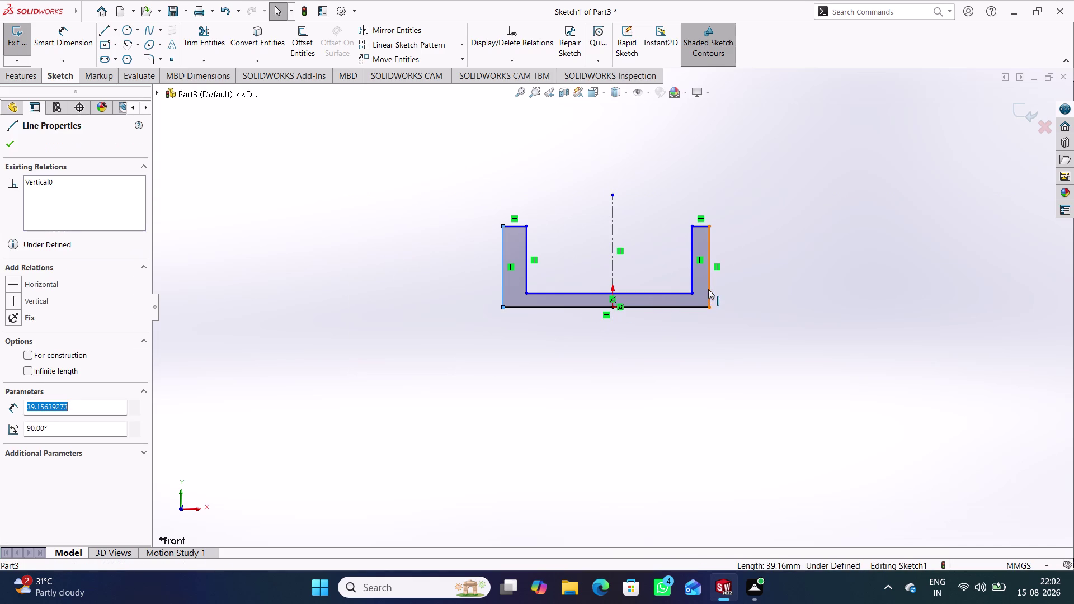
click(611, 264)
right_click(766, 212)
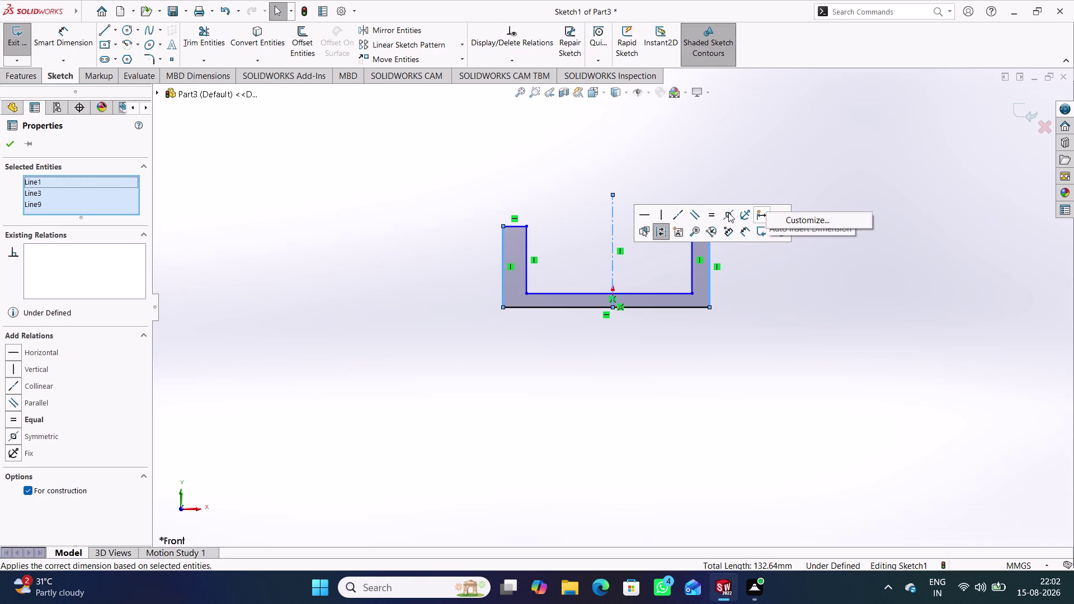
click(728, 213)
click(623, 364)
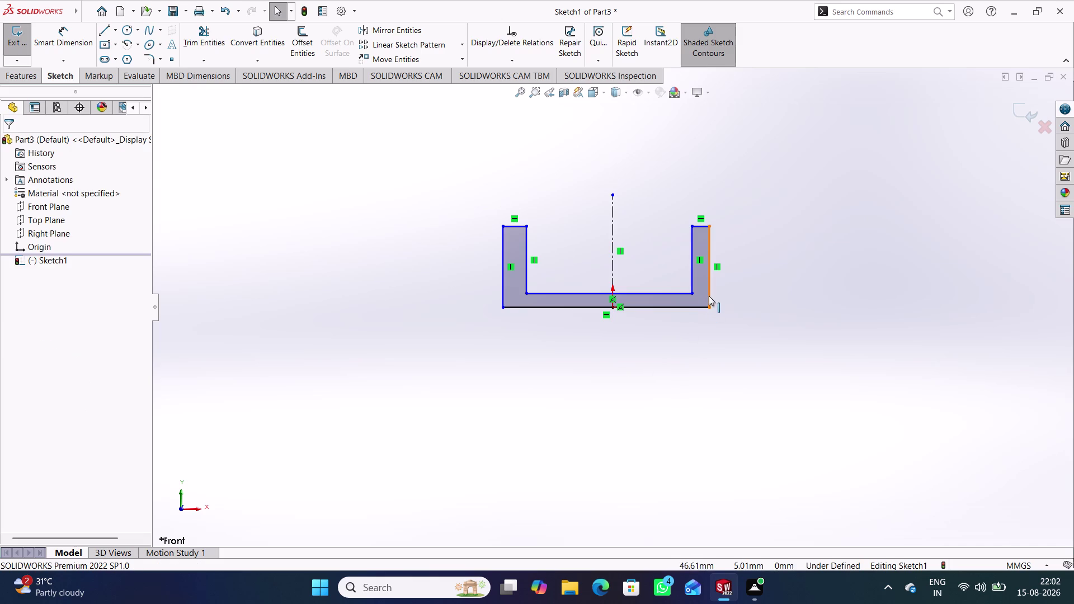
drag(709, 296, 714, 296)
click(694, 329)
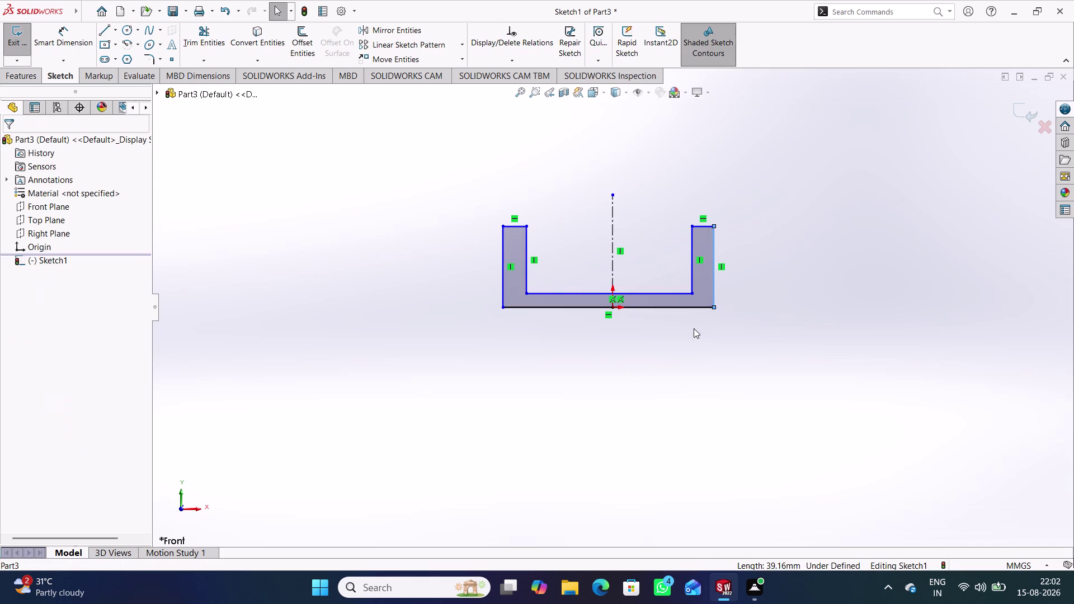
Make the inner arm walls symmetric about the centerline, then drag arm edges to adjust widths.
click(693, 277)
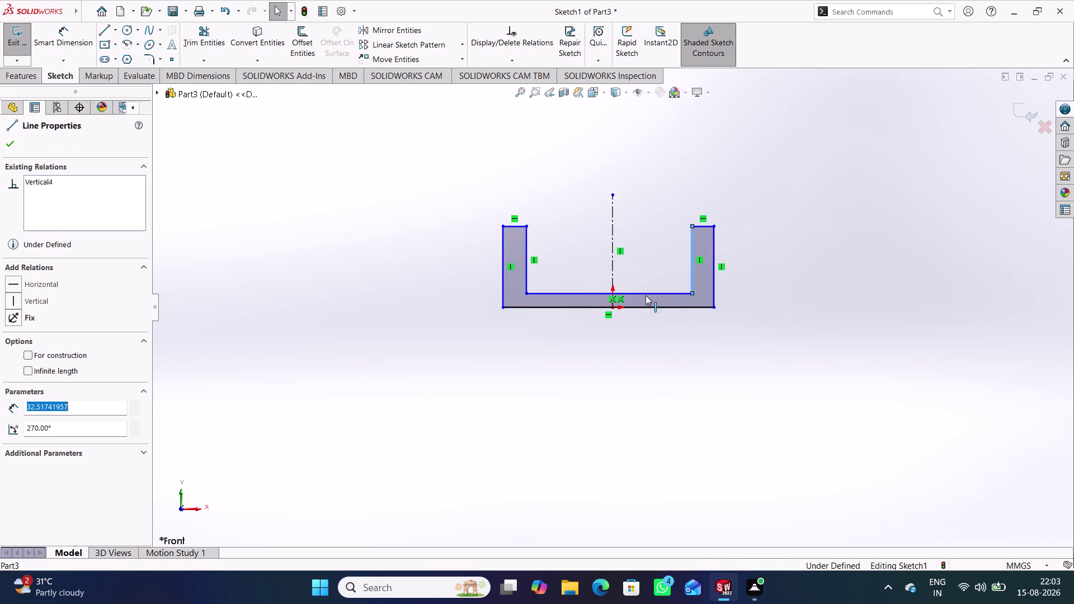
click(613, 269)
click(527, 275)
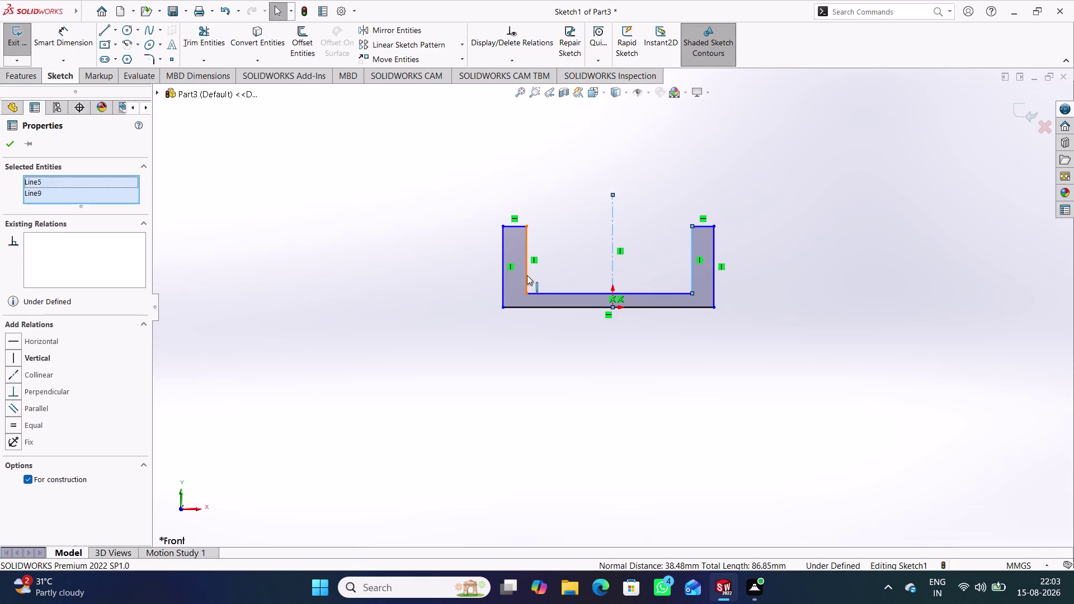
right_click(820, 203)
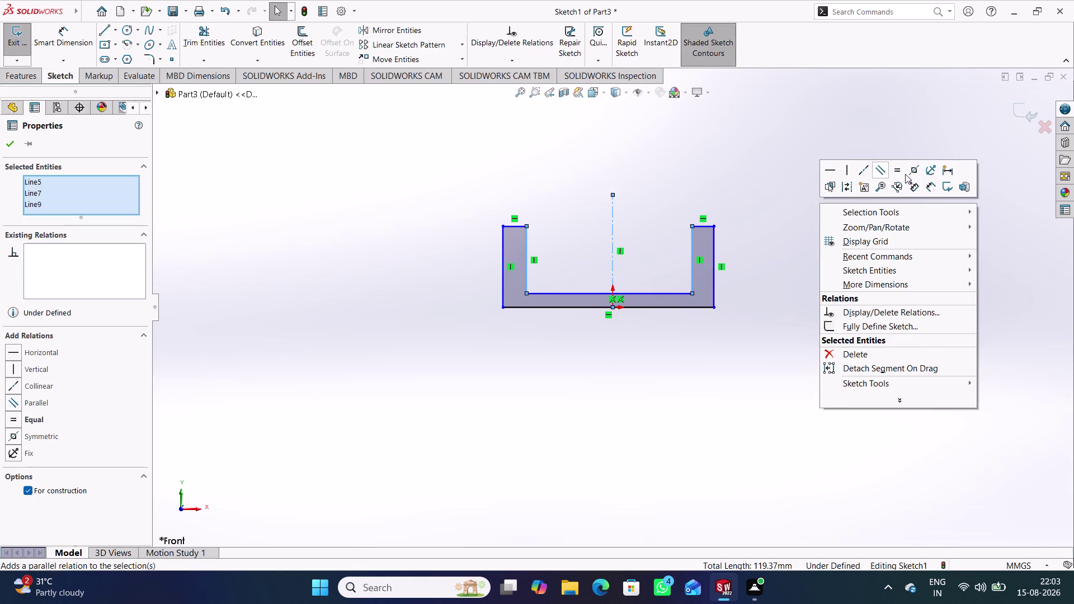
click(911, 174)
click(816, 282)
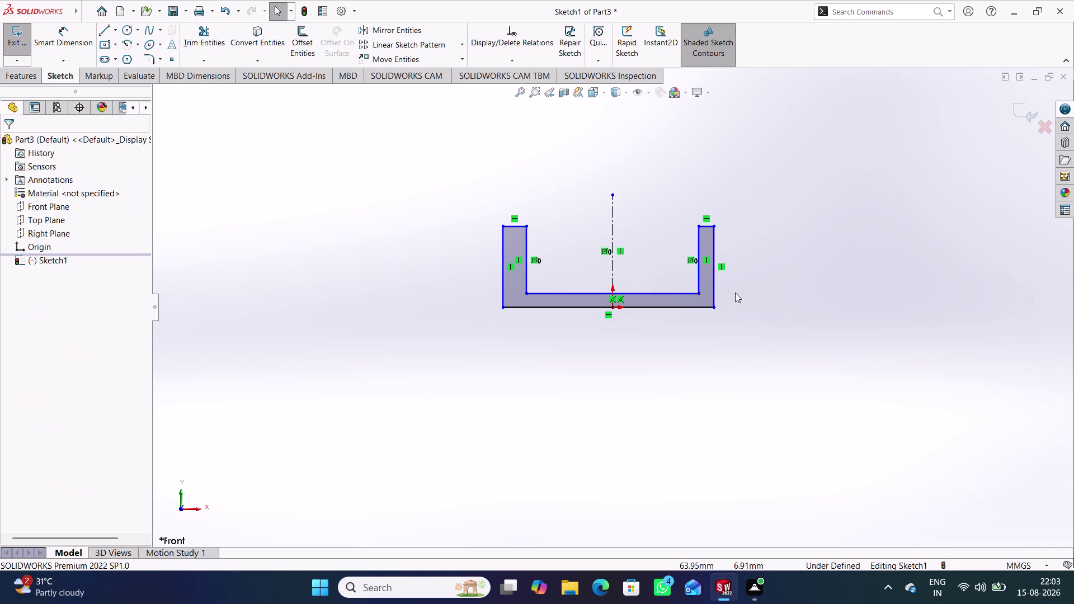
drag(699, 281, 689, 278)
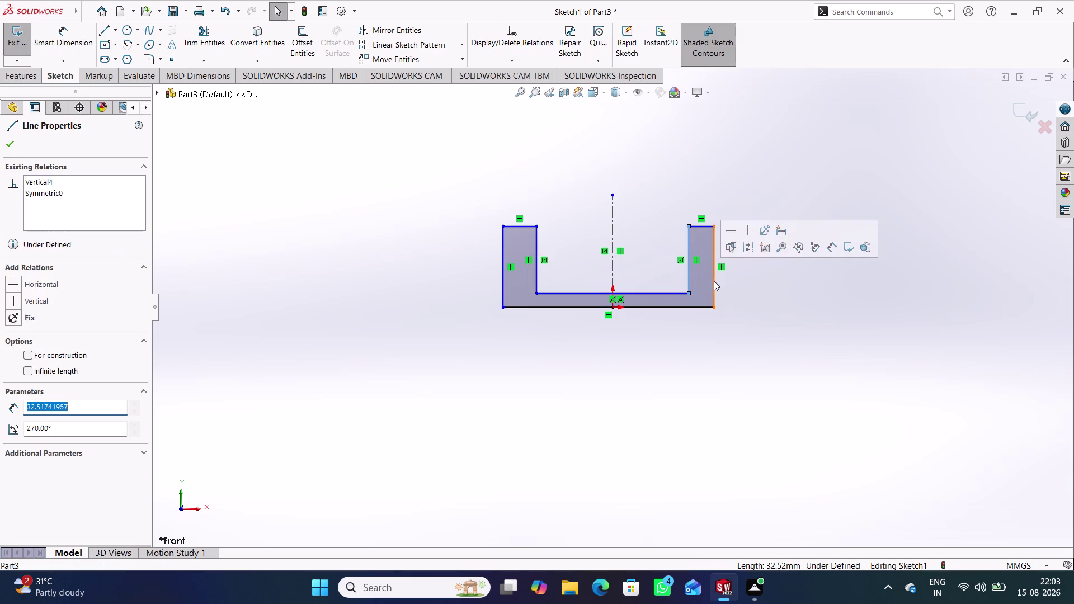
drag(714, 281, 739, 281)
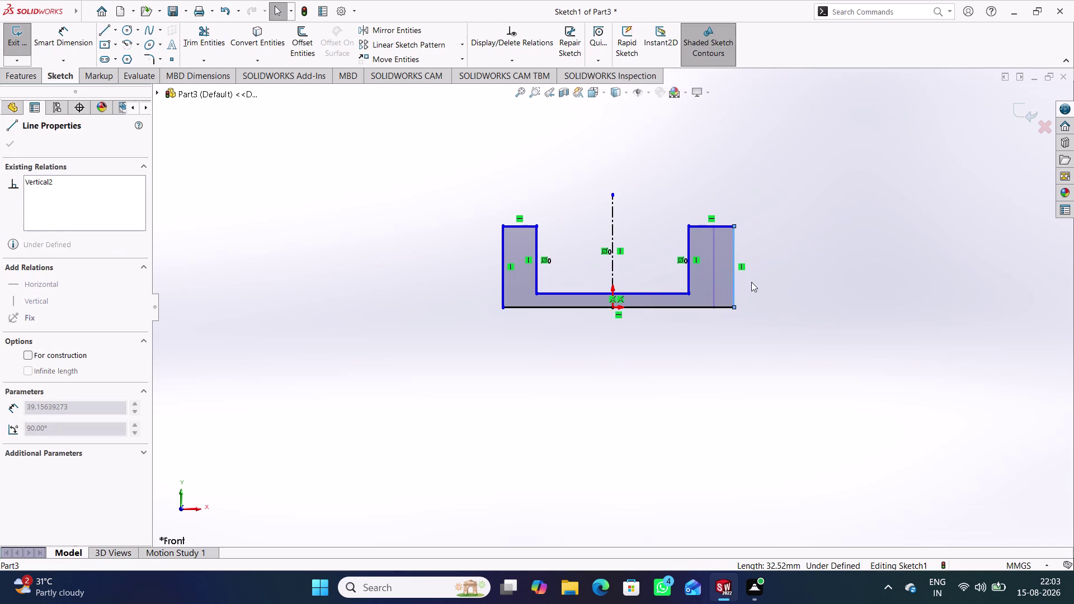
drag(739, 281, 755, 285)
click(796, 309)
click(756, 284)
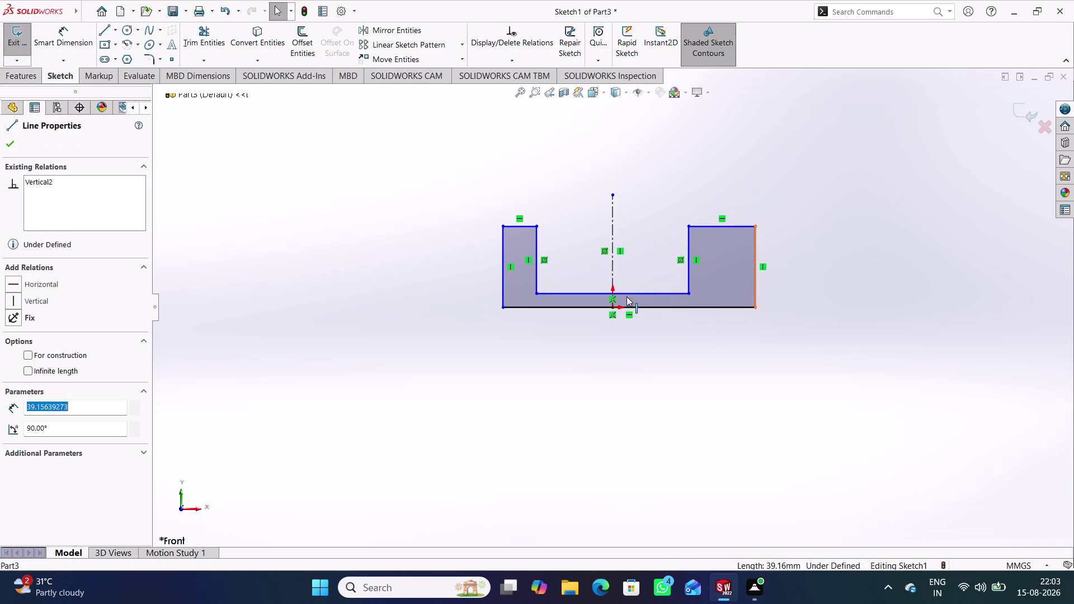
Make the outer arm walls symmetric about the centerline and resize both arms together.
click(613, 271)
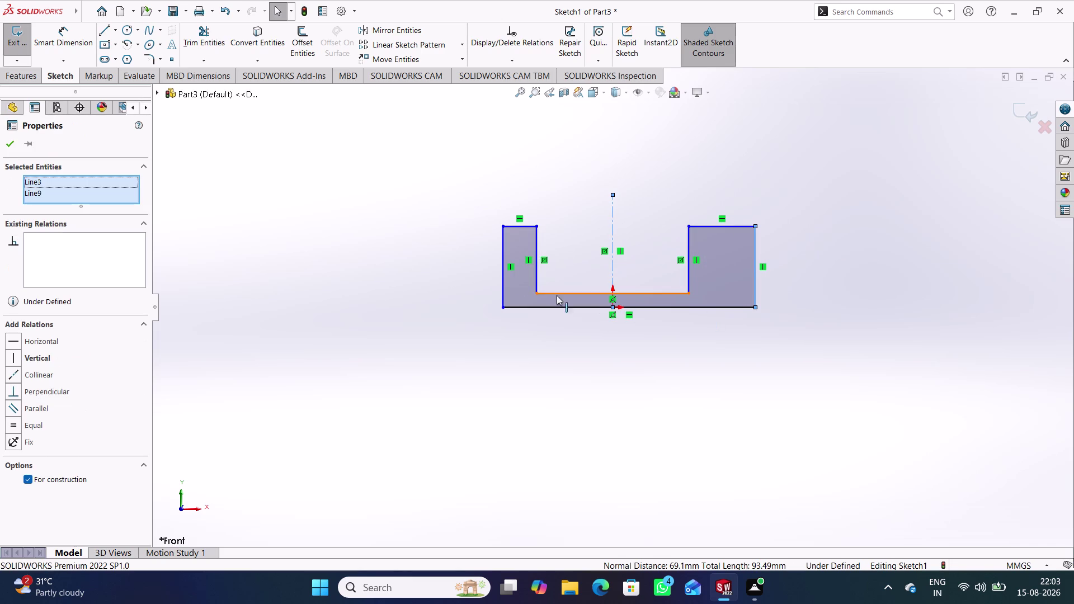
click(505, 278)
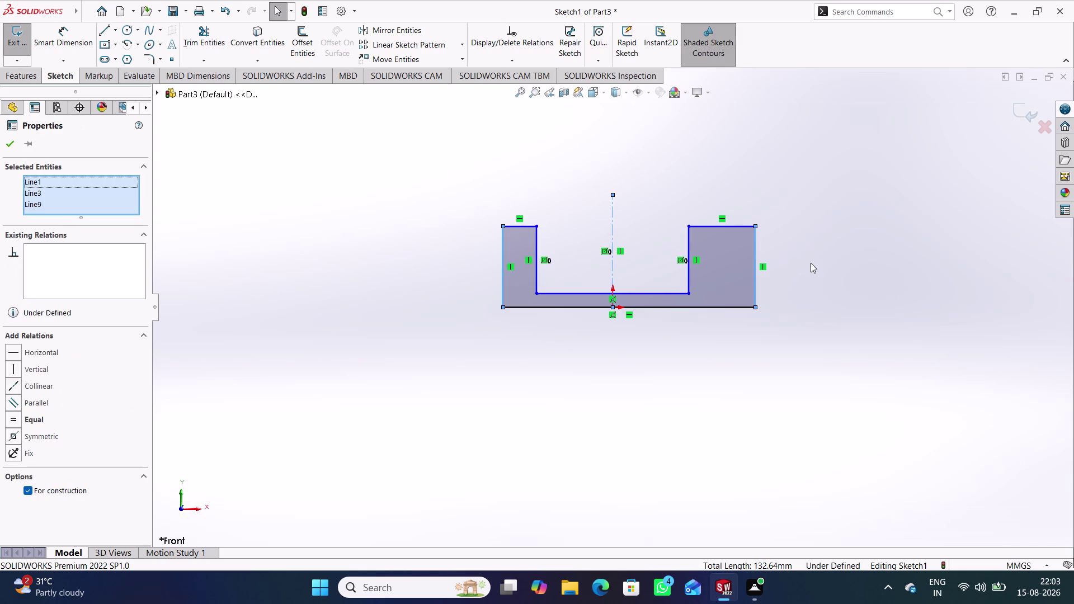
right_click(810, 229)
click(899, 197)
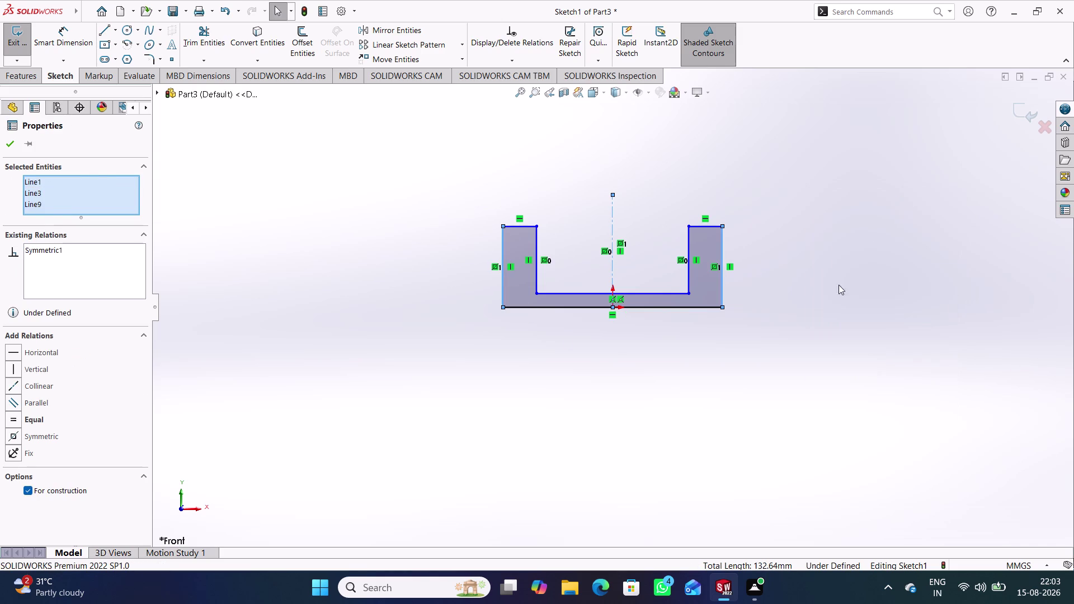
click(830, 303)
drag(723, 283, 759, 284)
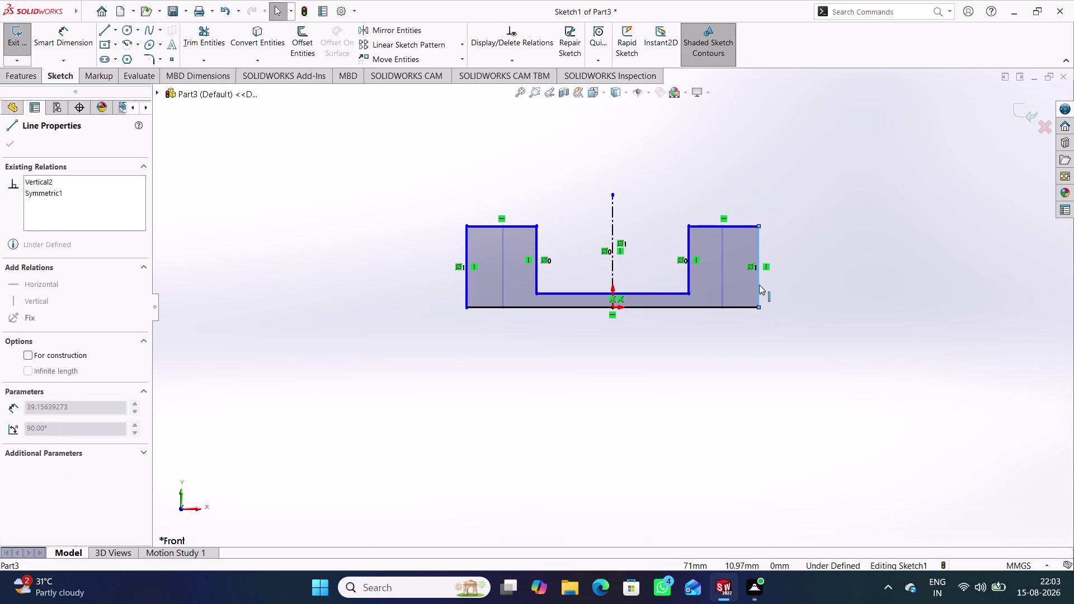
drag(759, 284, 712, 278)
click(758, 295)
right_drag(813, 386, 794, 175)
click(707, 225)
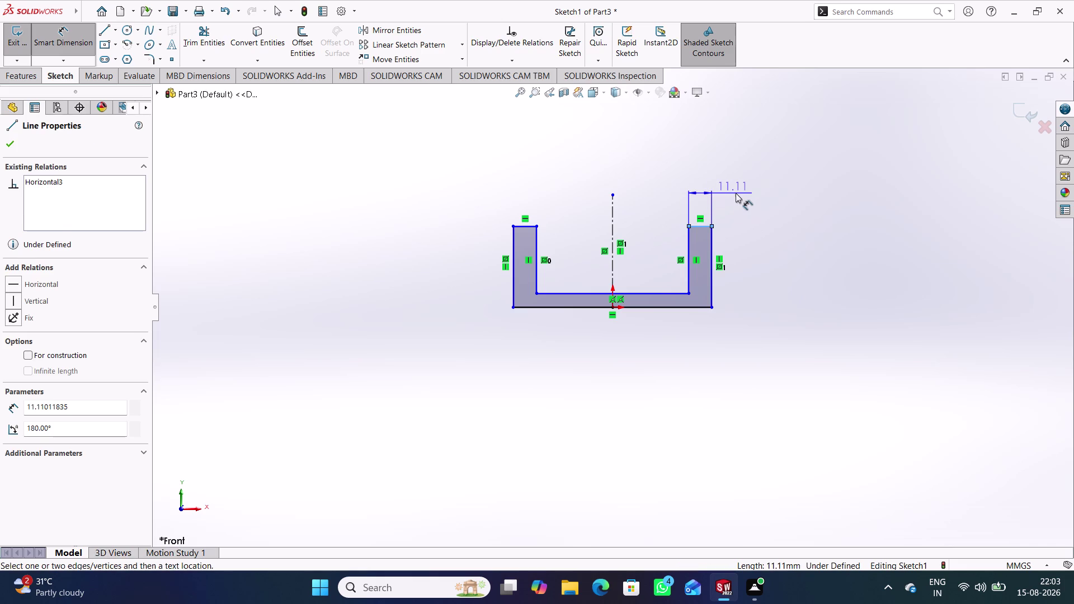
Dimension the right arm's top width to 30 mm.
click(737, 193)
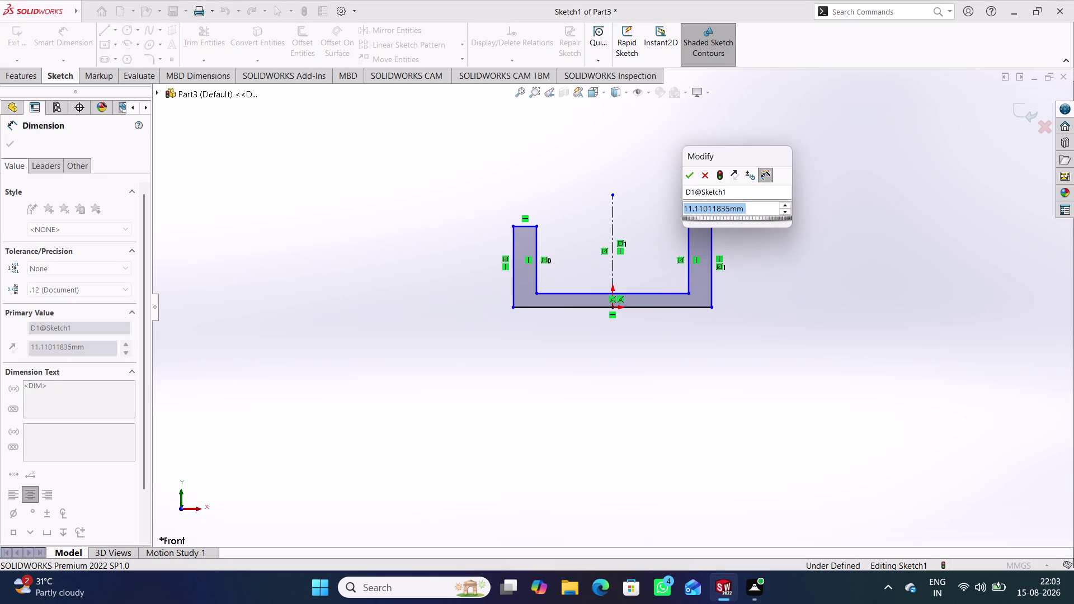
text(3)
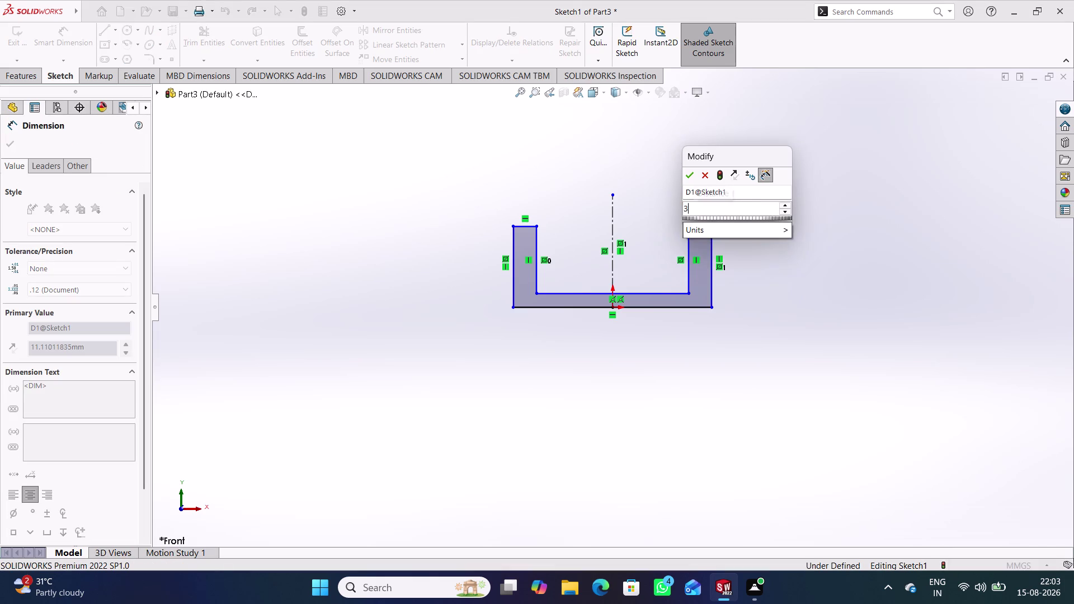
text(0)
key(Return)
click(779, 267)
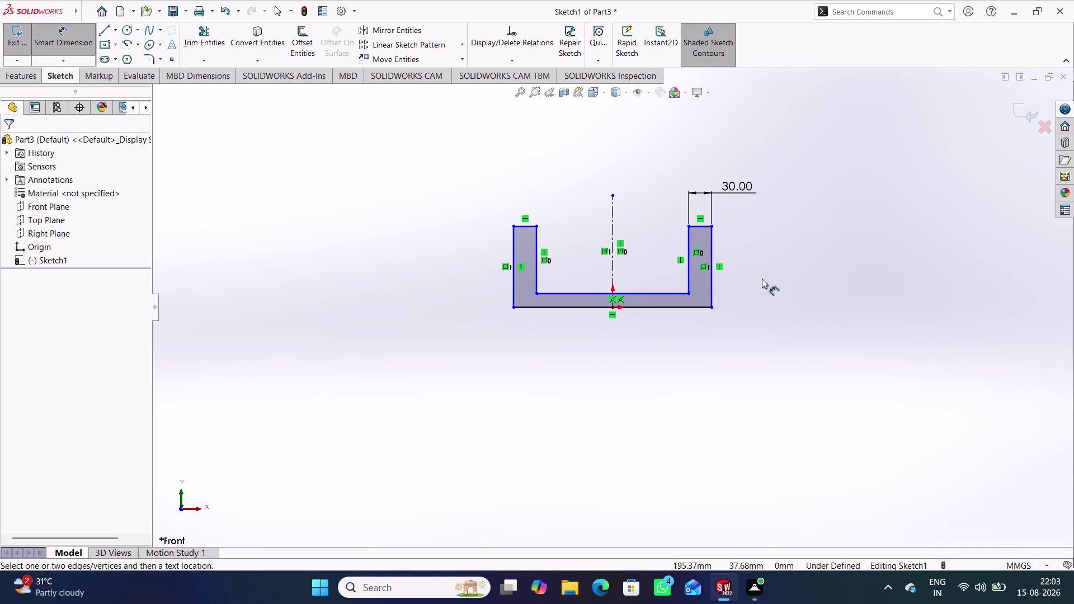
Dimension the distance between the two arms' top outer corners to 360 mm.
click(714, 226)
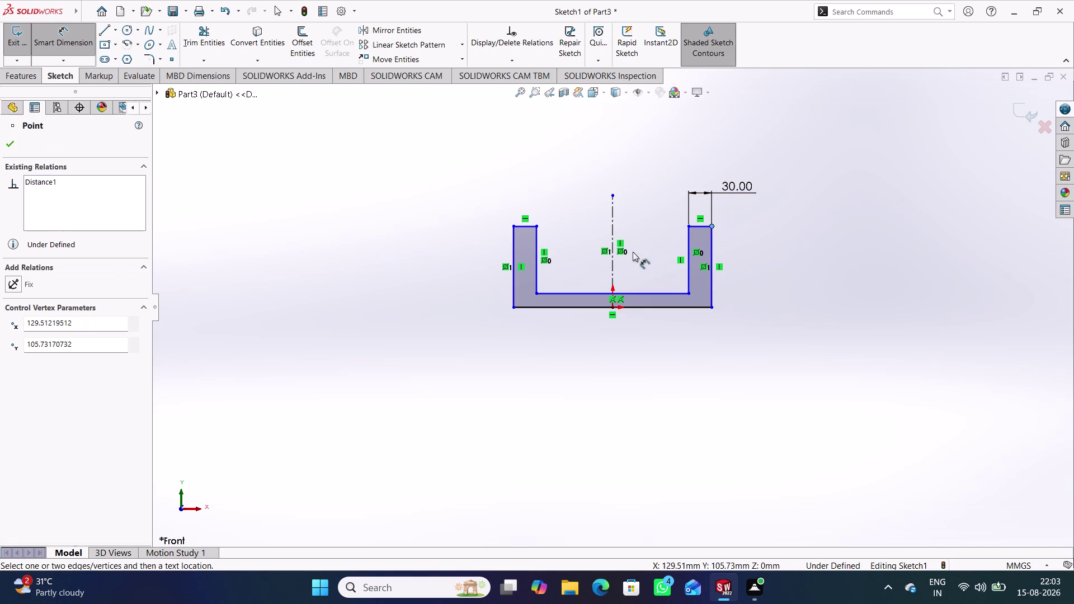
click(515, 226)
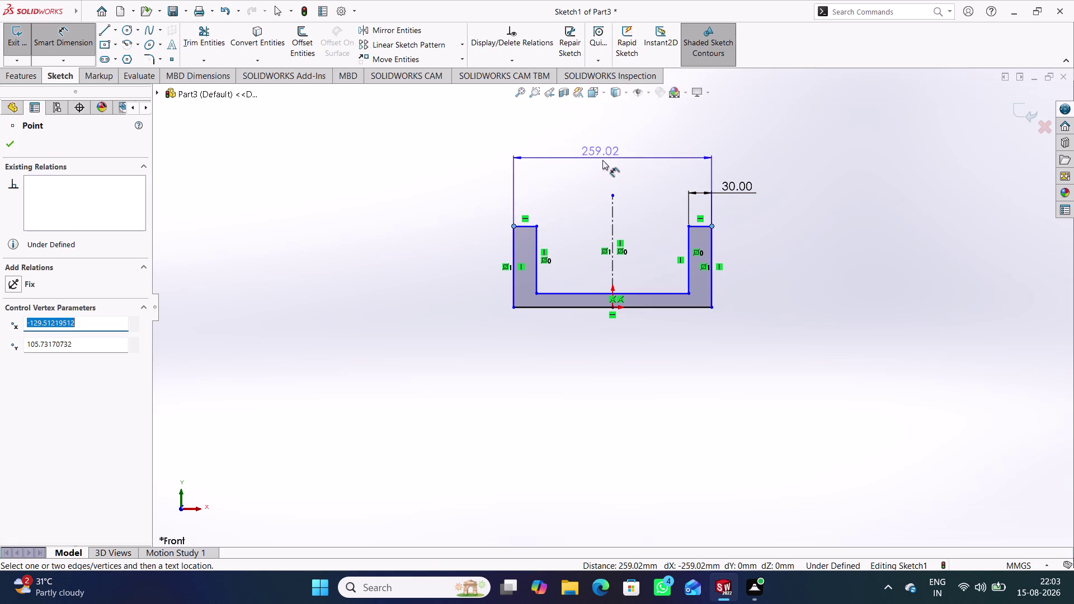
click(609, 161)
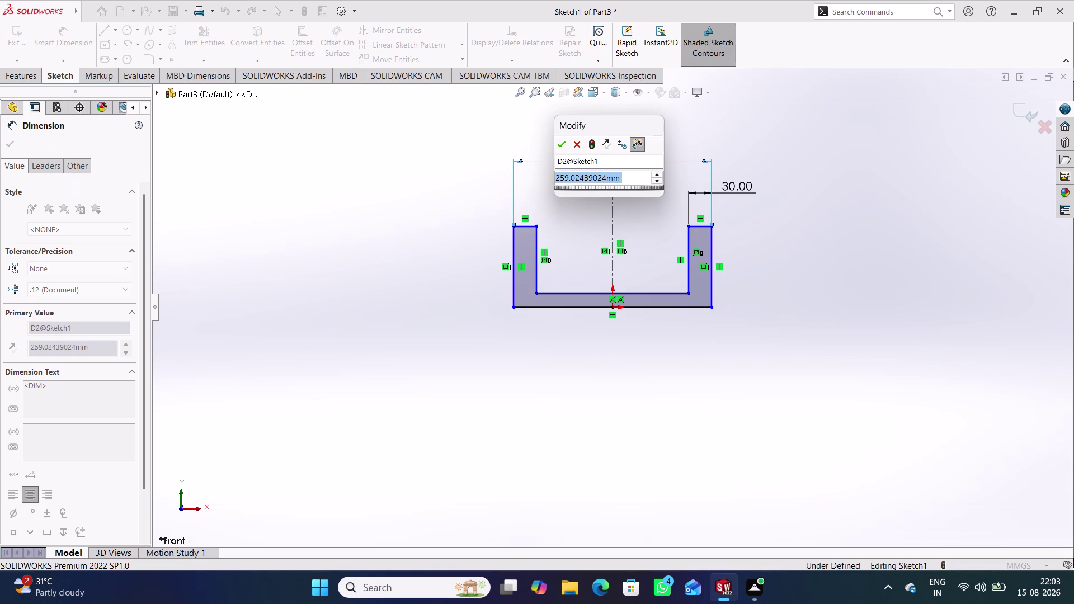
text(36)
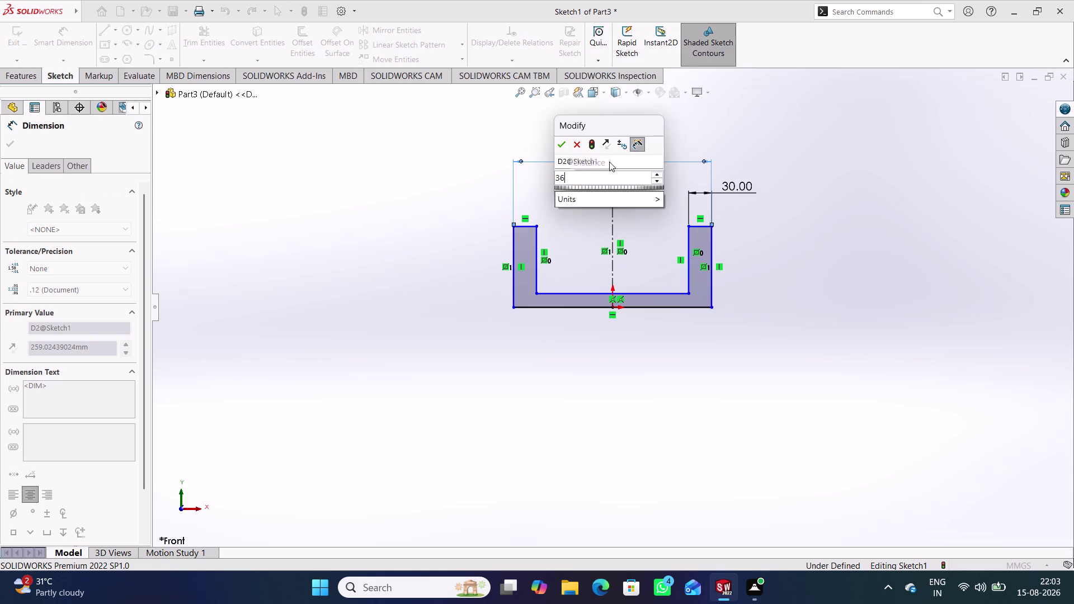
text(0)
key(Return)
click(678, 441)
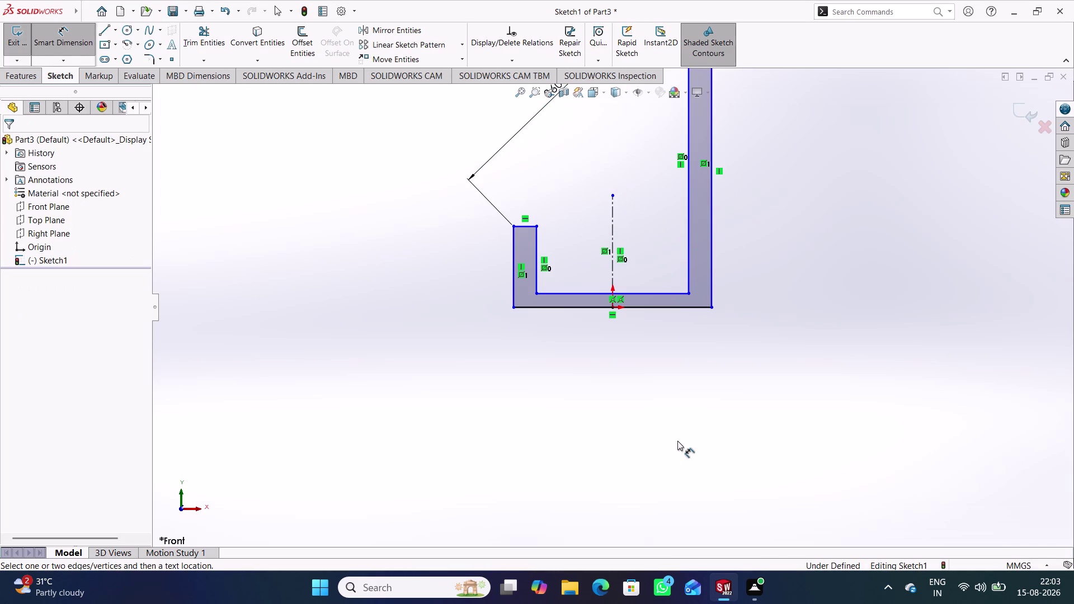
Delete the 360 mm overall width dimension.
middle_drag(677, 441, 668, 495)
middle_drag(666, 450, 674, 431)
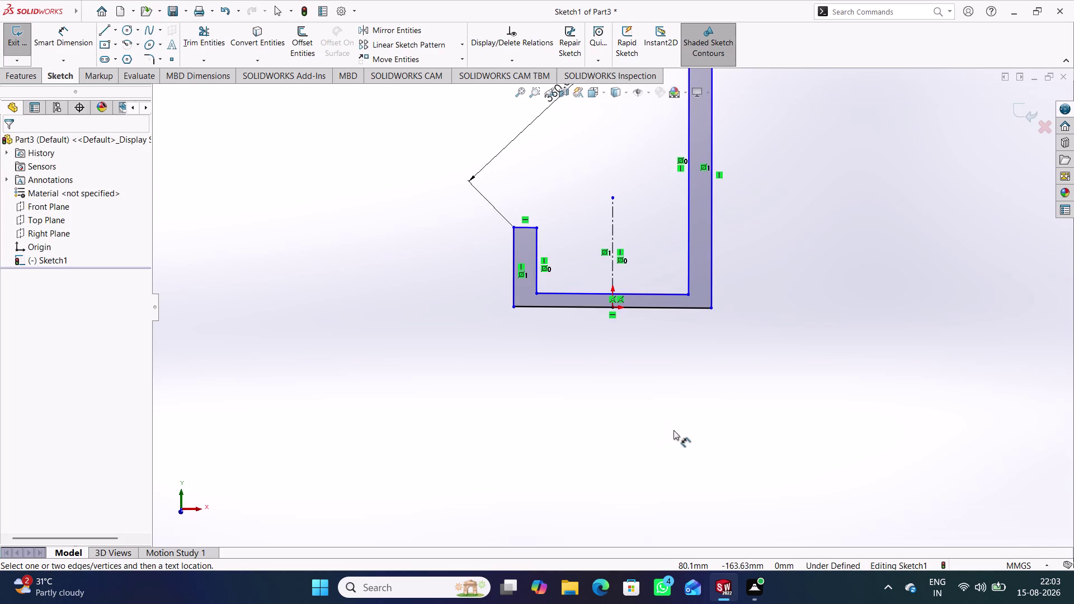
scroll(up, 3)
scroll(up, 3)
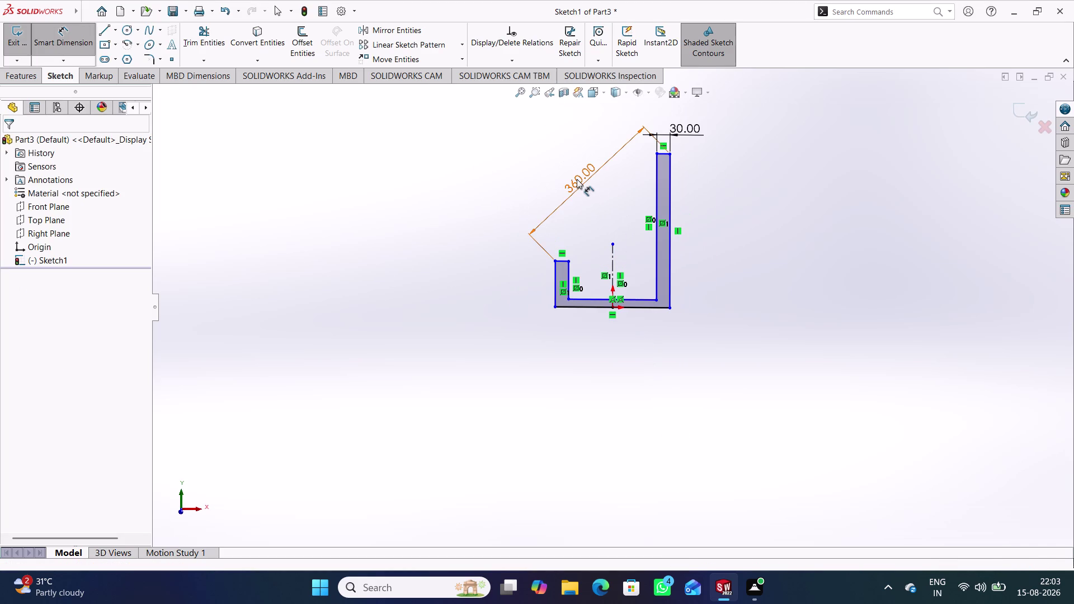
right_click(577, 179)
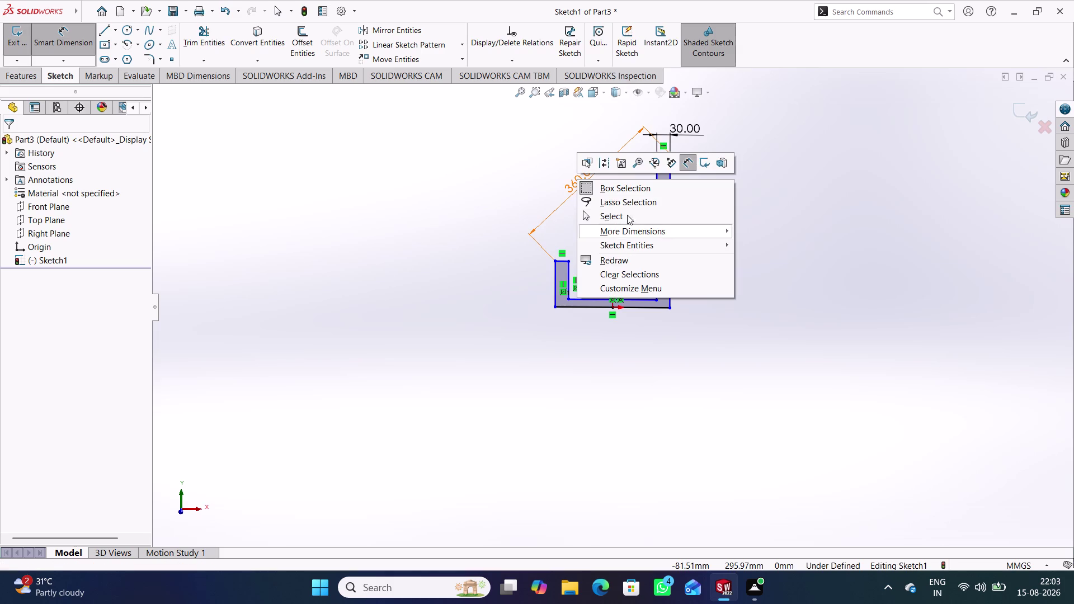
click(518, 254)
right_drag(568, 392, 492, 248)
right_click(575, 182)
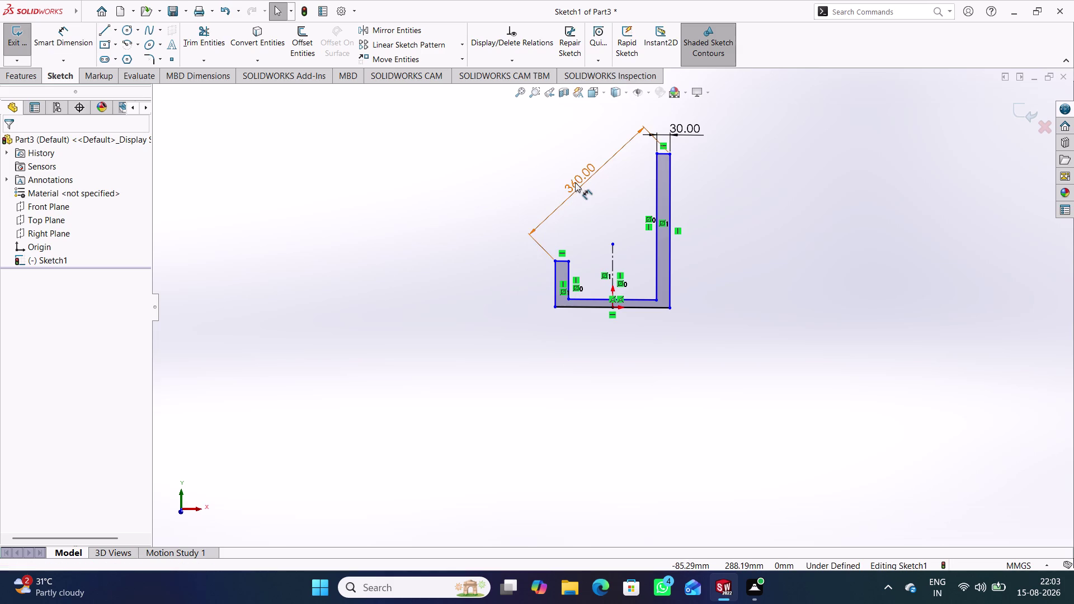
click(615, 338)
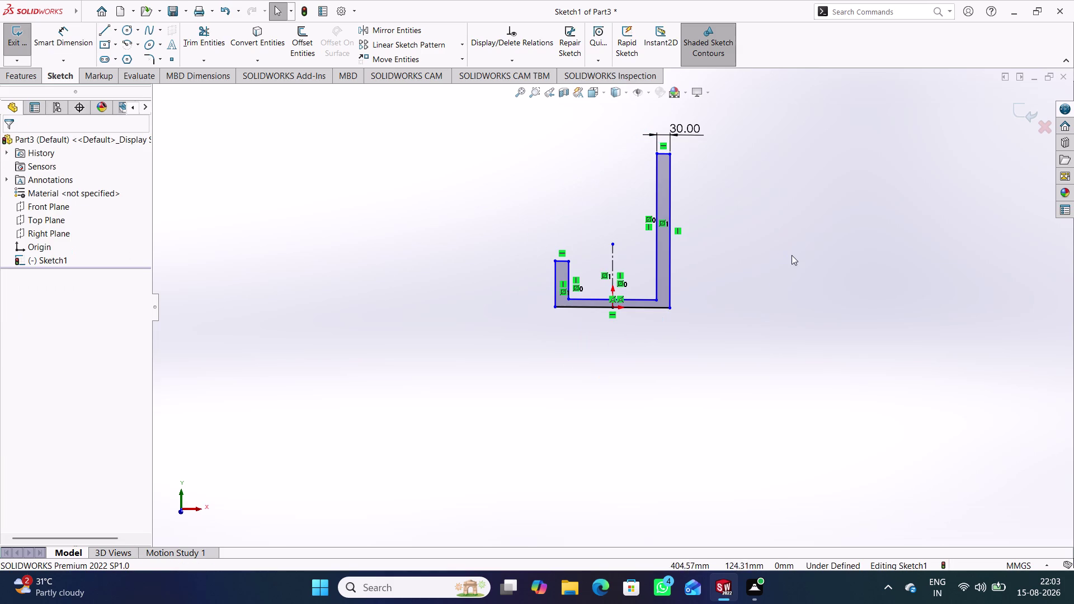
click(791, 255)
click(775, 201)
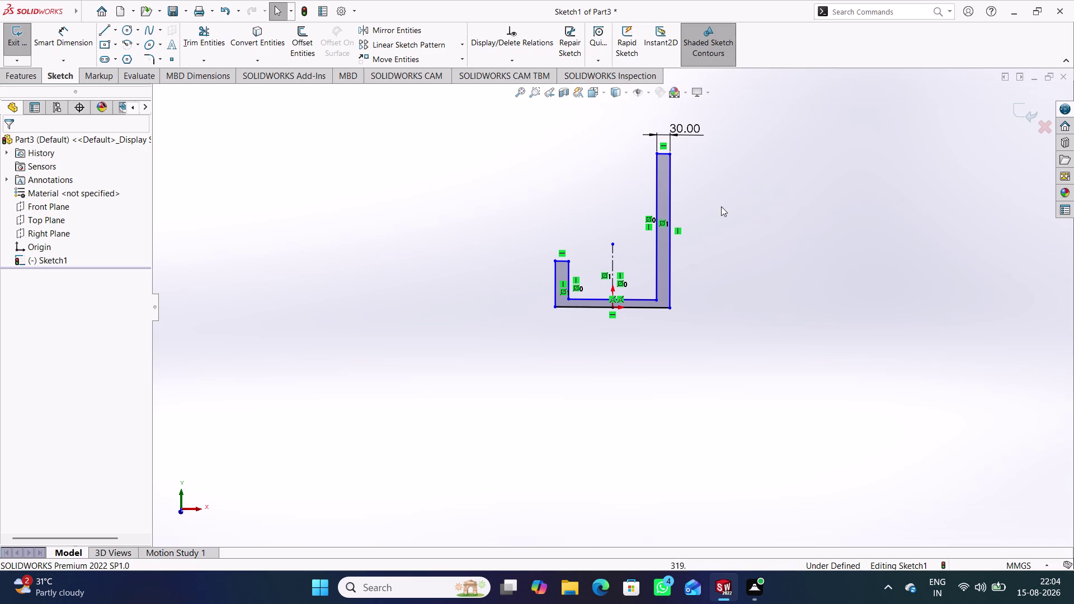
click(666, 153)
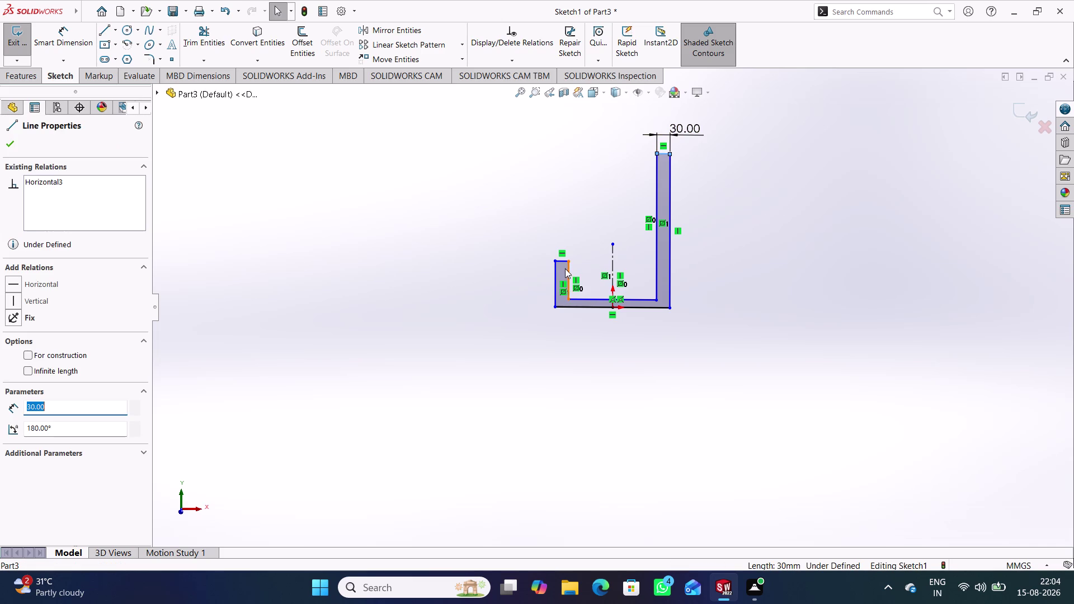
Make the two arm top edges equal in length.
click(565, 263)
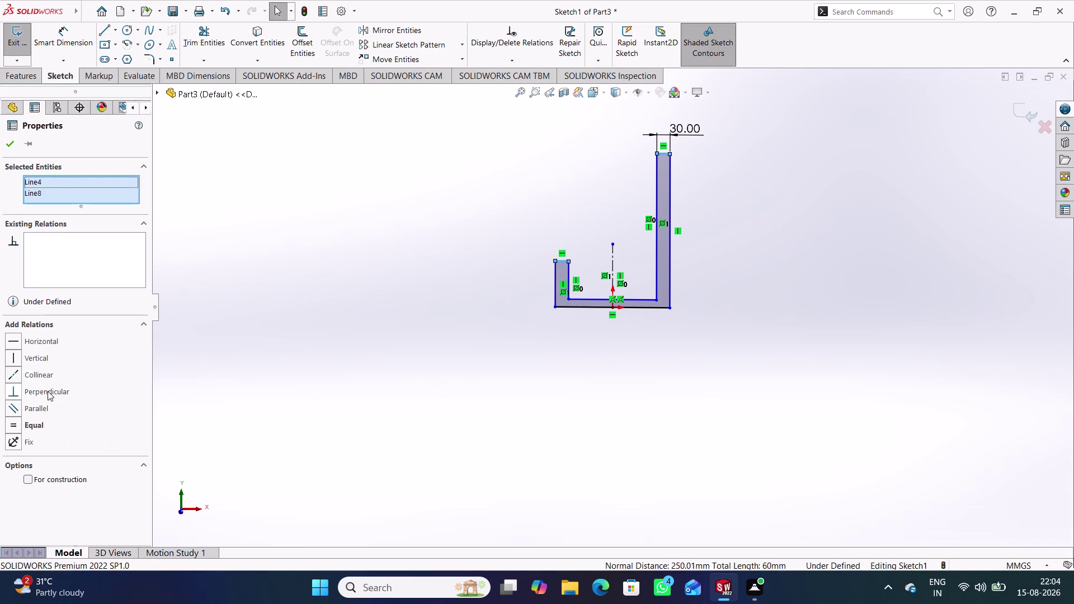
click(48, 379)
click(432, 313)
scroll(up, 3)
scroll(down, 3)
scroll(down, 3)
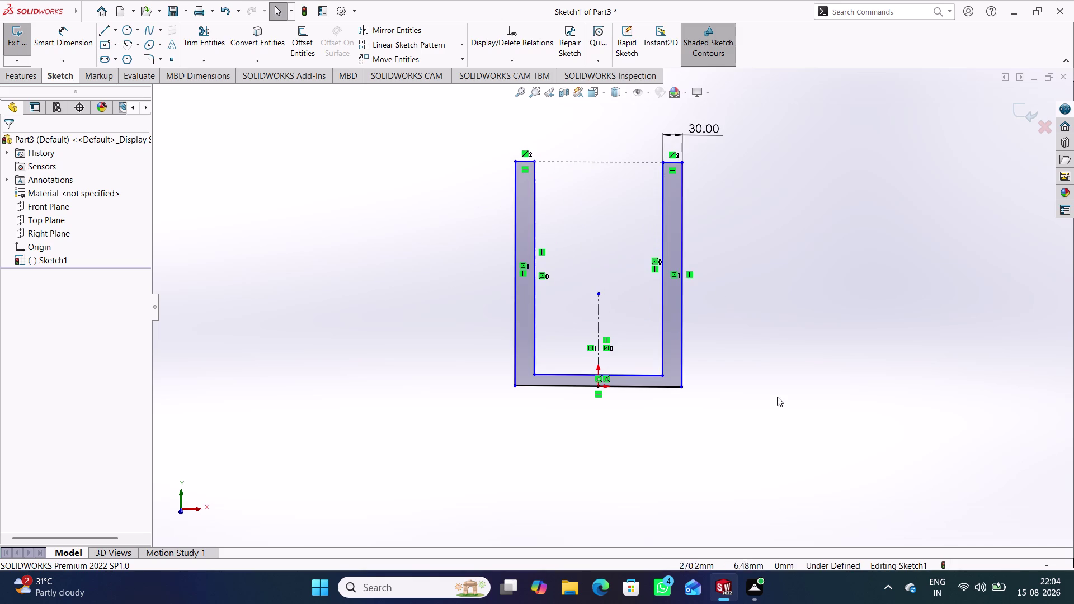
Dimension the outer arm edges 360 mm apart, placed above the profile.
right_drag(780, 403, 729, 201)
click(685, 229)
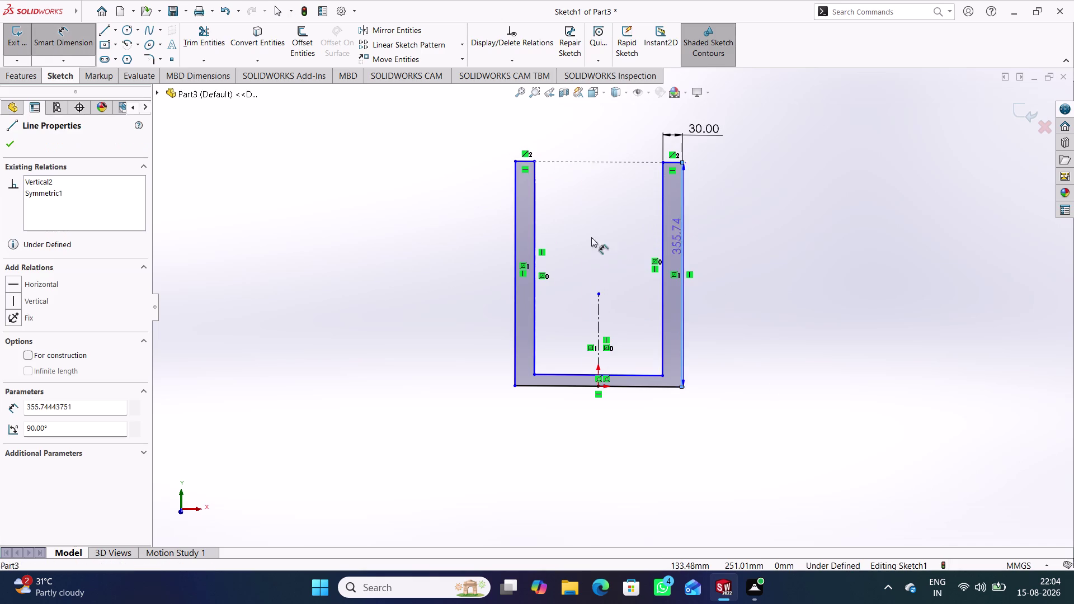
click(516, 216)
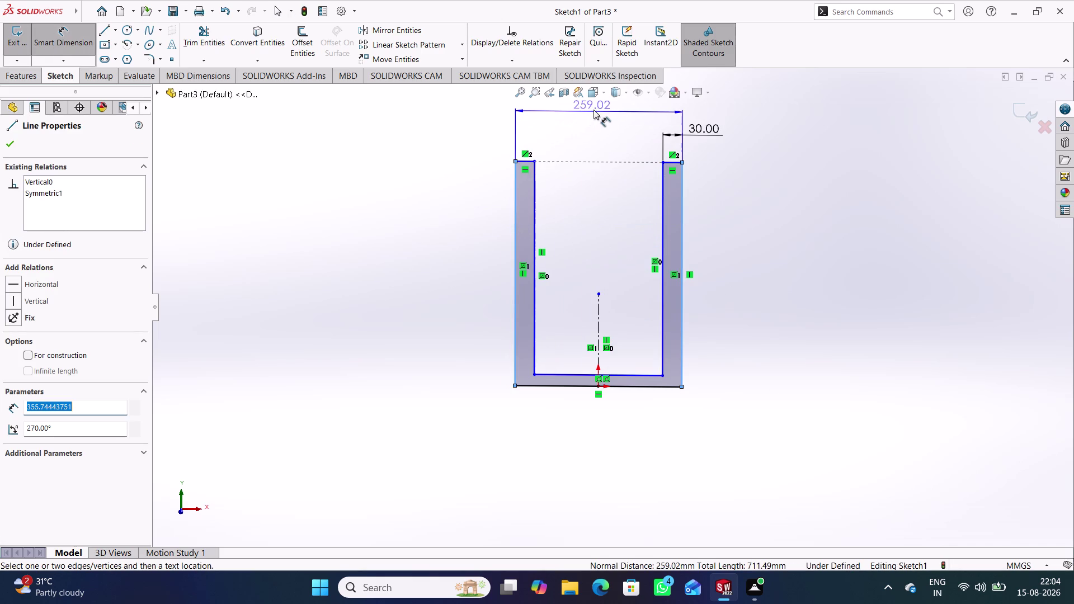
click(604, 110)
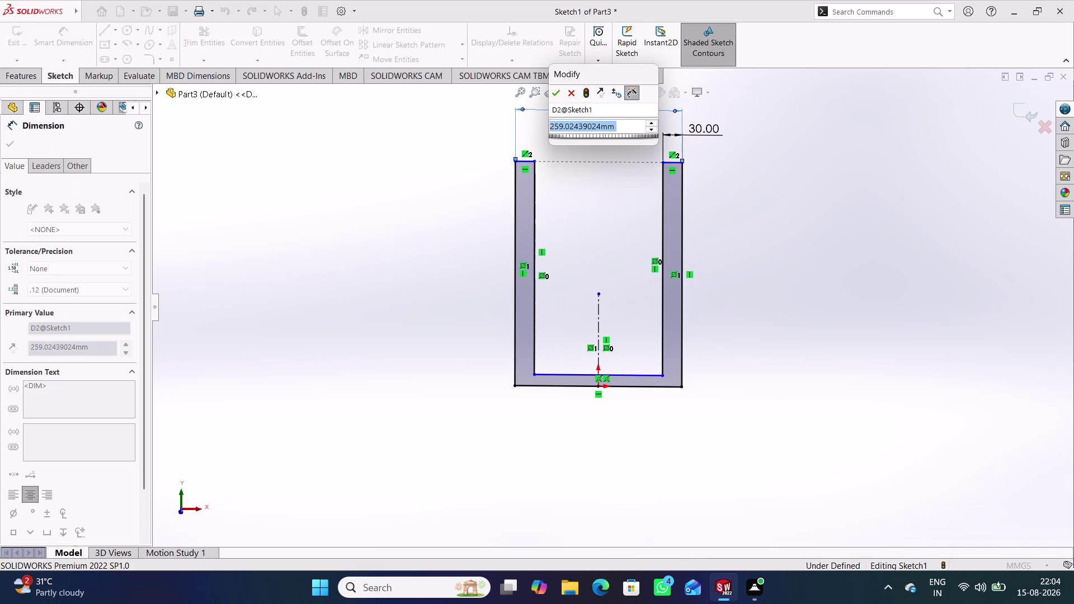
text(360)
key(Return)
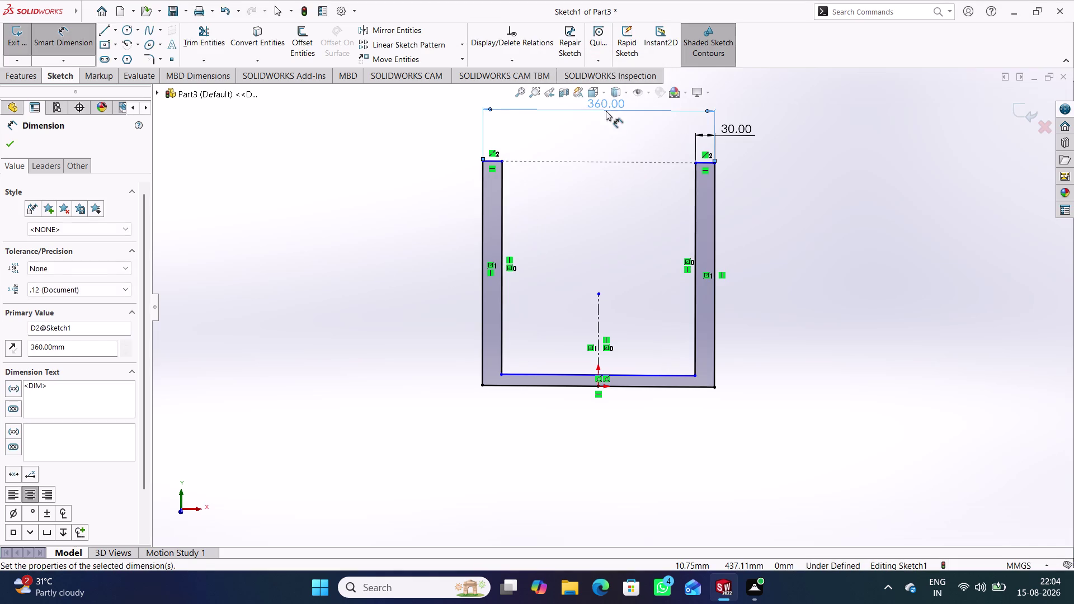
click(903, 309)
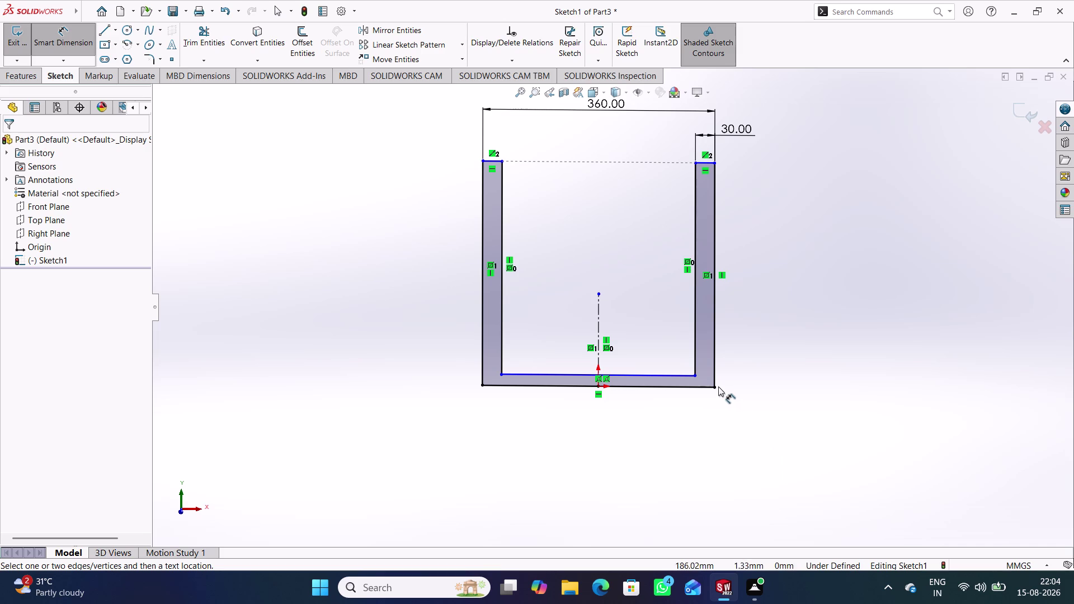
click(665, 389)
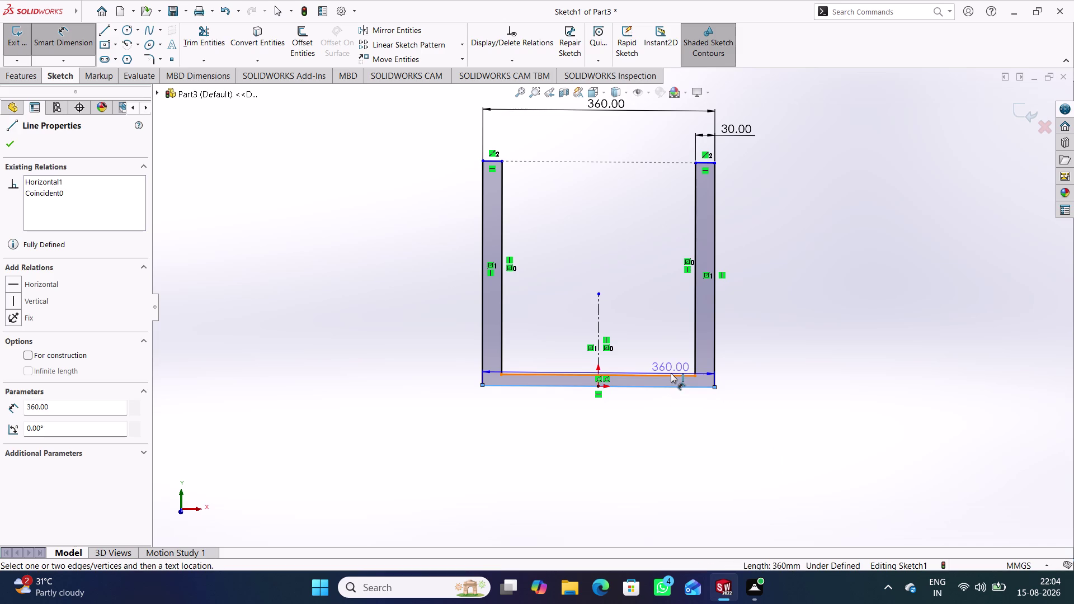
Dimension the base thickness as 30 mm.
click(671, 373)
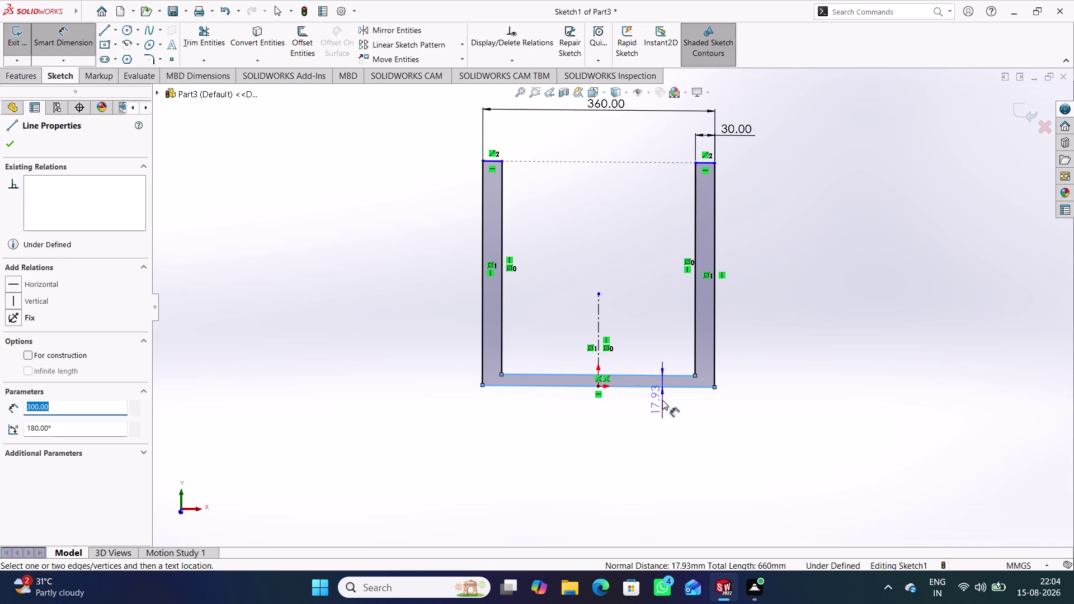
click(663, 400)
text(30)
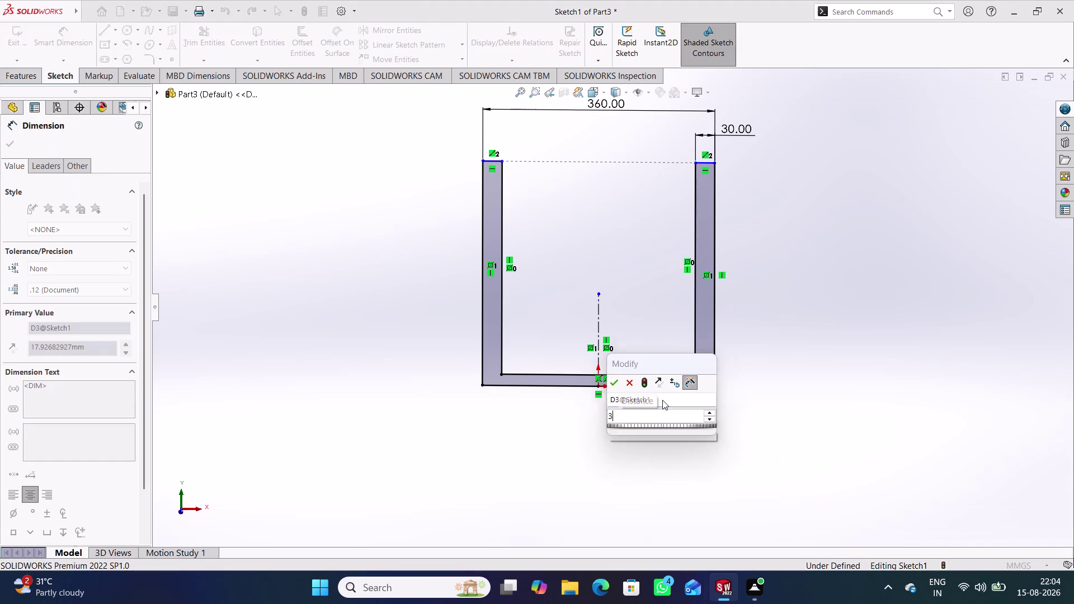
key(Return)
Dimension the bottom-right to top-right corner height as 380+140 = 520 mm.
click(725, 400)
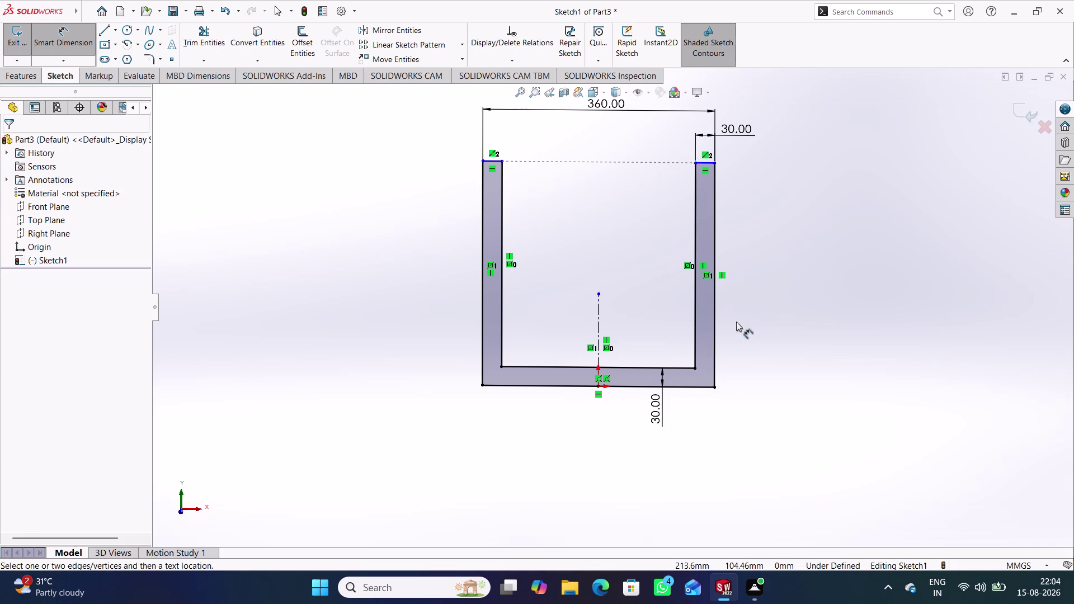
click(715, 388)
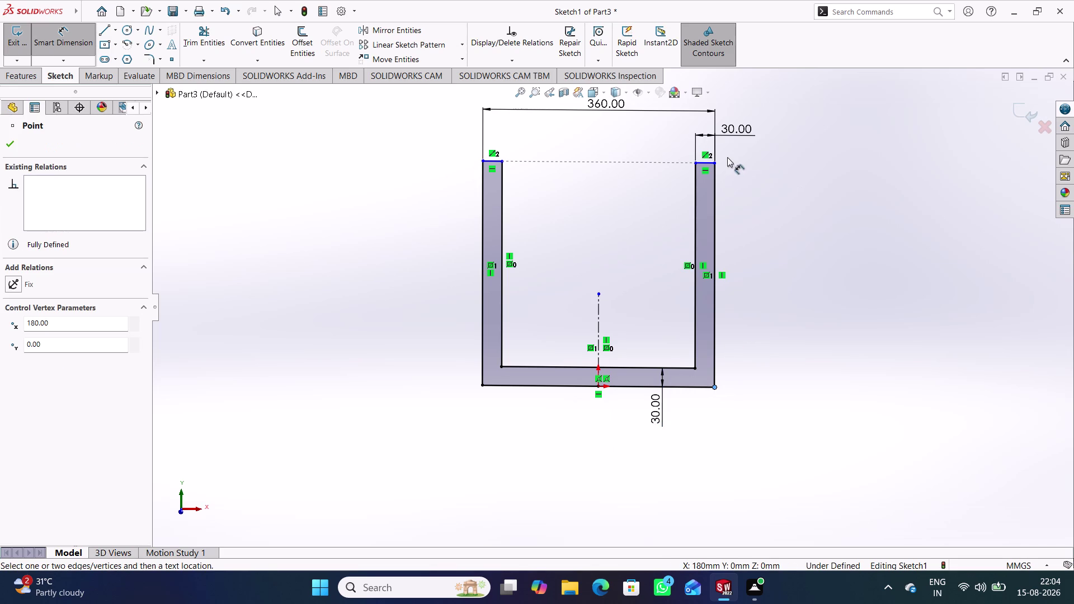
click(716, 162)
click(793, 266)
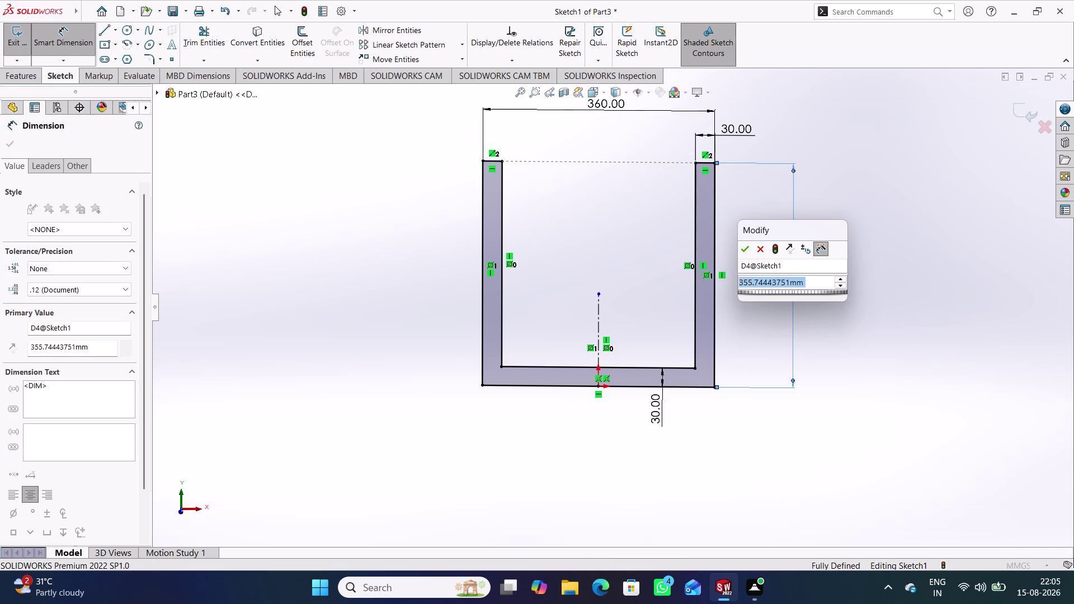
text(3)
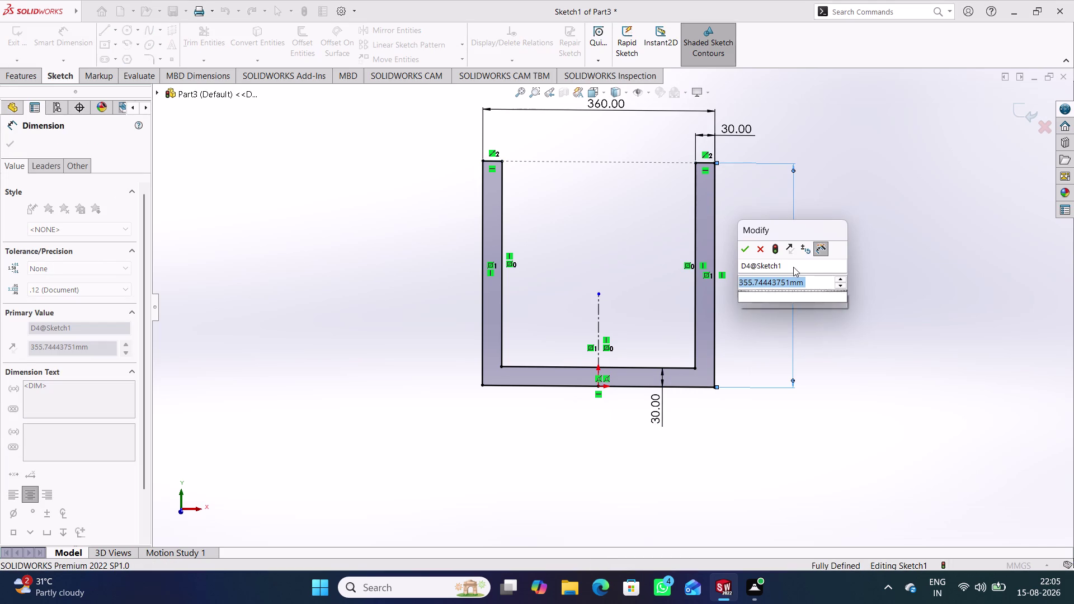
text(80)
key(plus)
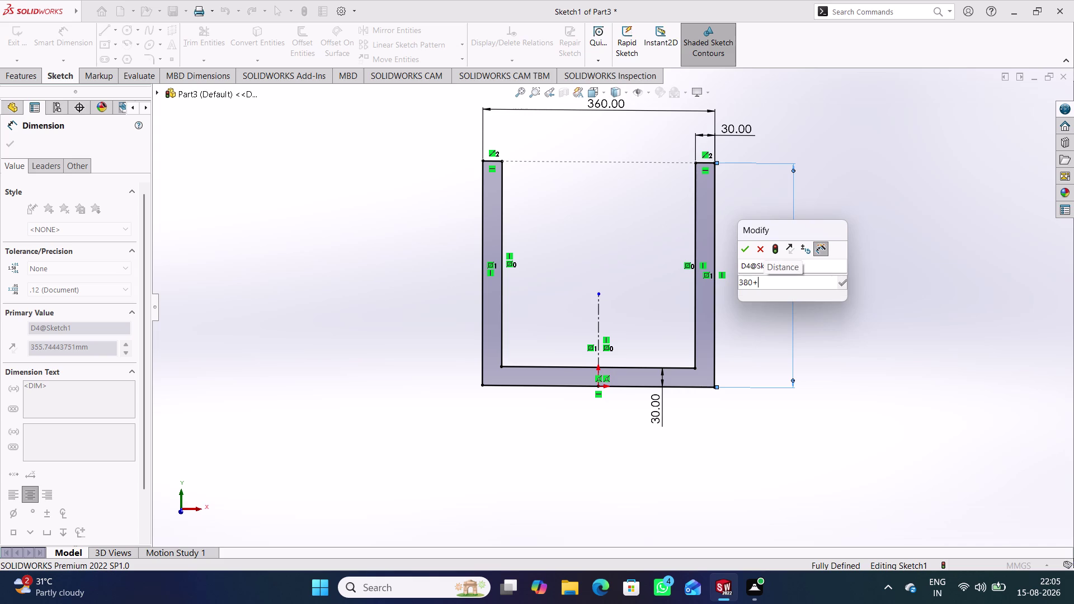
text(140)
key(Return)
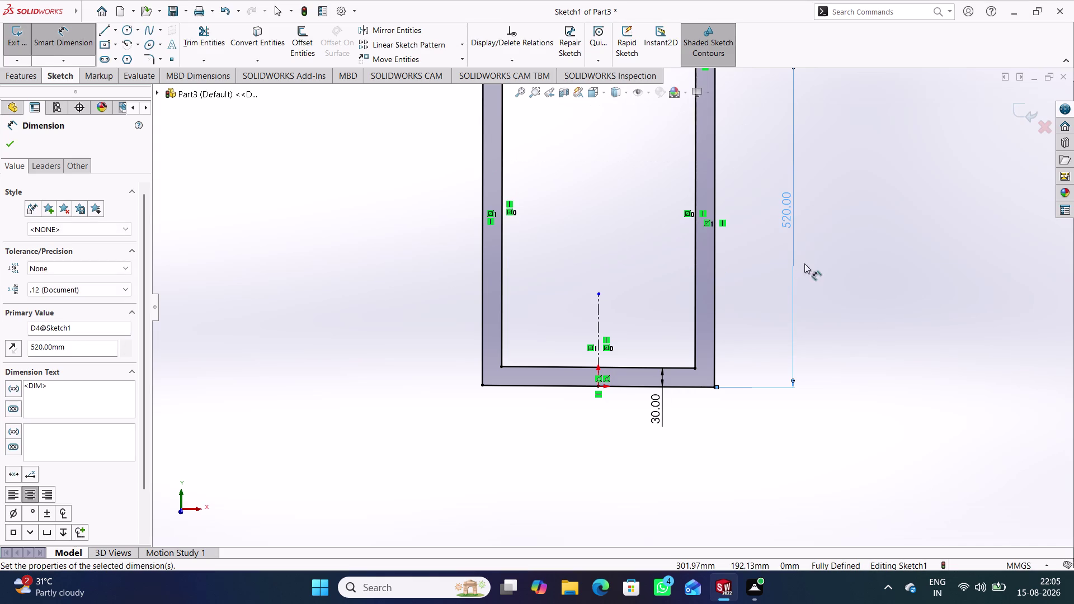
click(884, 258)
middle_click(884, 258)
scroll(up, 3)
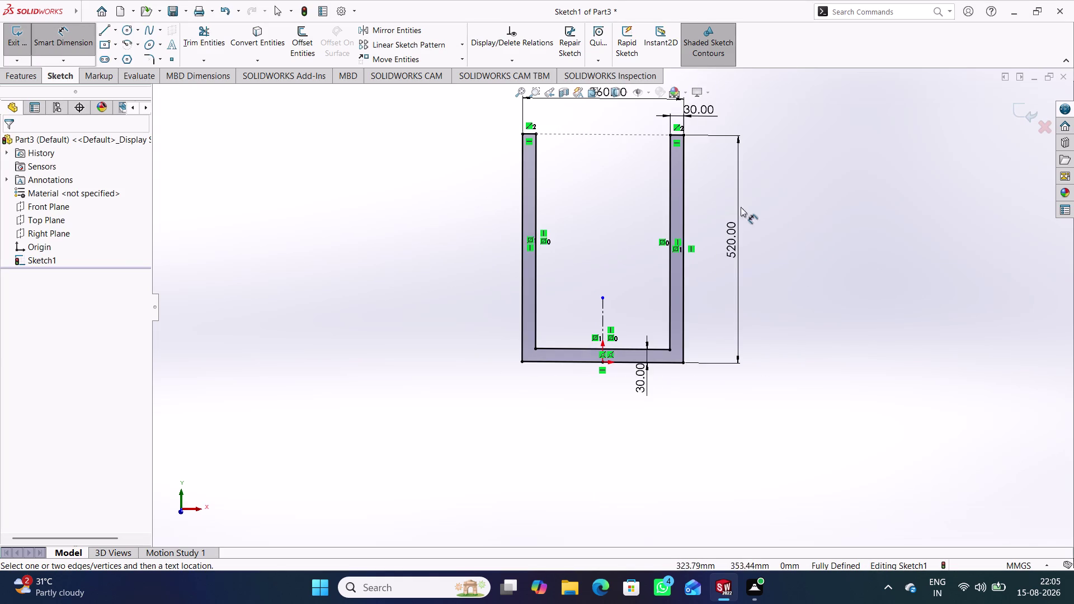
scroll(up, 3)
scroll(down, 3)
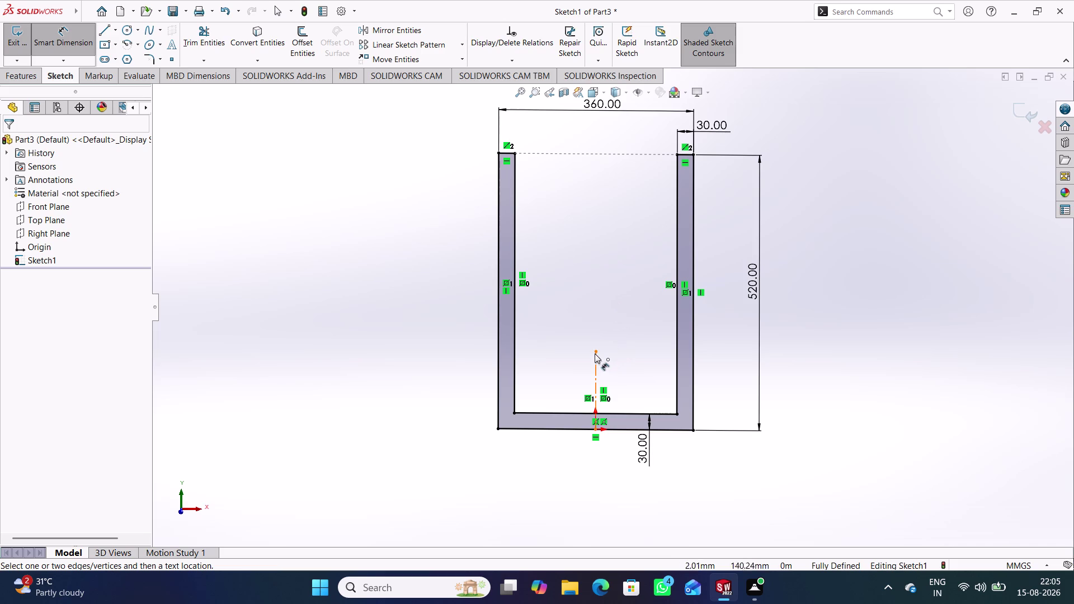
Stretch the vertical centerline's top end up toward the arm tops.
drag(595, 353, 588, 179)
right_drag(635, 321, 617, 237)
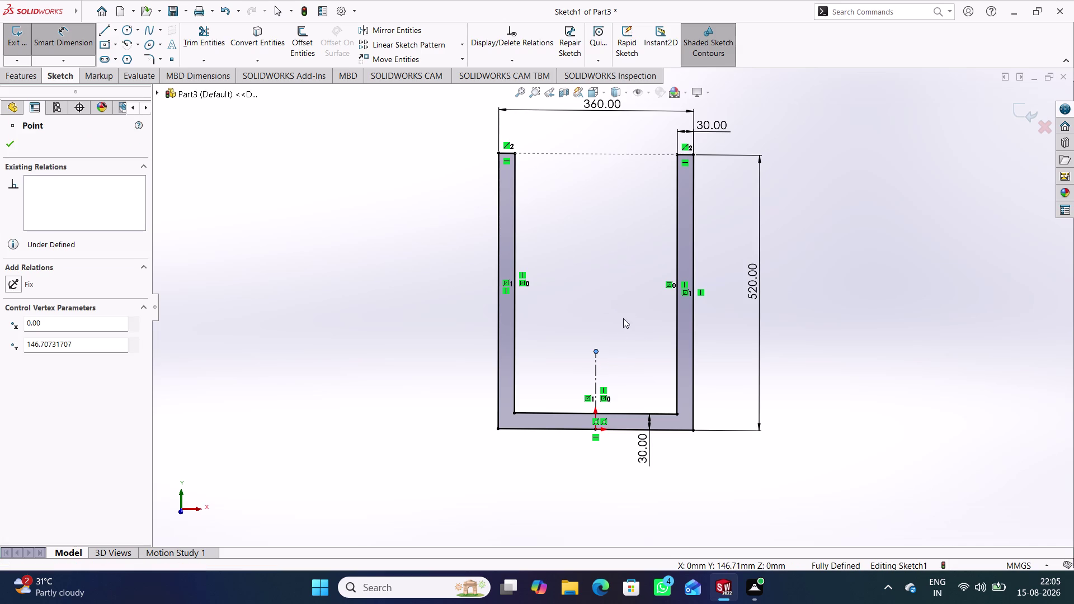
click(603, 346)
drag(596, 354, 584, 170)
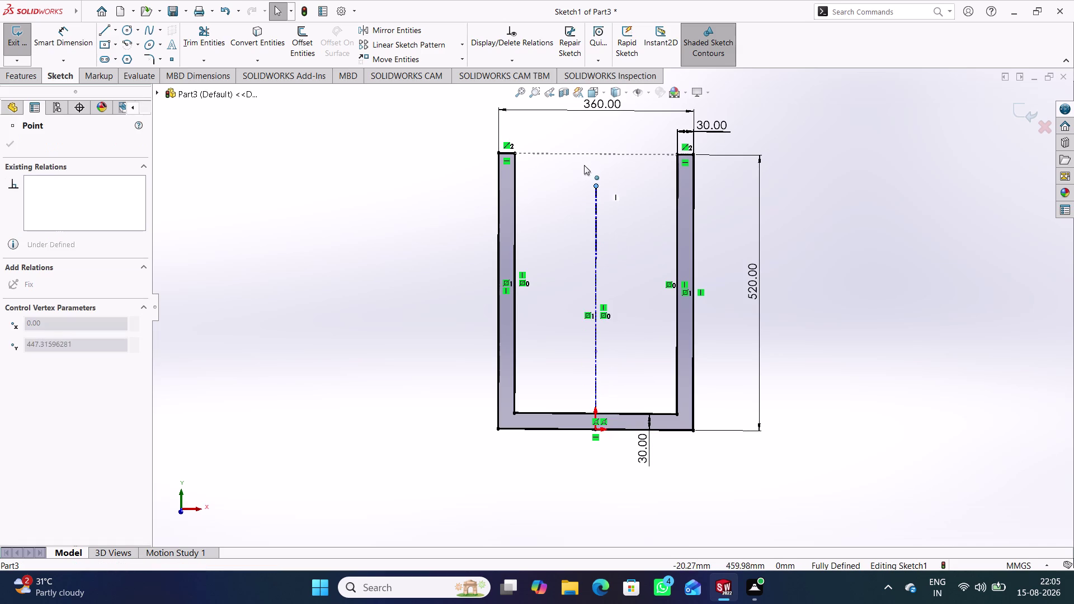
drag(584, 170, 587, 167)
click(594, 170)
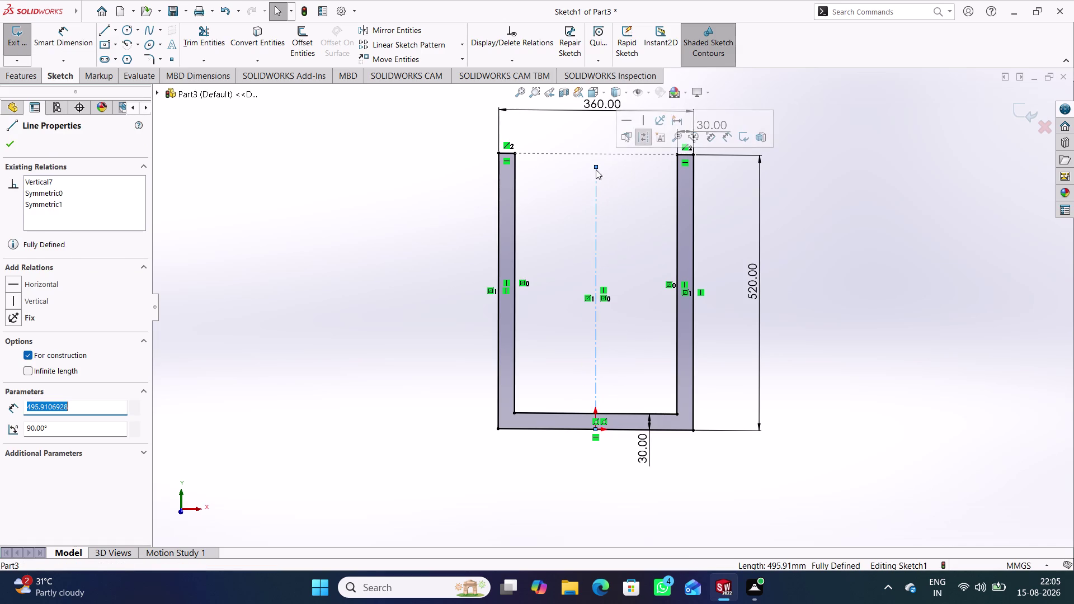
Snap the centerline's top end onto the arm-top line and exit Sketch1.
click(627, 182)
click(597, 169)
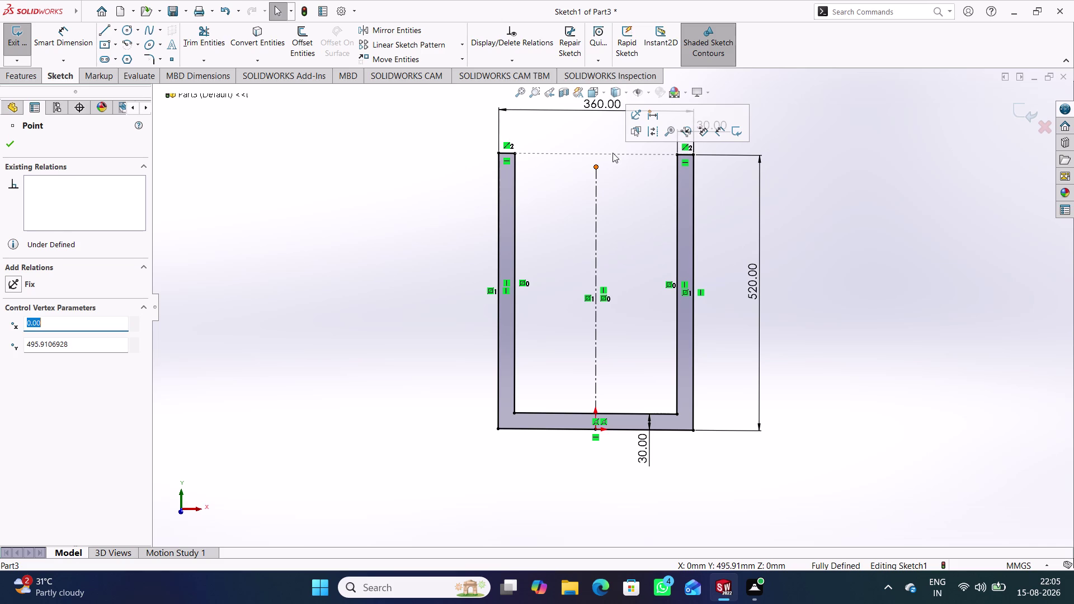
click(601, 152)
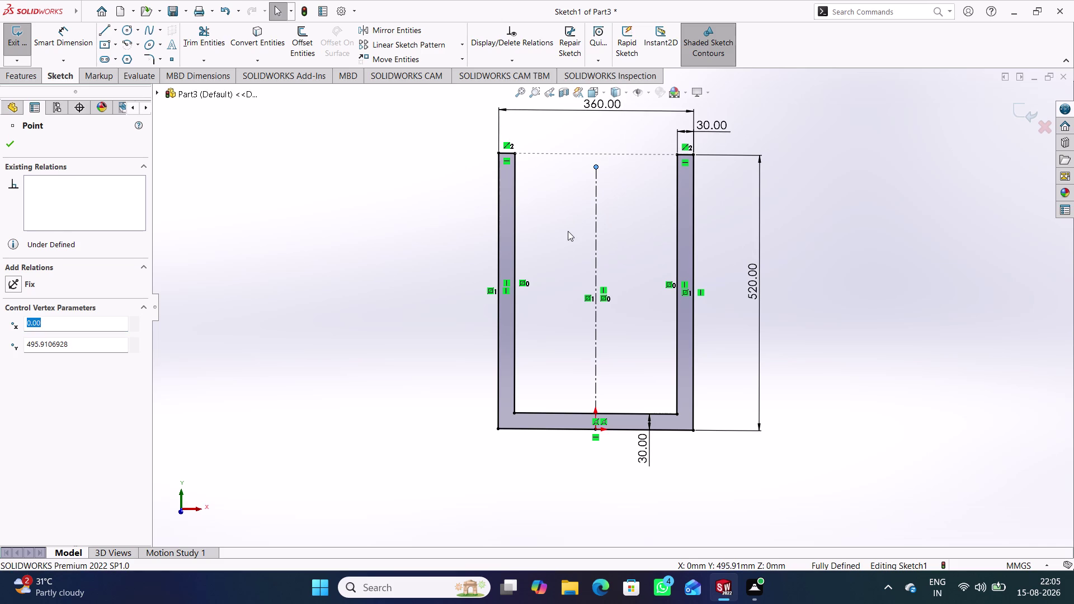
click(625, 204)
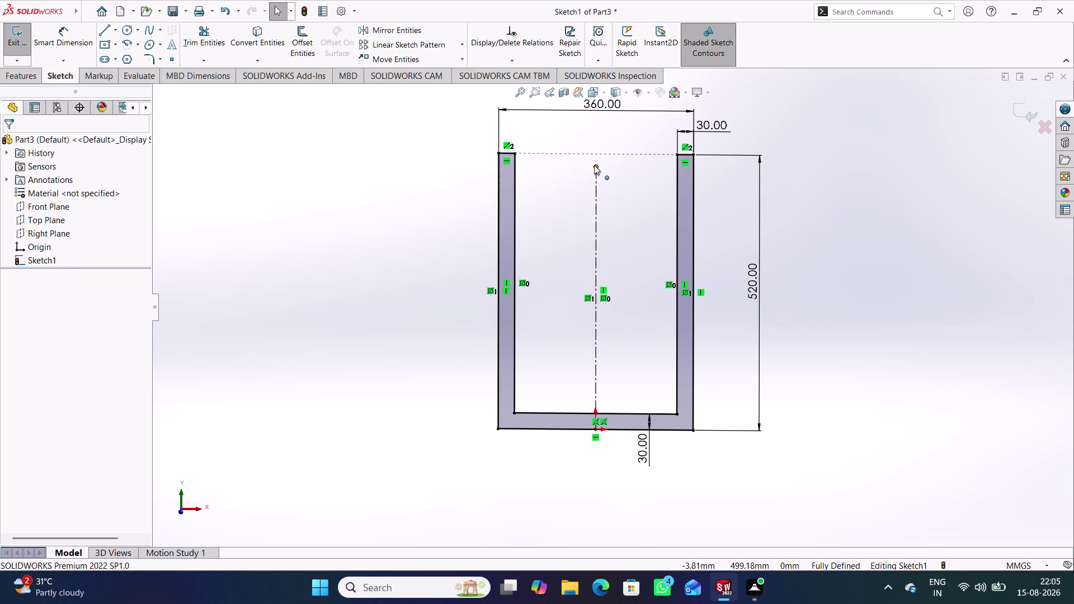
drag(595, 165, 607, 155)
click(628, 180)
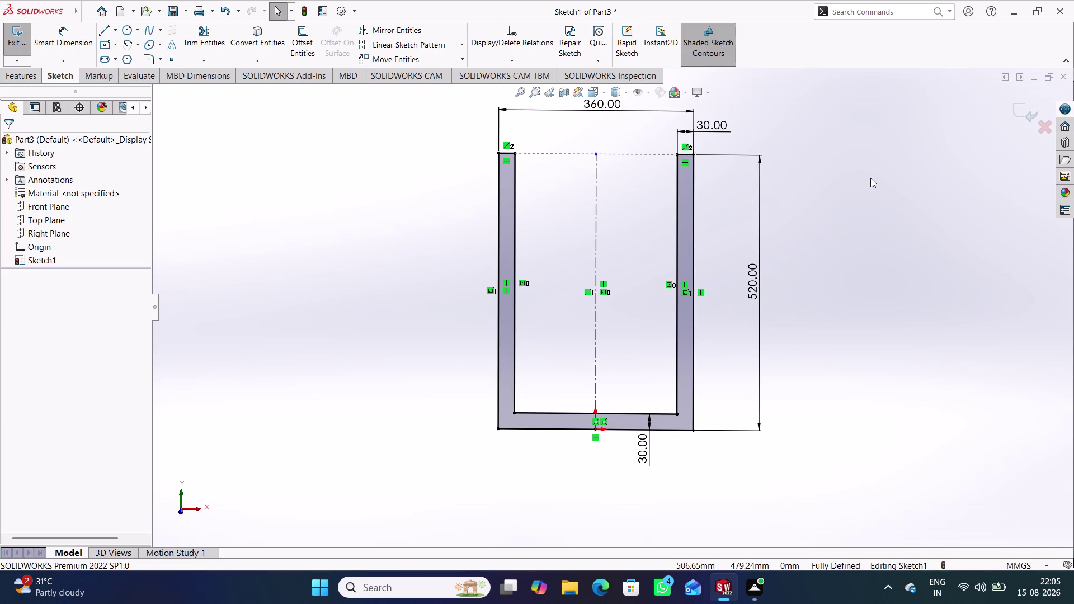
click(1027, 110)
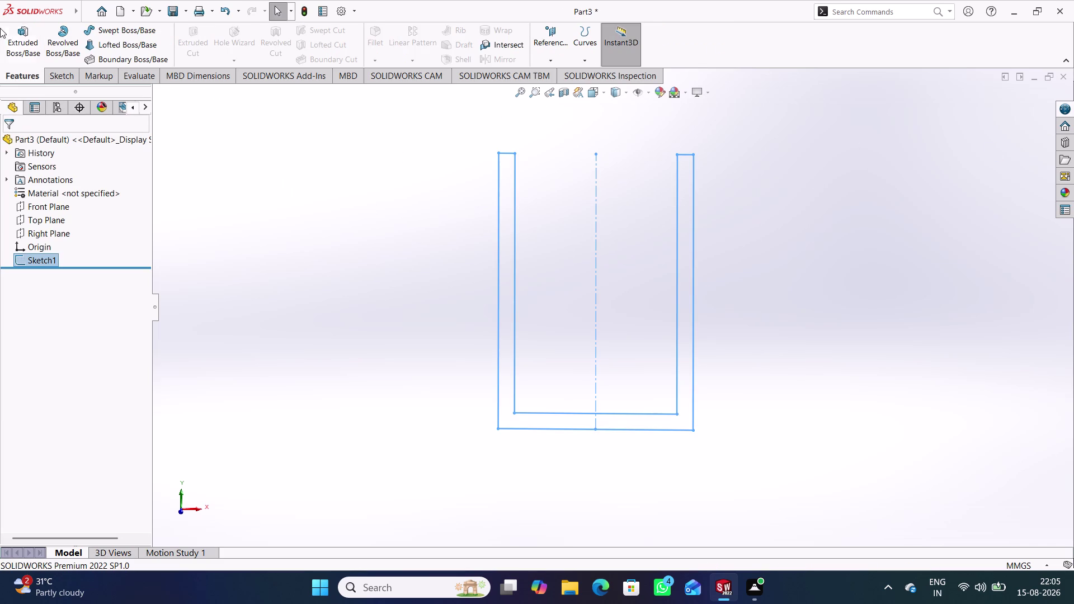
Start a boss-extrude of the U profile with the Mid Plane end condition.
click(23, 37)
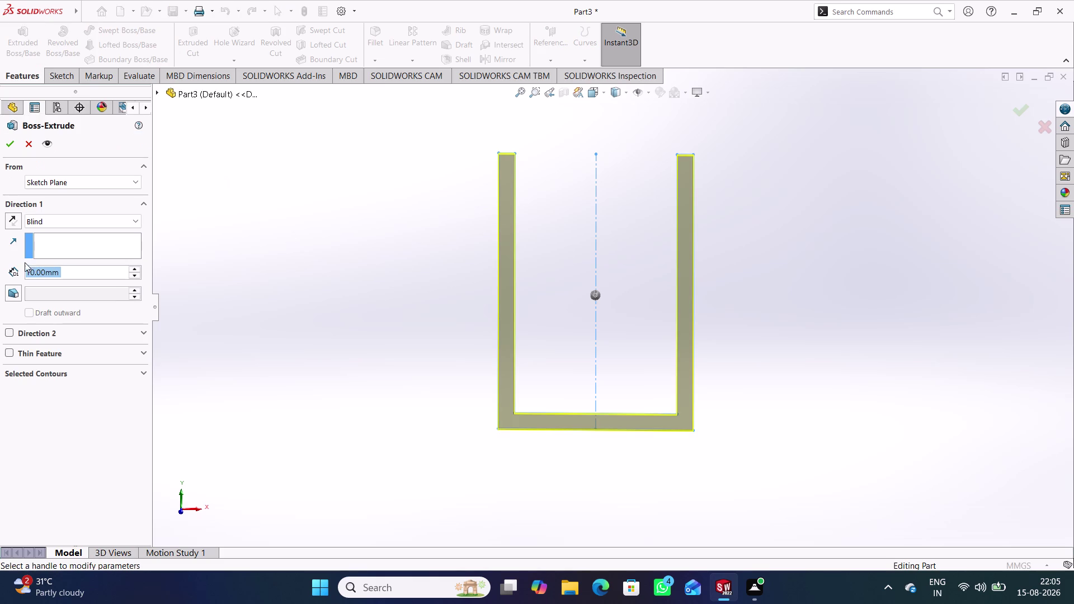
click(94, 223)
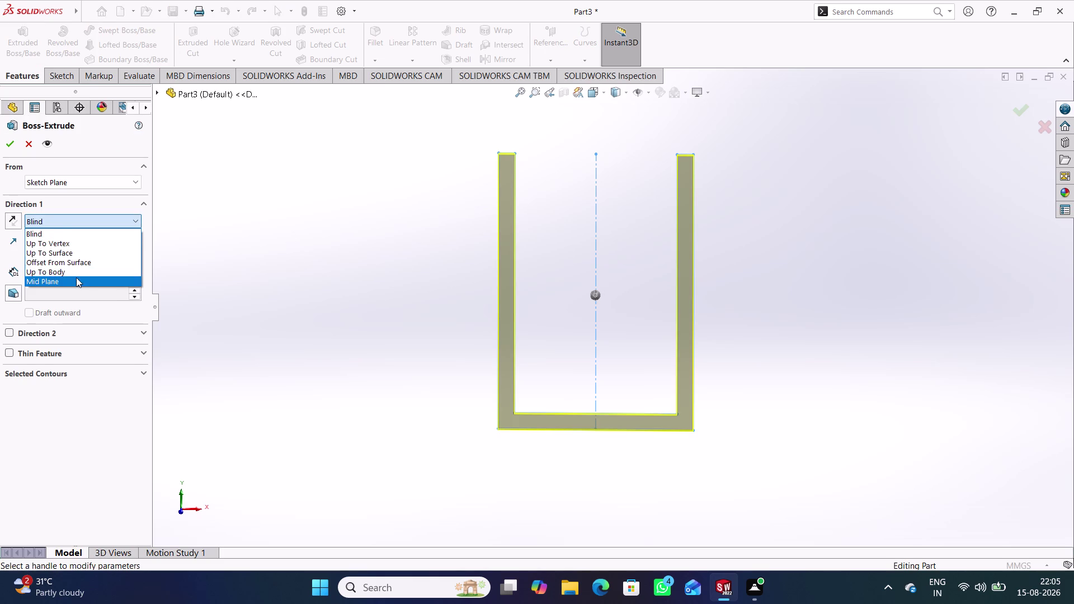
click(77, 279)
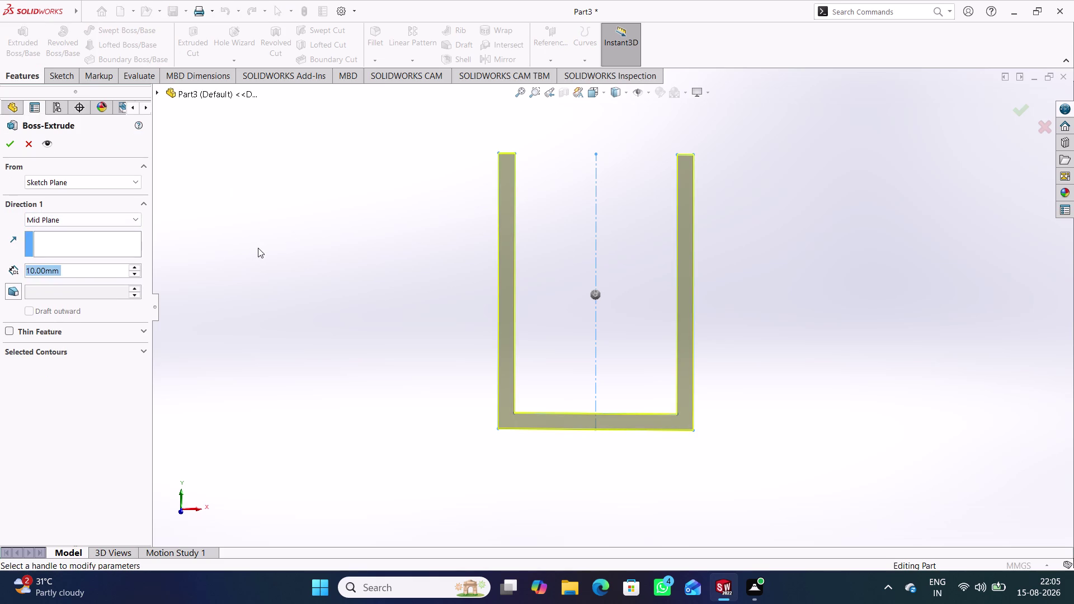
key(ctrl+7)
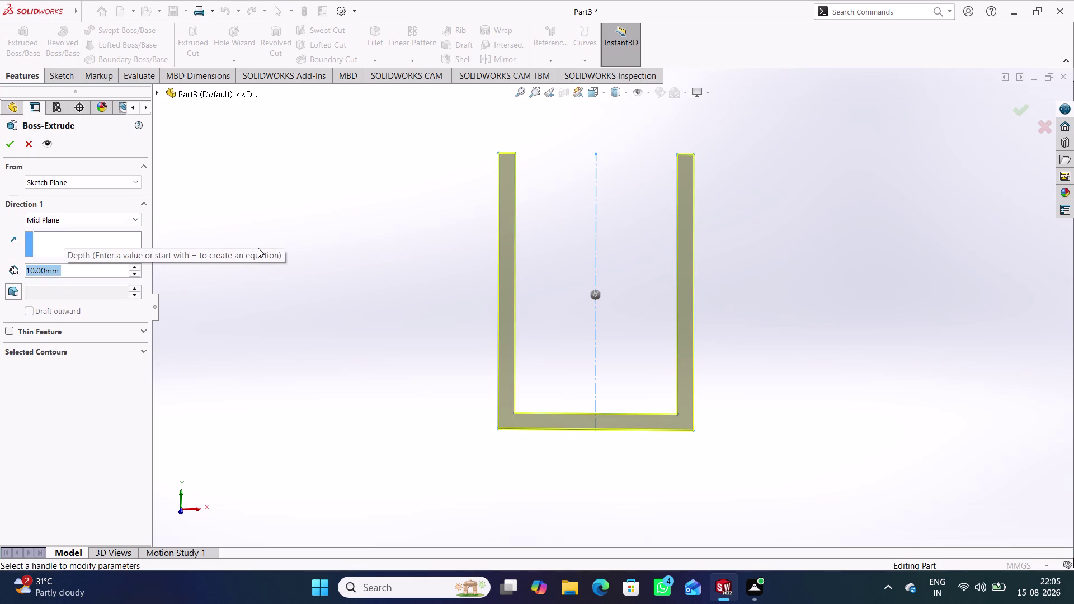
middle_drag(464, 356, 384, 365)
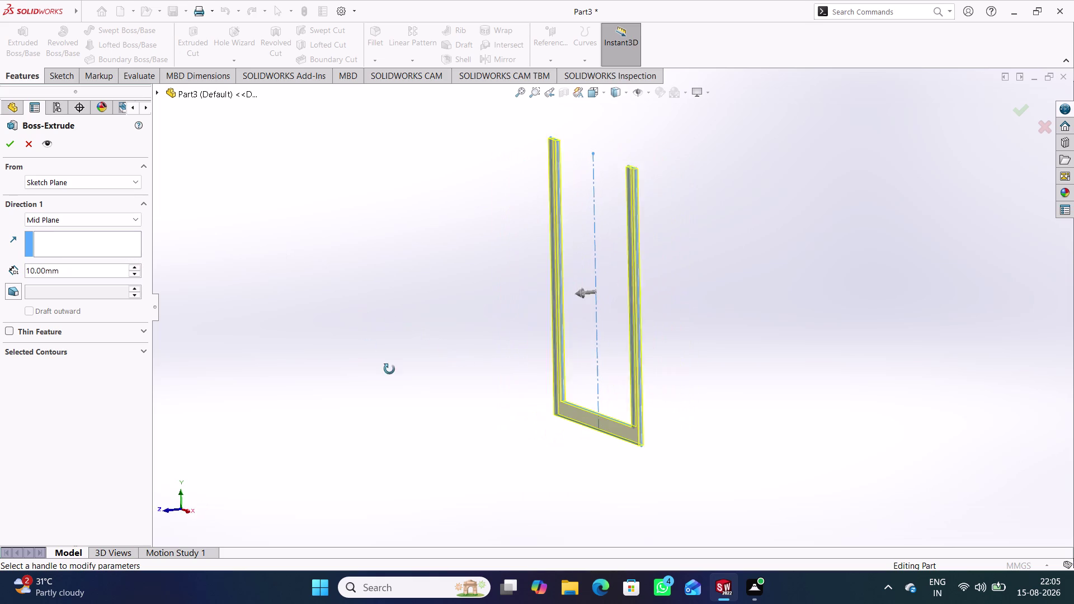
middle_drag(384, 365, 396, 374)
drag(103, 273, 89, 271)
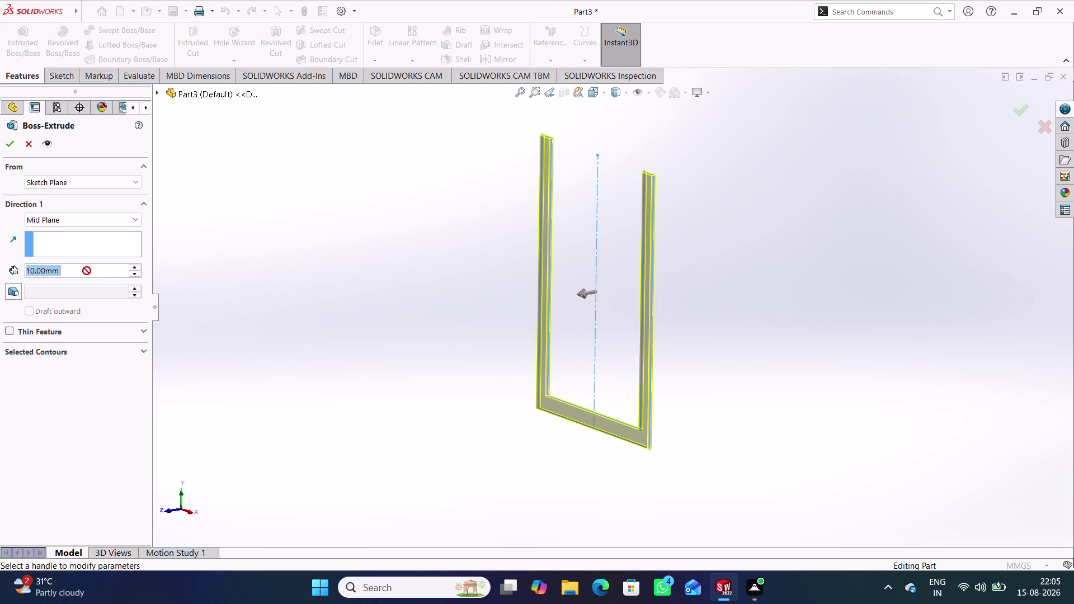
drag(89, 271, 37, 270)
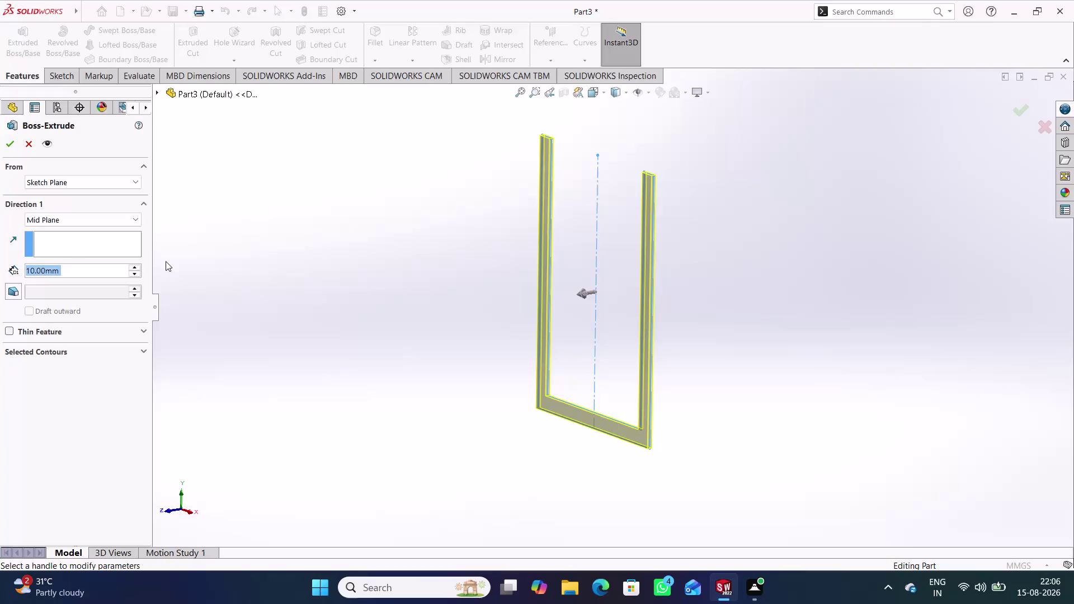
Set the extrusion depth to 280 mm and accept Boss-Extrude1.
text(280)
key(Return)
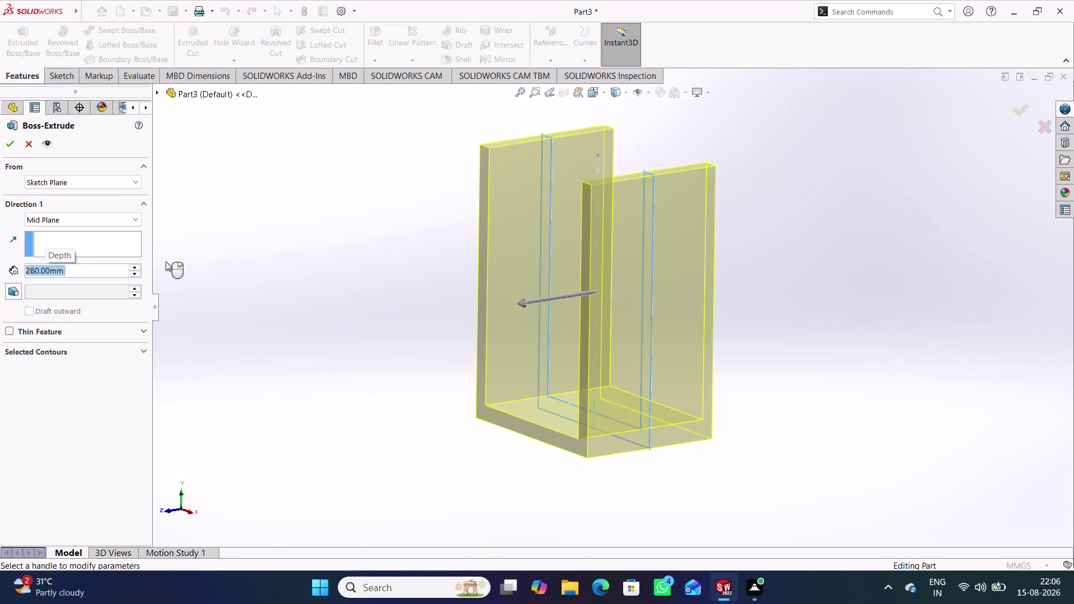
click(407, 300)
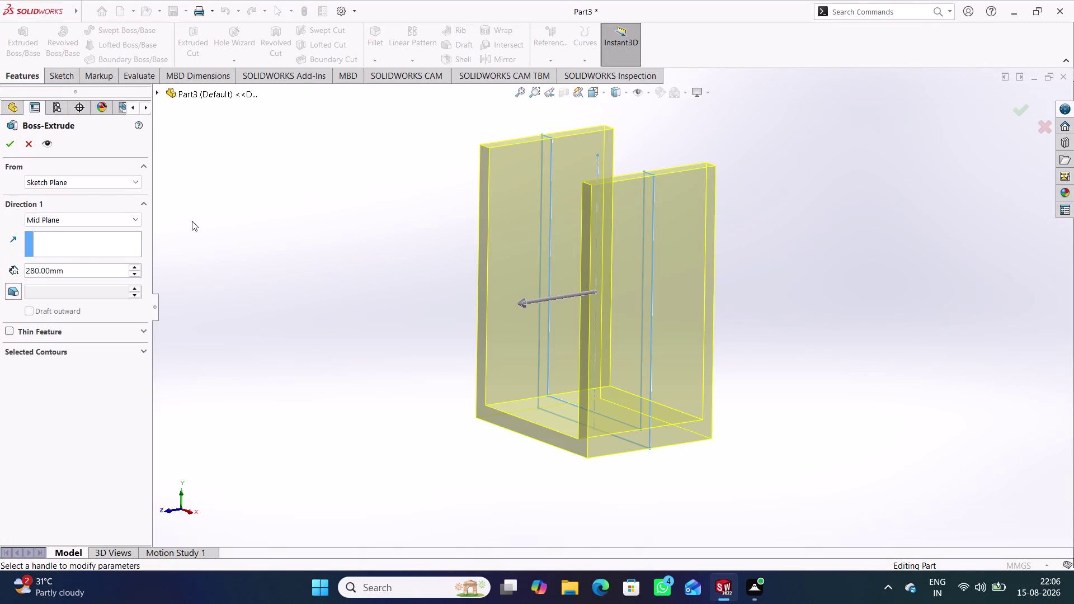
click(10, 142)
Open the part's material library from the Material item.
click(345, 296)
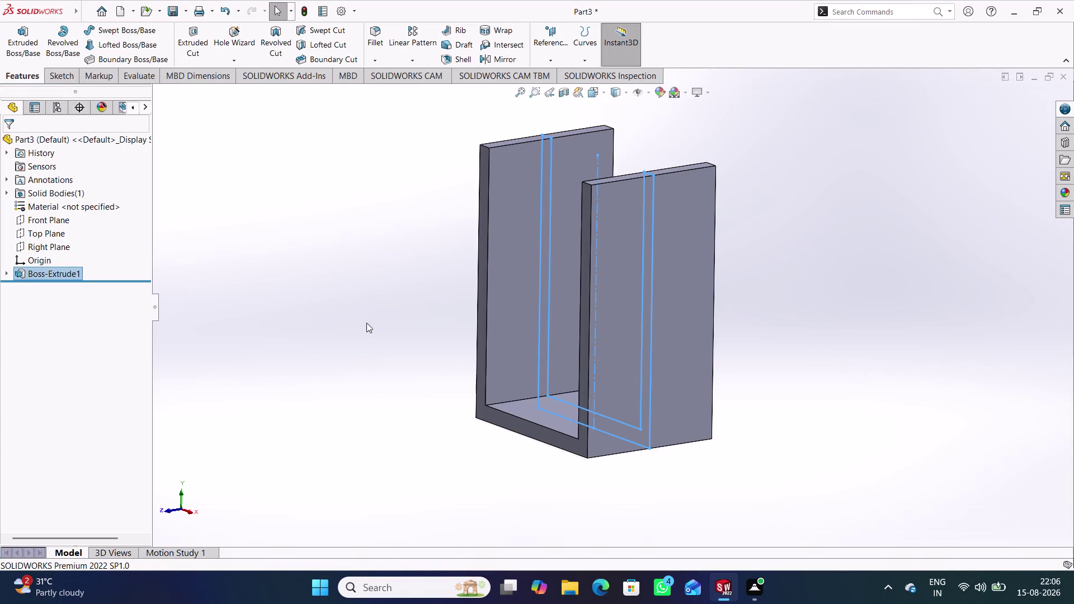
right_click(67, 207)
click(119, 215)
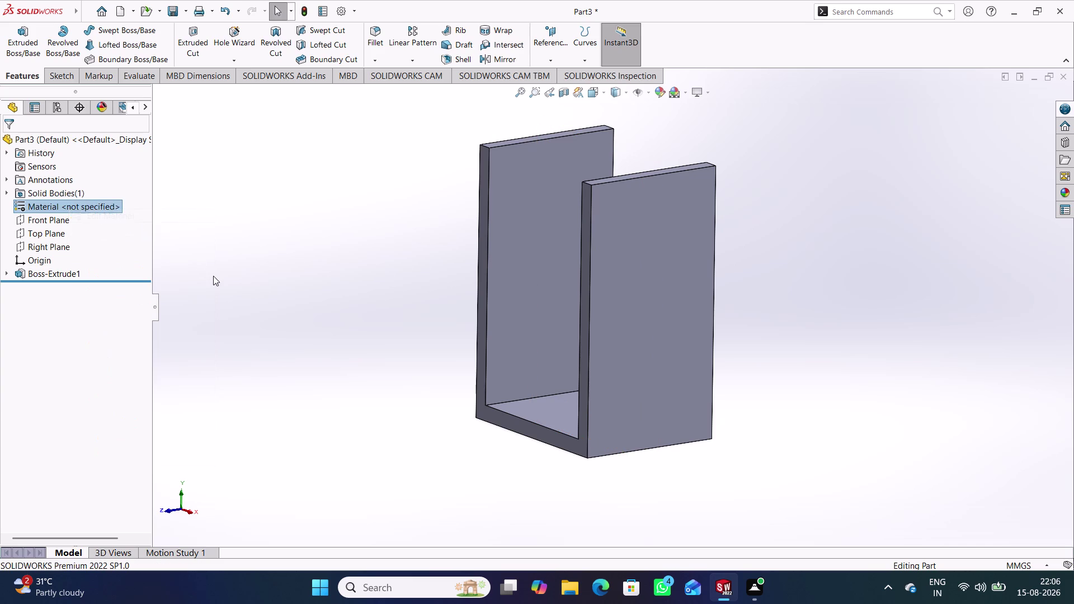
Apply Stainless Steel (ferritic) to the U-channel and close the material library.
scroll(down, 3)
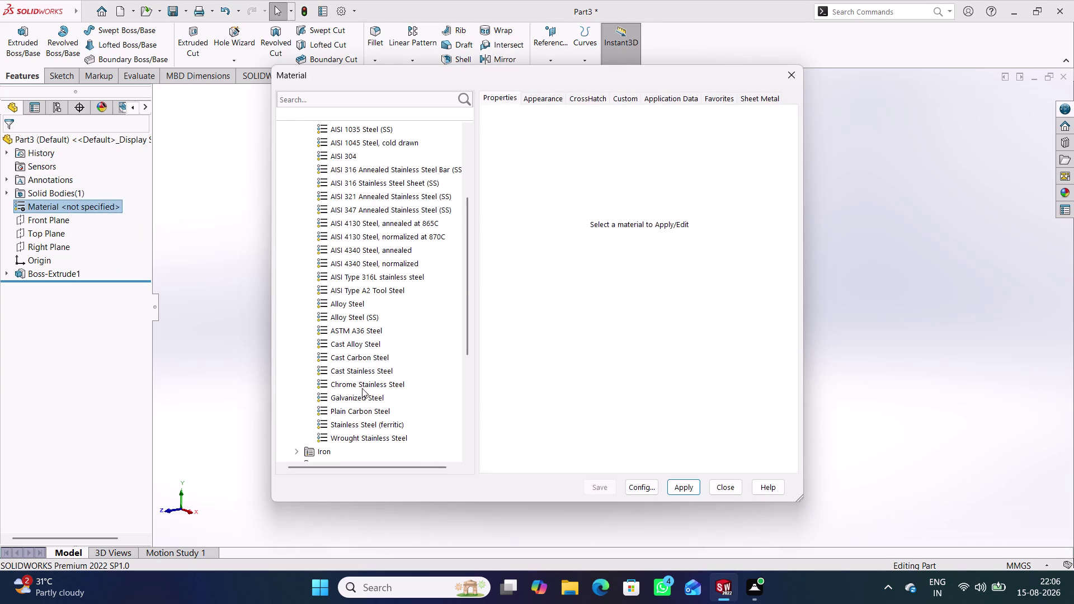
click(361, 386)
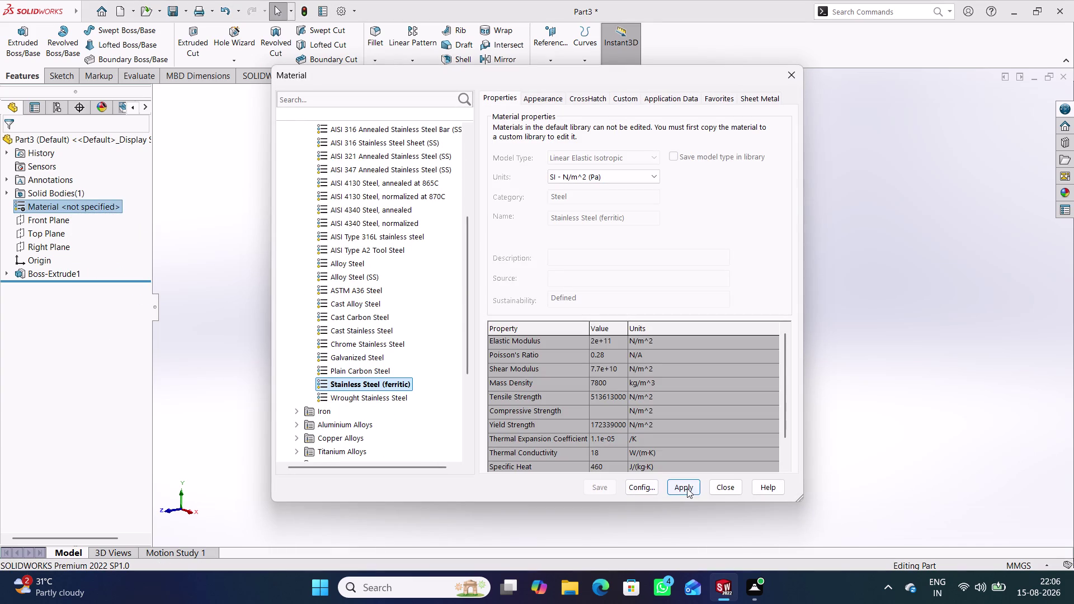
click(686, 489)
click(724, 494)
middle_drag(552, 472, 617, 471)
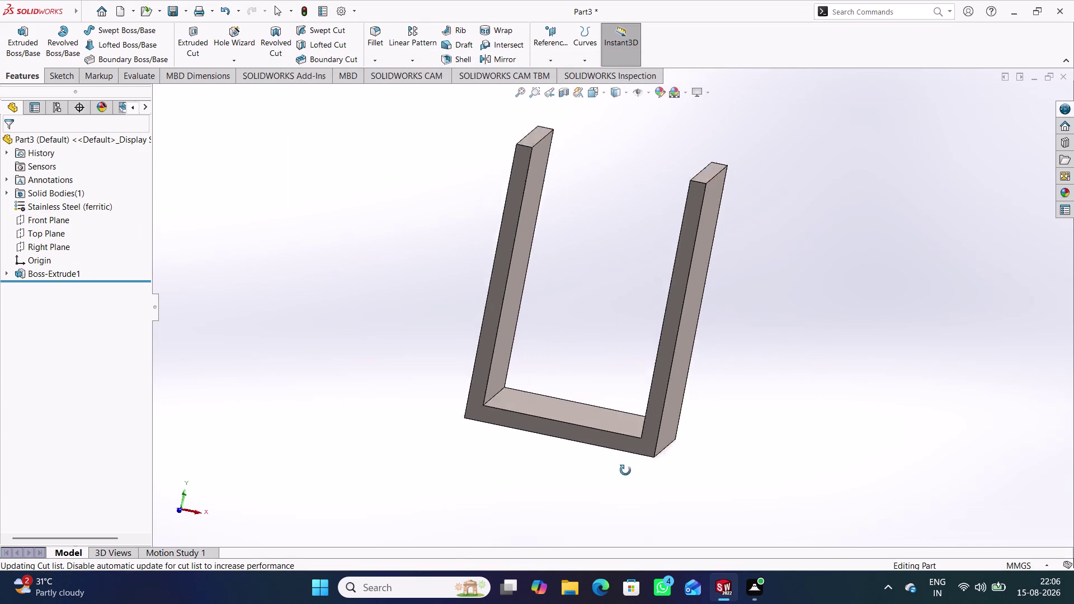
middle_drag(616, 471, 552, 457)
scroll(up, 3)
scroll(down, 3)
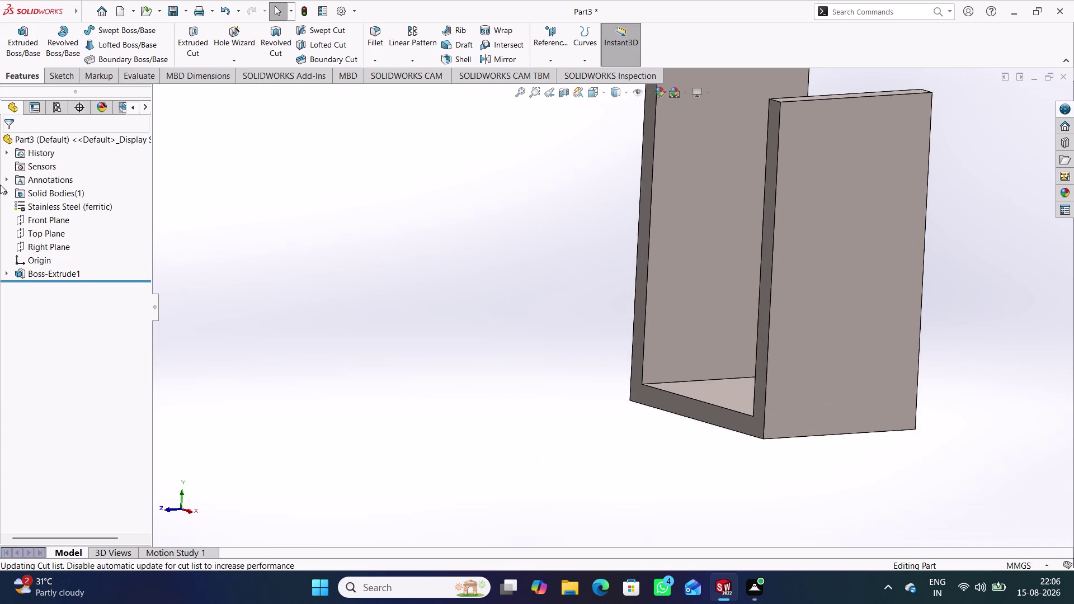
right_click(66, 206)
Try Wrought Stainless Steel, then browse the Aluminium Alloys category.
click(115, 214)
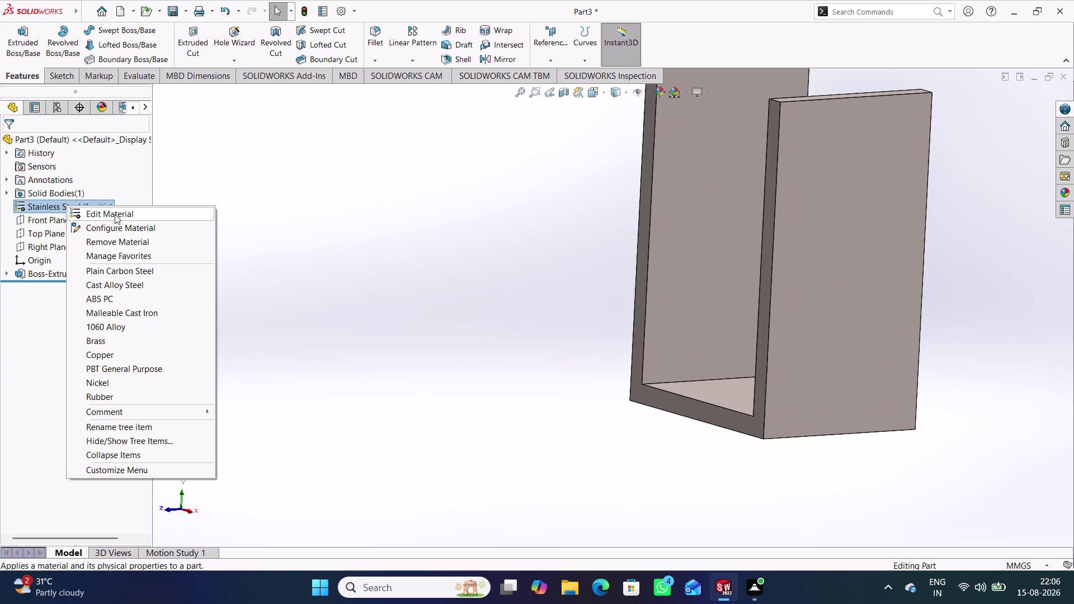
scroll(down, 3)
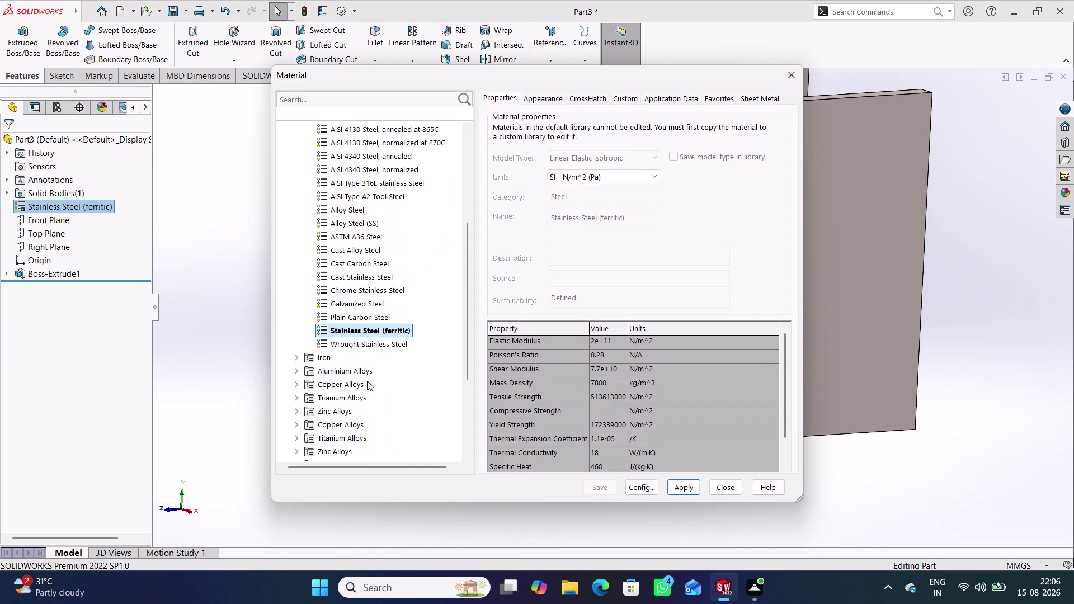
click(363, 344)
click(688, 483)
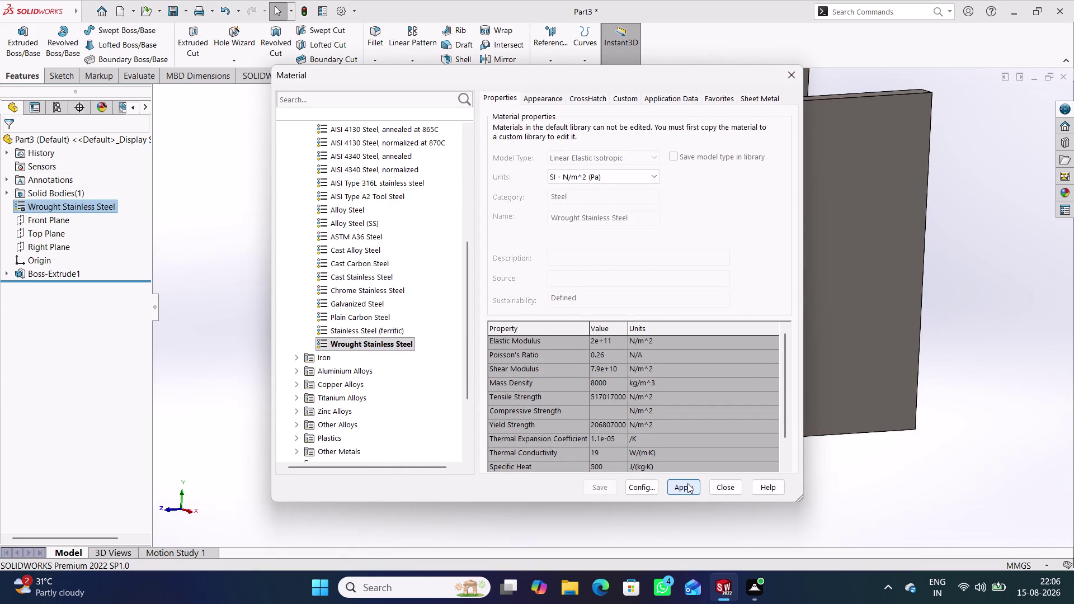
click(332, 373)
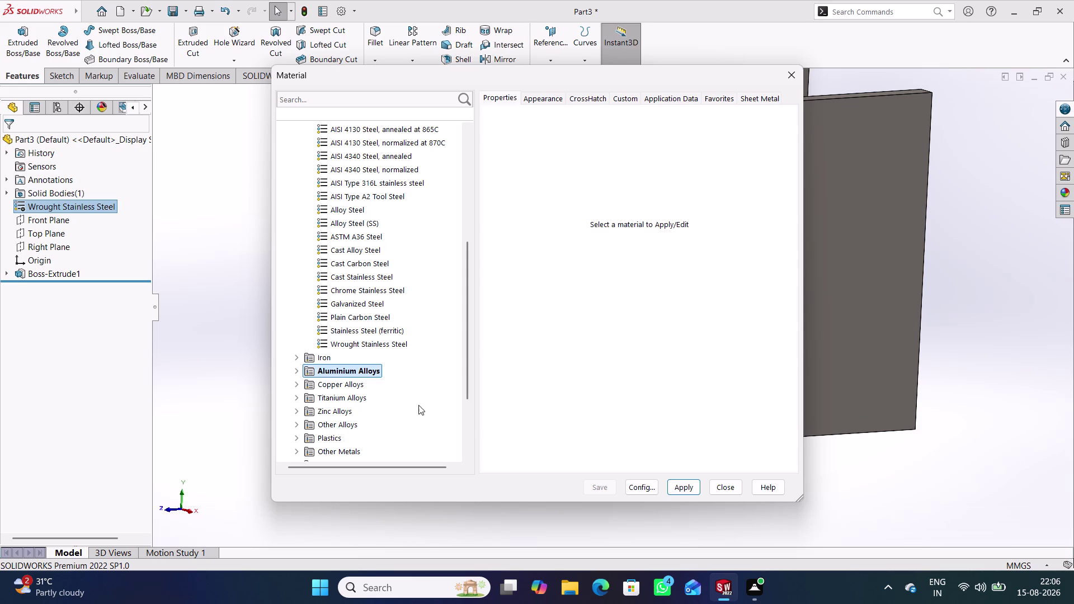
double_click(344, 367)
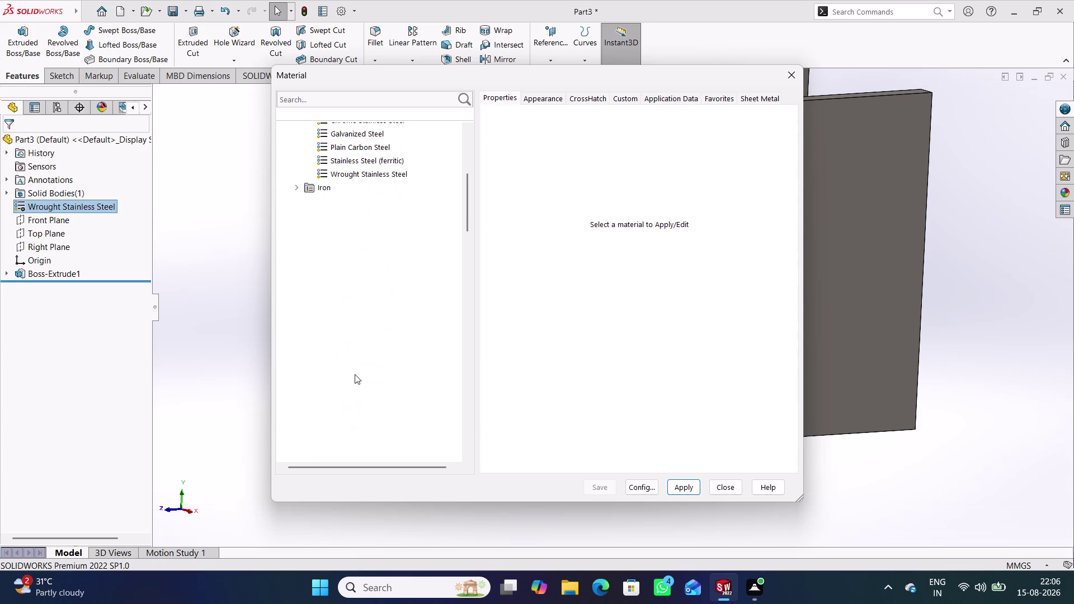
click(355, 372)
click(693, 490)
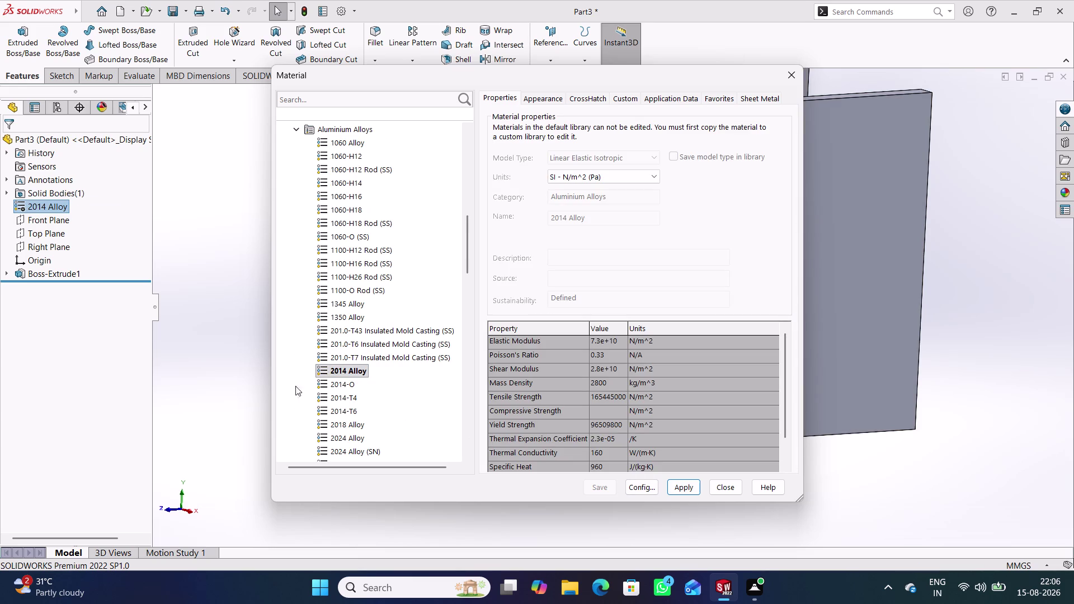
Try applying Alumina, C355.0-T61 and 7079 Alloy to the part.
scroll(down, 3)
scroll(down, 3)
scroll(down, 3)
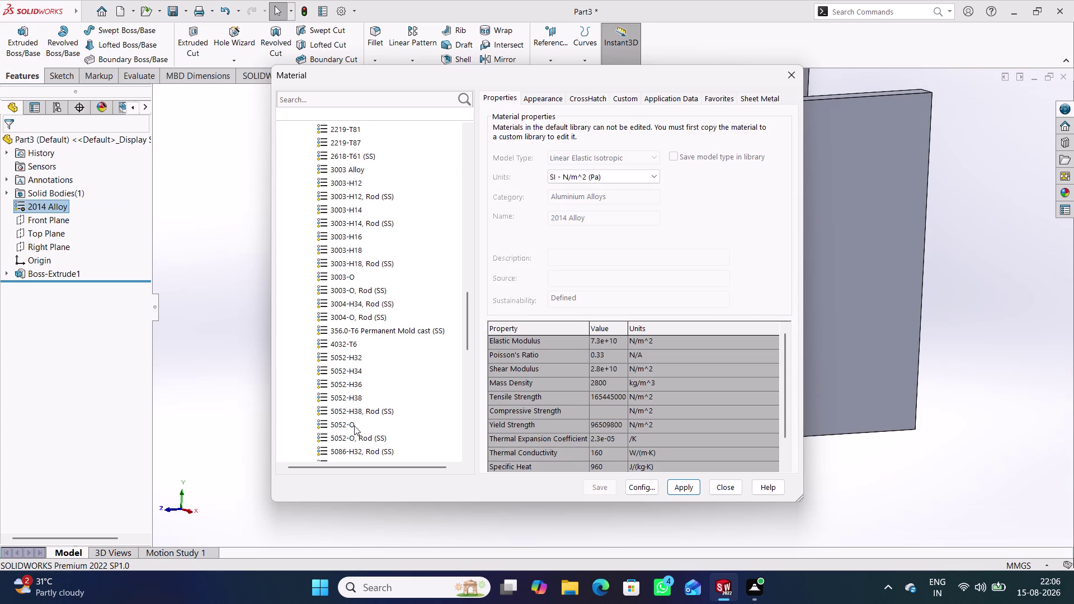
scroll(down, 3)
click(329, 409)
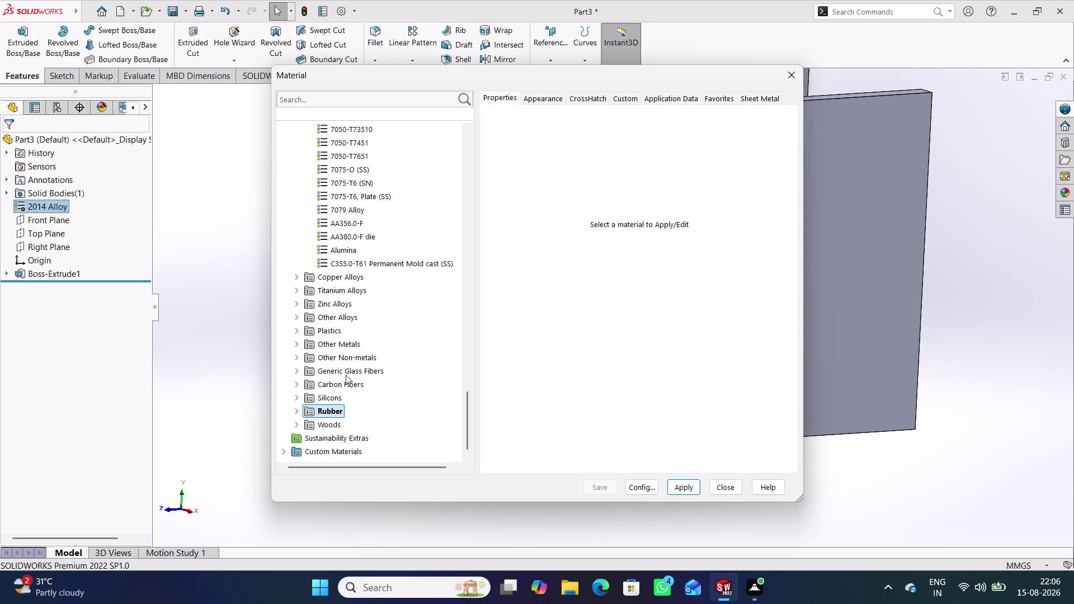
click(346, 262)
click(348, 252)
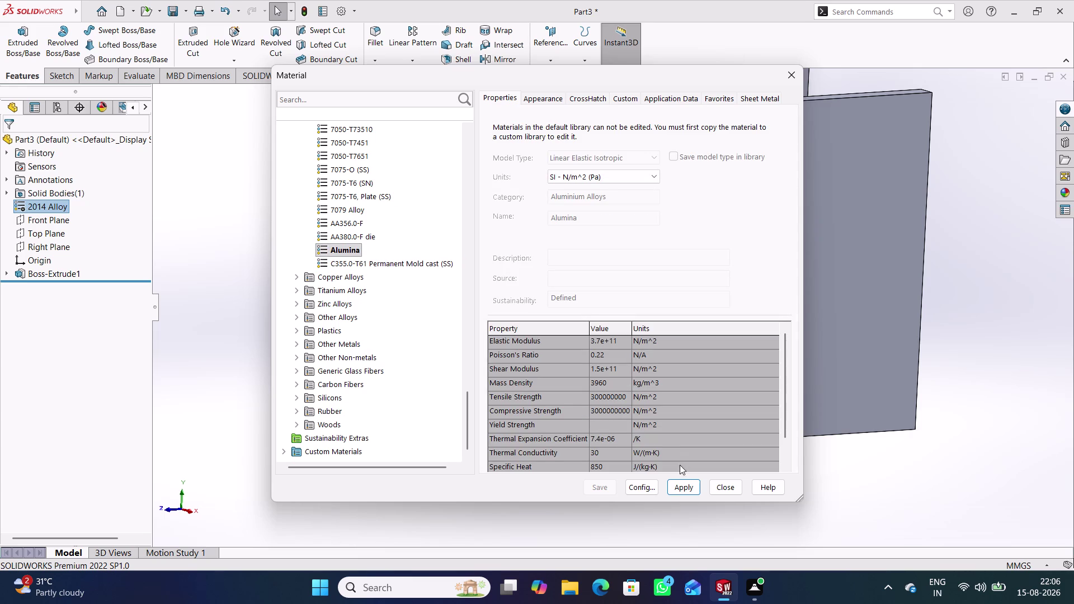
click(680, 483)
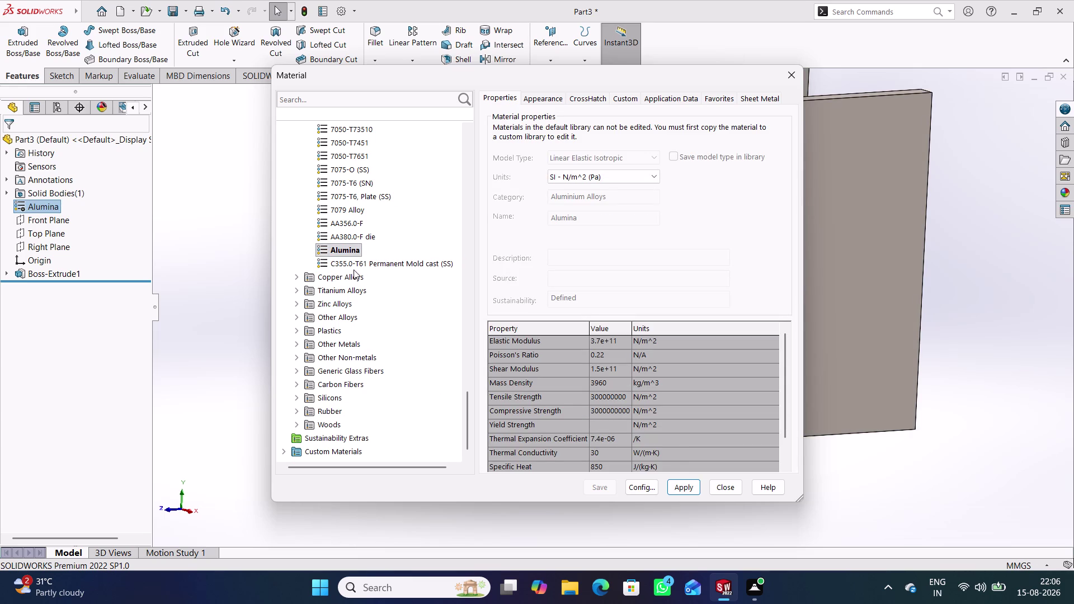
click(359, 263)
click(684, 489)
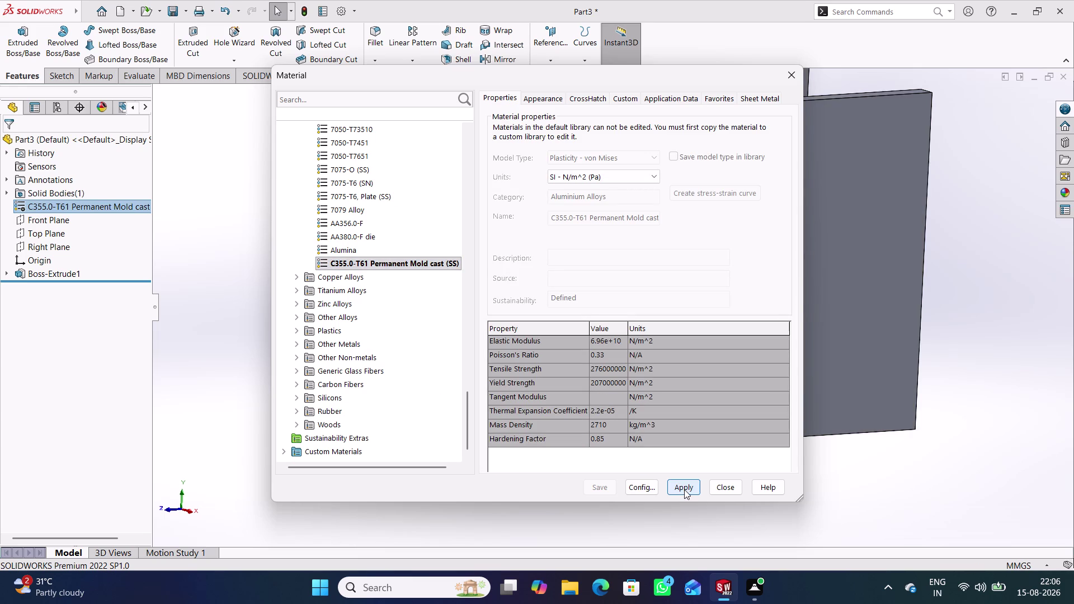
click(347, 212)
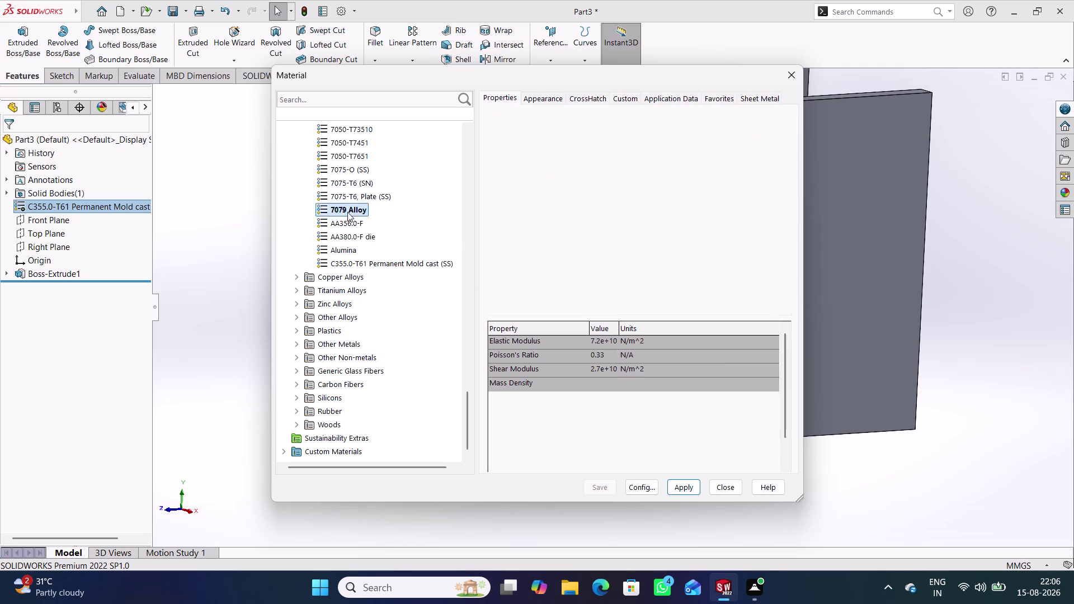
click(673, 491)
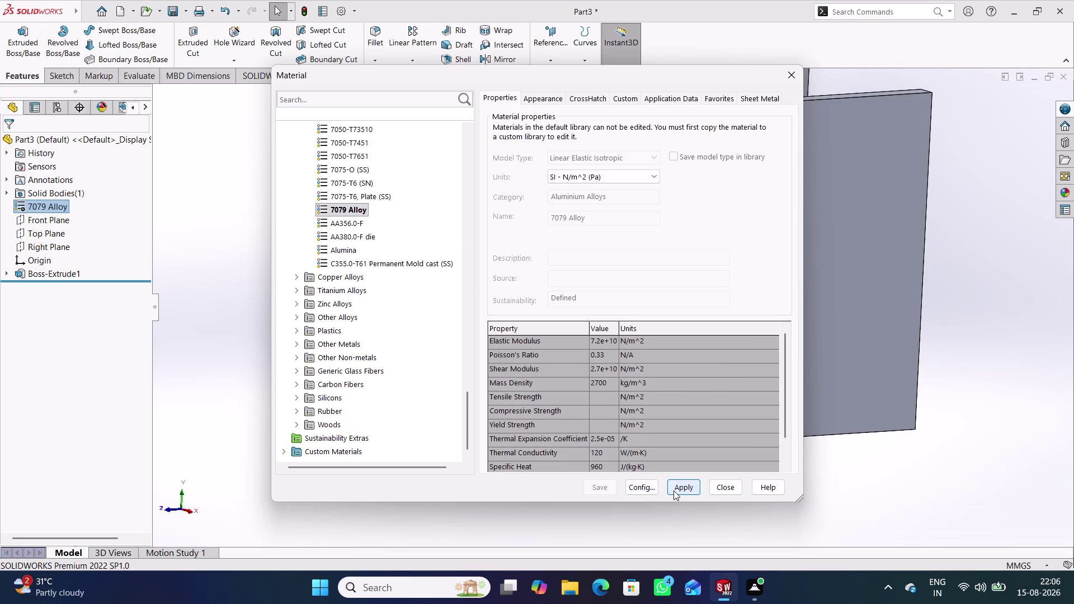
Expand Copper Alloys, apply Brass to the part, and close the library.
click(342, 273)
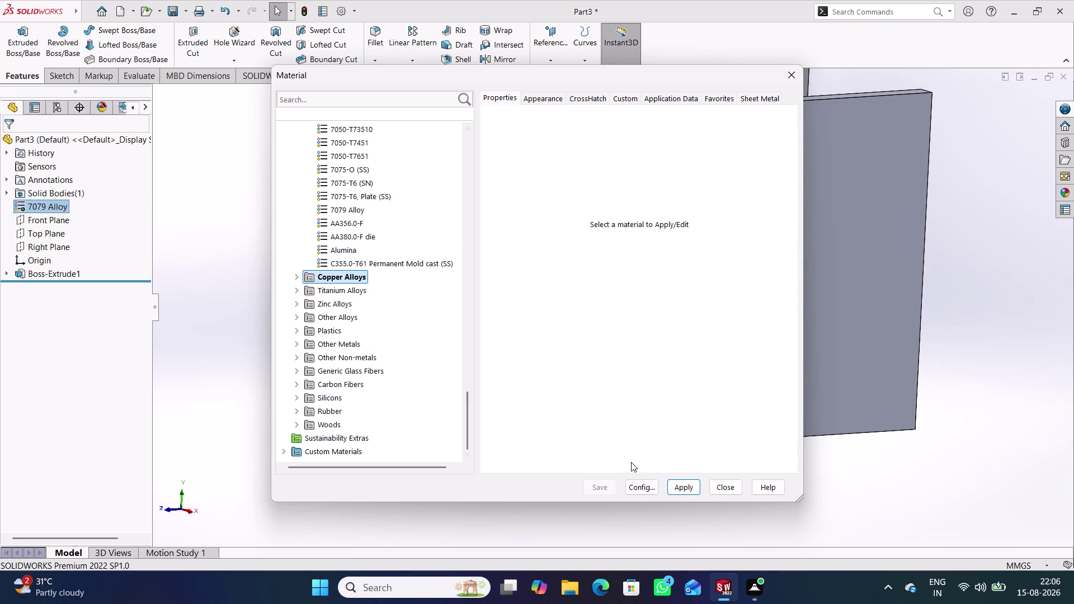
click(674, 488)
click(619, 285)
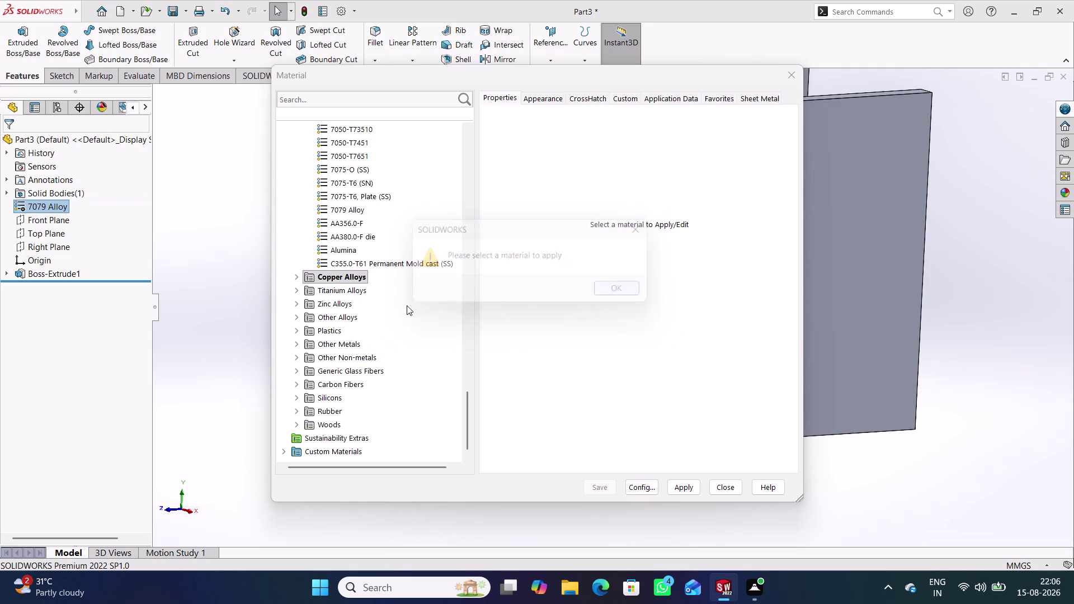
double_click(343, 276)
click(374, 279)
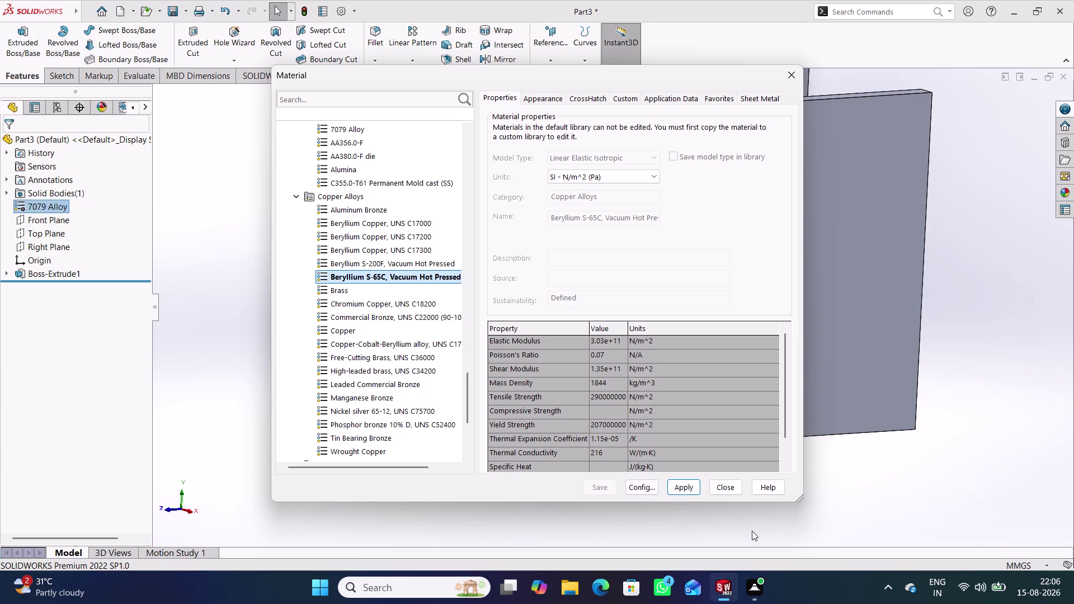
click(687, 489)
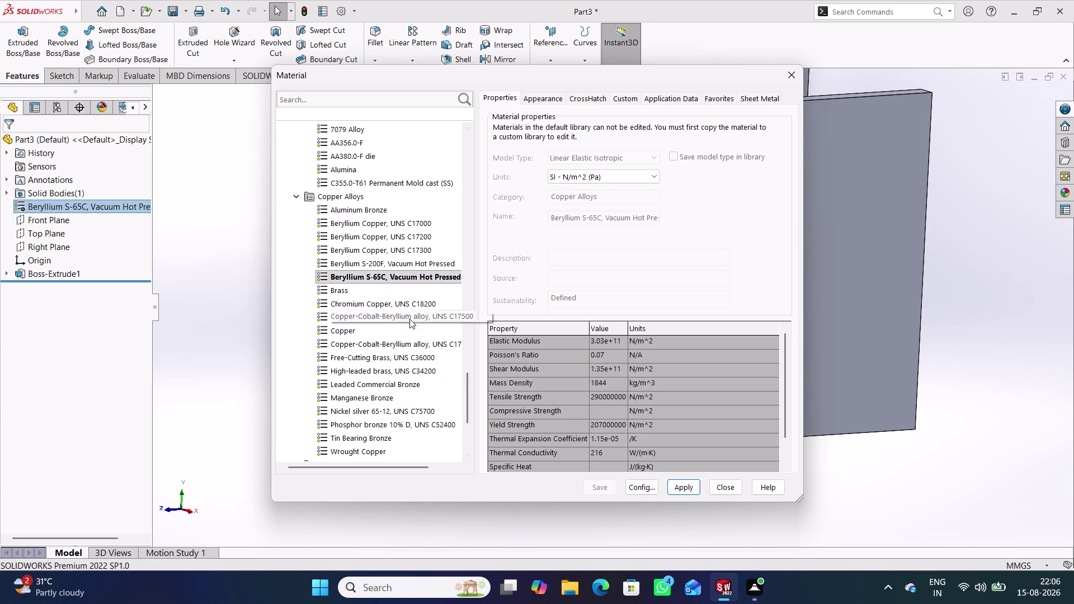
click(374, 294)
click(687, 490)
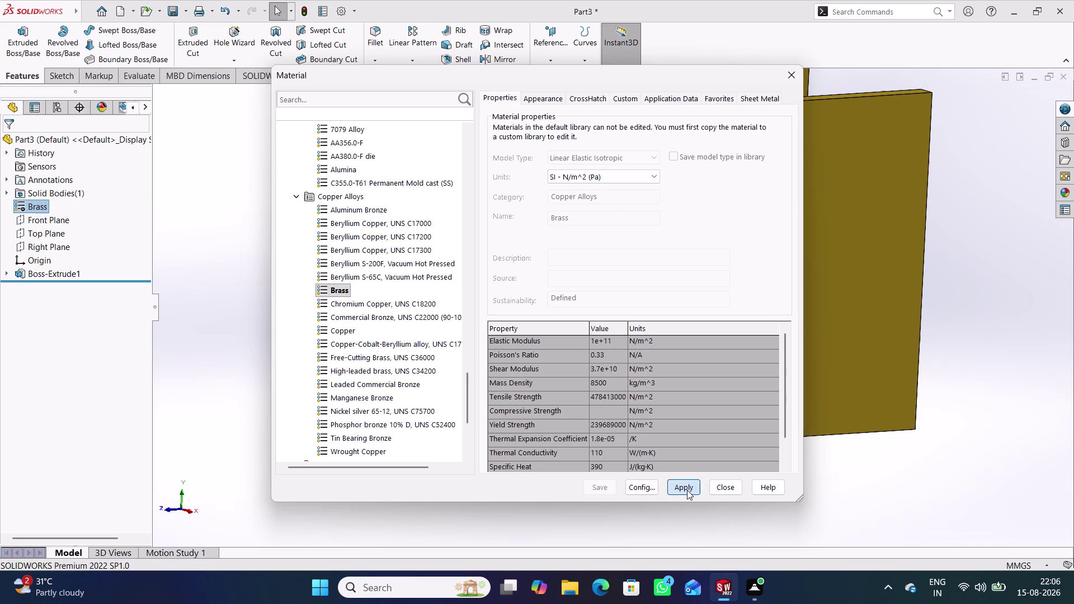
click(728, 492)
middle_drag(619, 401, 622, 414)
scroll(up, 3)
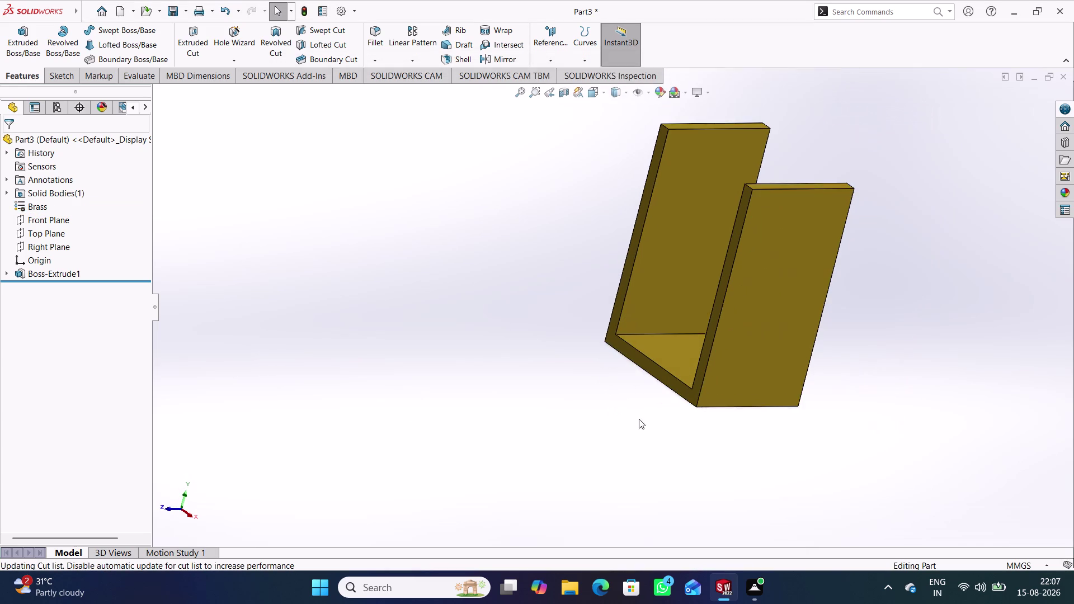
scroll(up, 3)
scroll(down, 3)
middle_drag(612, 390, 614, 382)
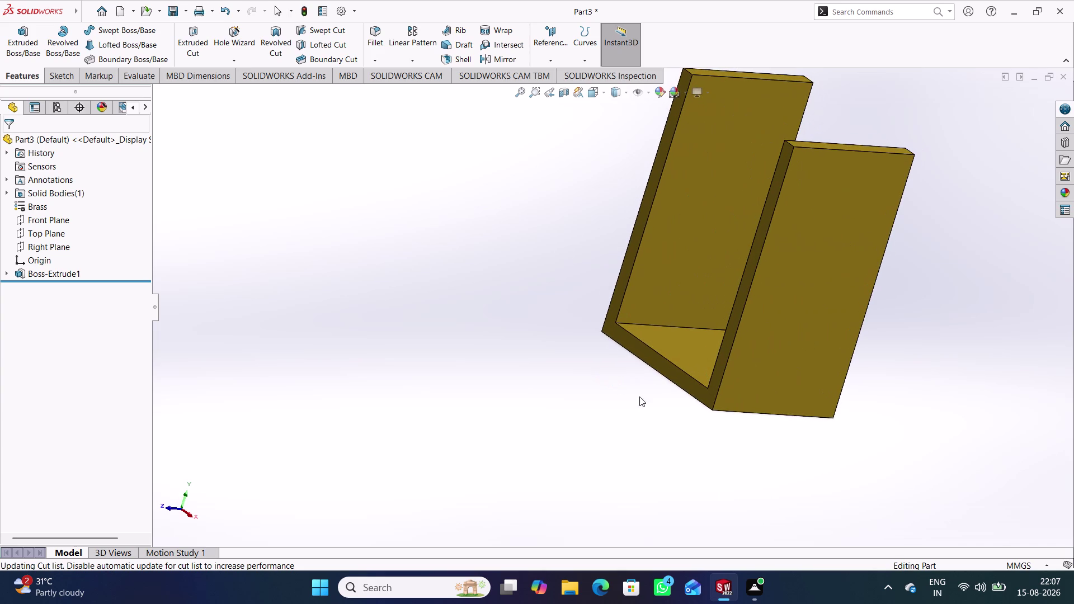
click(793, 427)
click(616, 426)
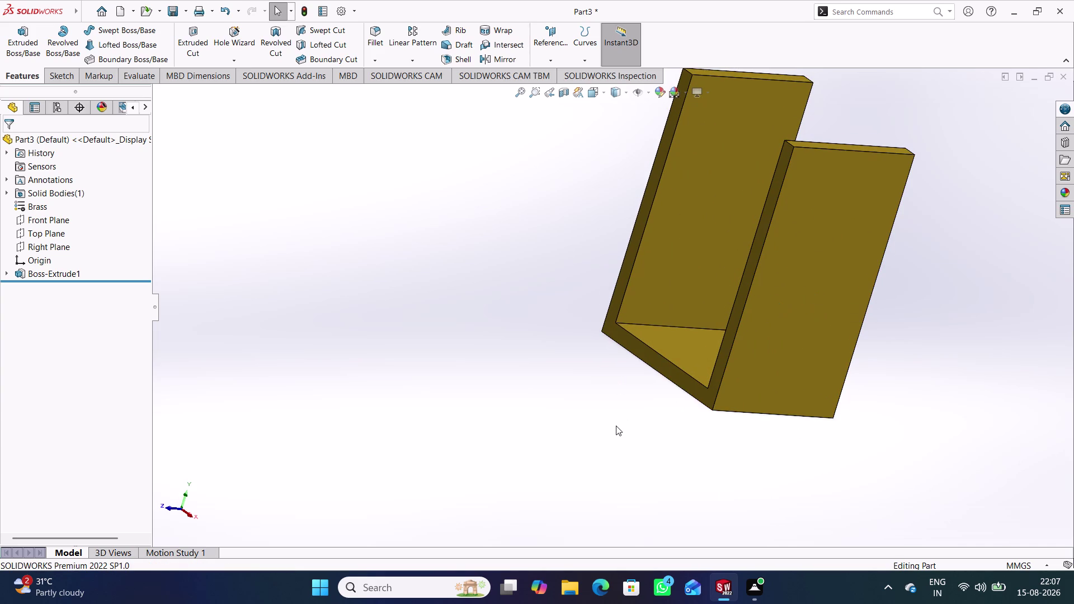
click(55, 243)
click(64, 233)
scroll(up, 3)
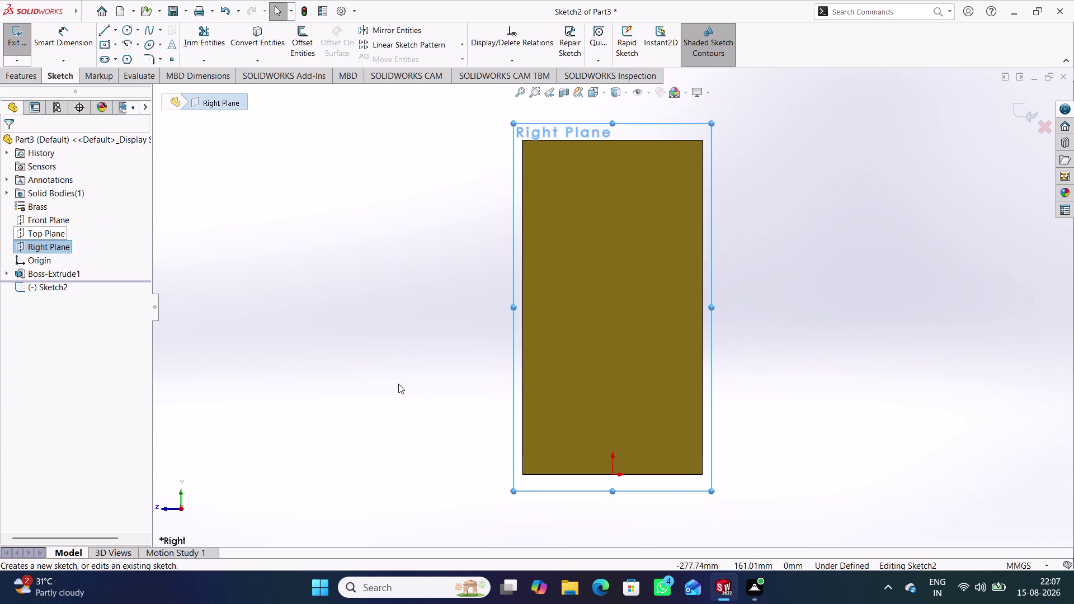
Draw one circle centred above the origin, cancelling the accidental extra circle.
click(800, 292)
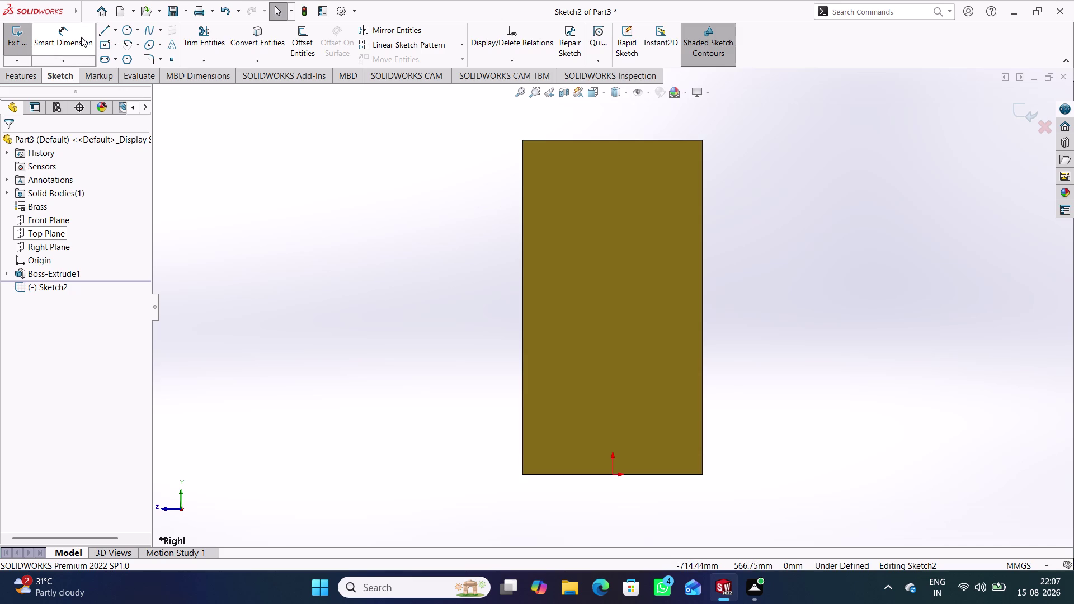
click(126, 27)
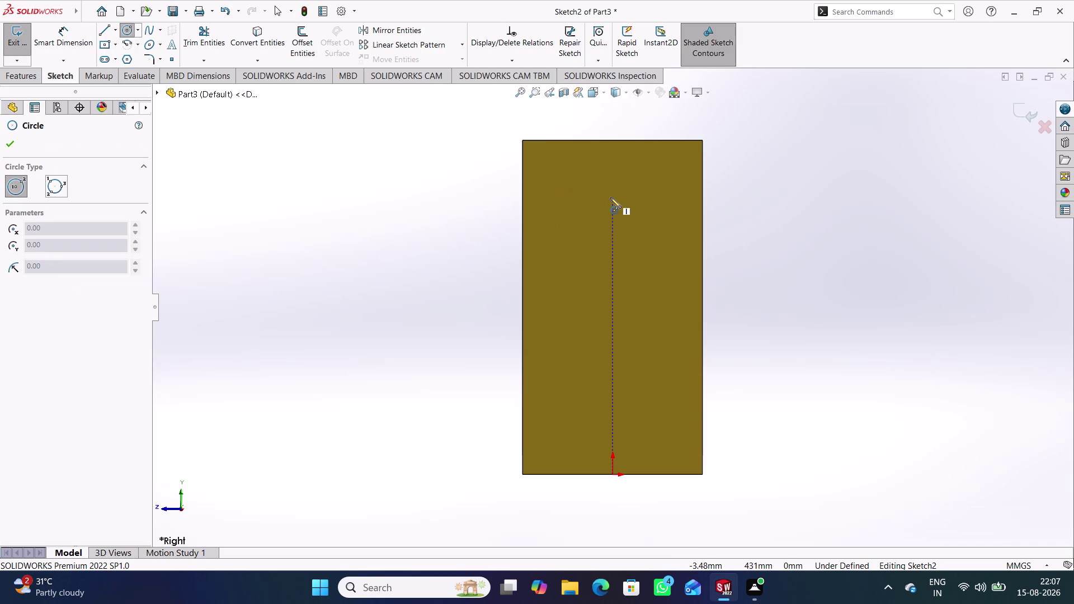
click(612, 196)
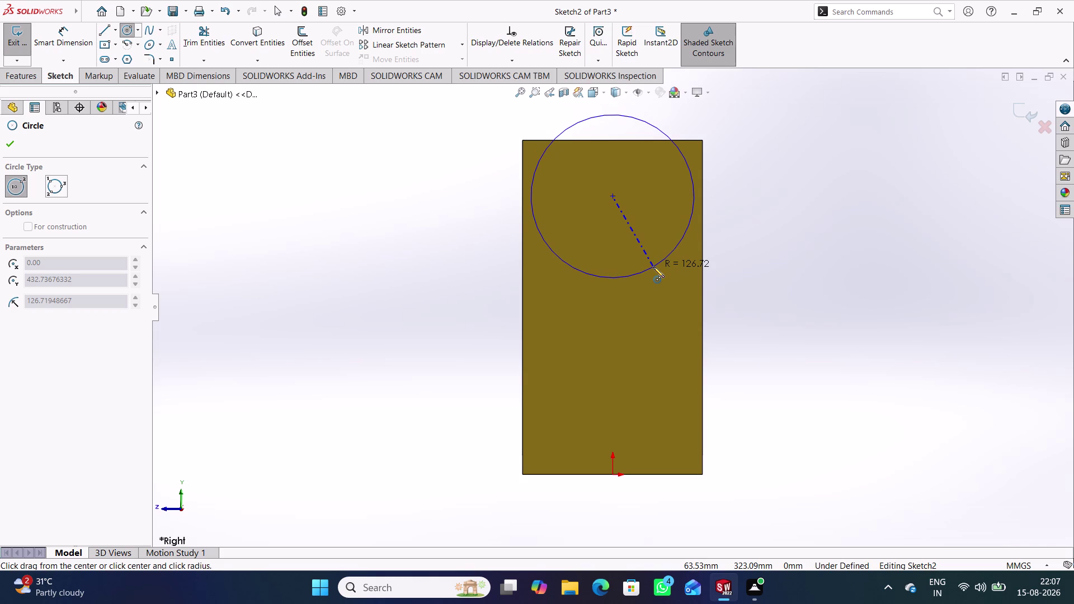
click(654, 267)
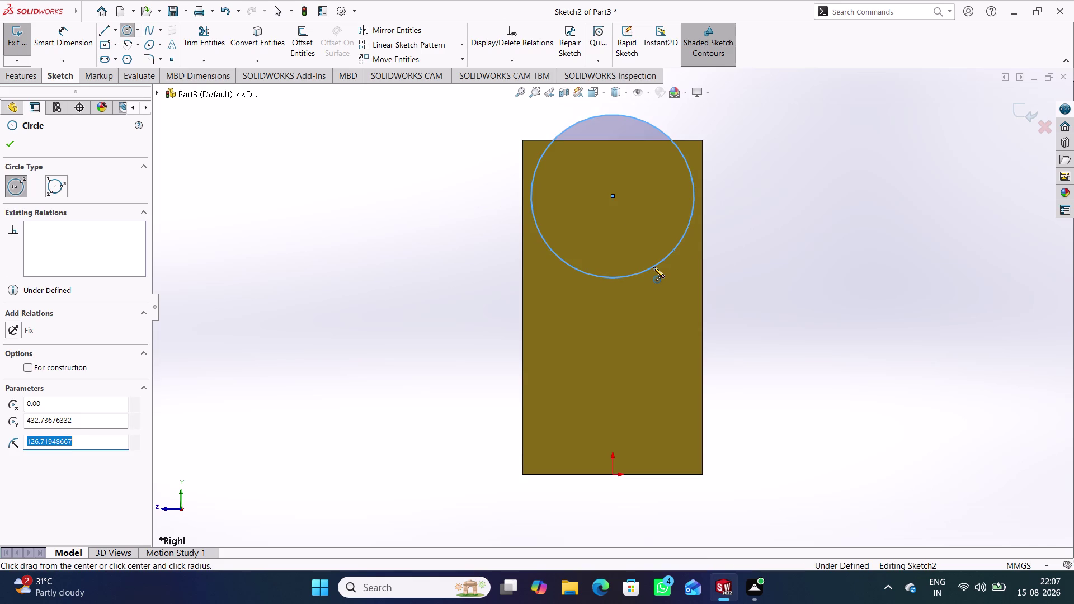
click(613, 197)
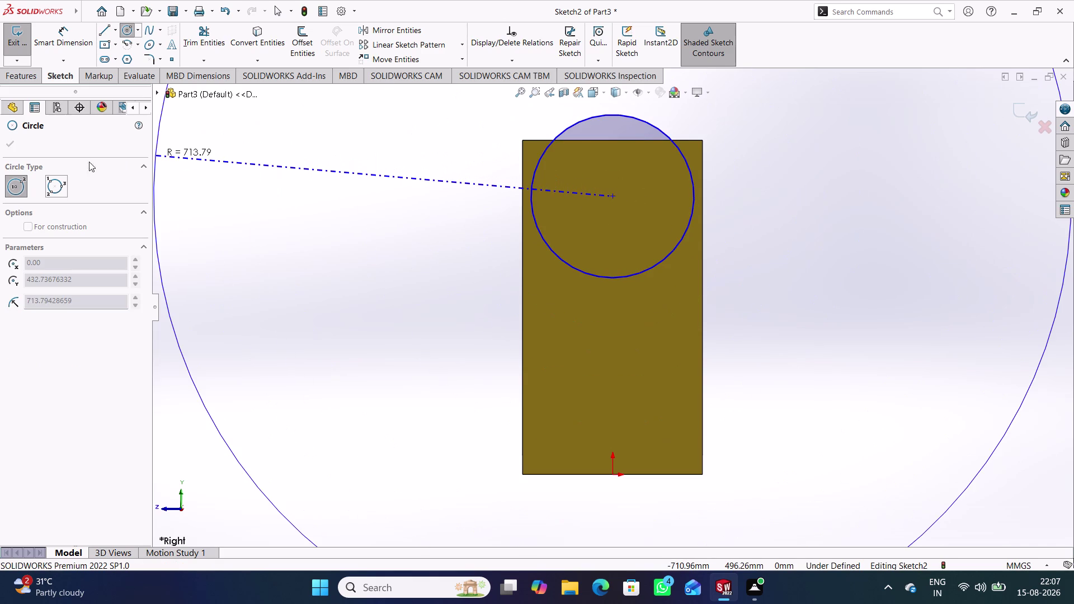
click(13, 140)
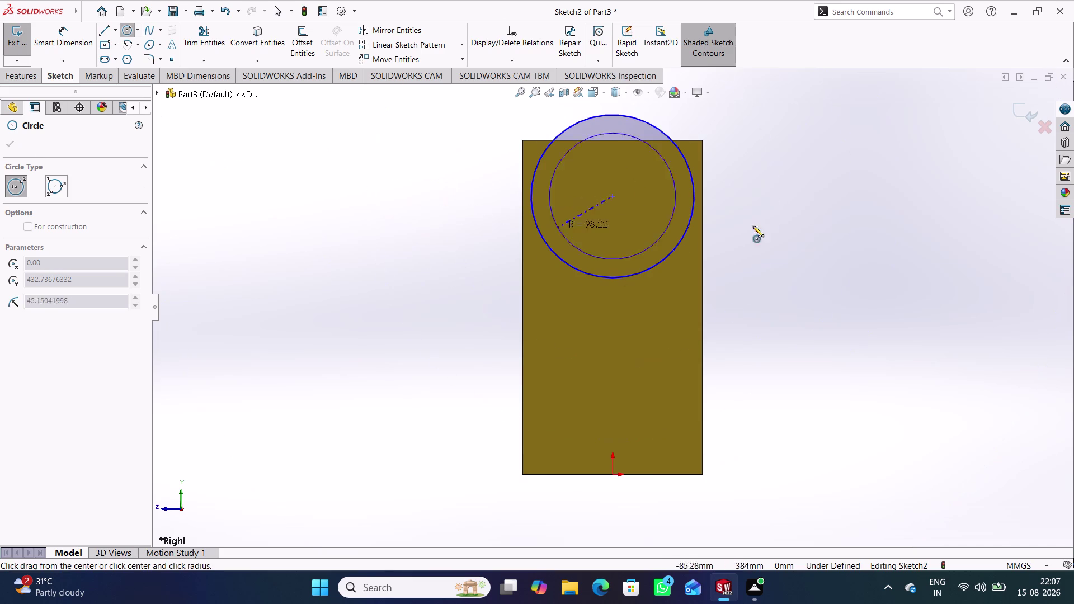
right_click(850, 205)
click(881, 216)
click(861, 232)
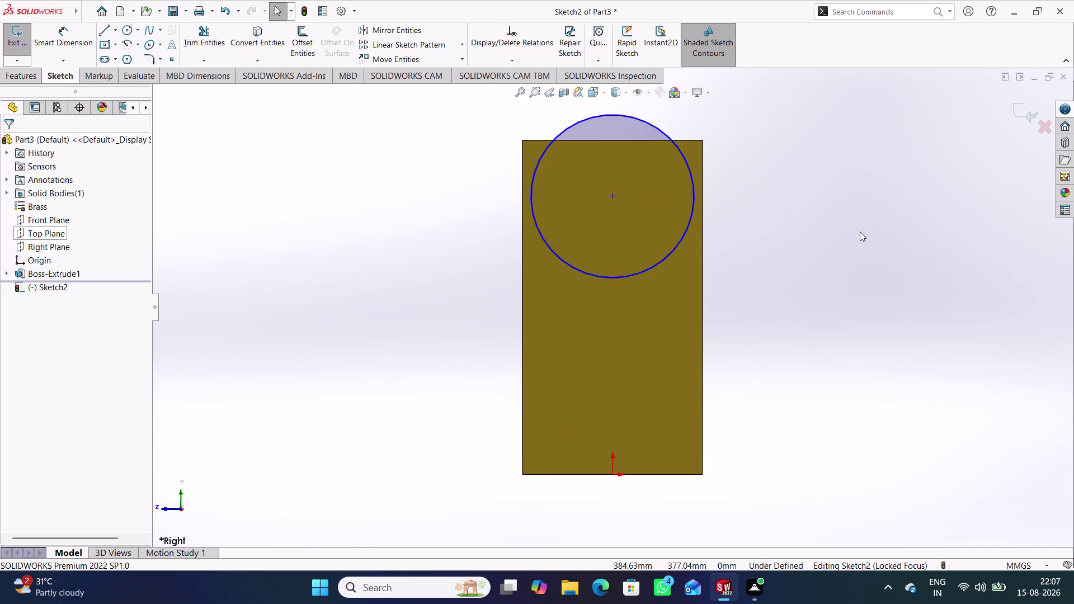
right_drag(817, 335, 784, 180)
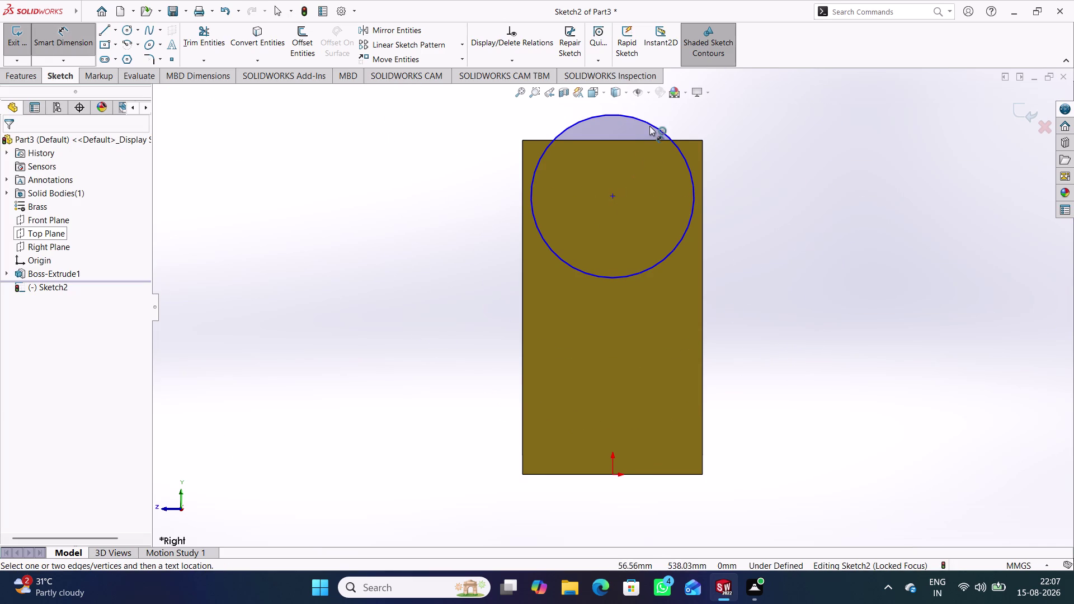
Dimension the circle's diameter as 280 mm.
click(687, 233)
click(744, 222)
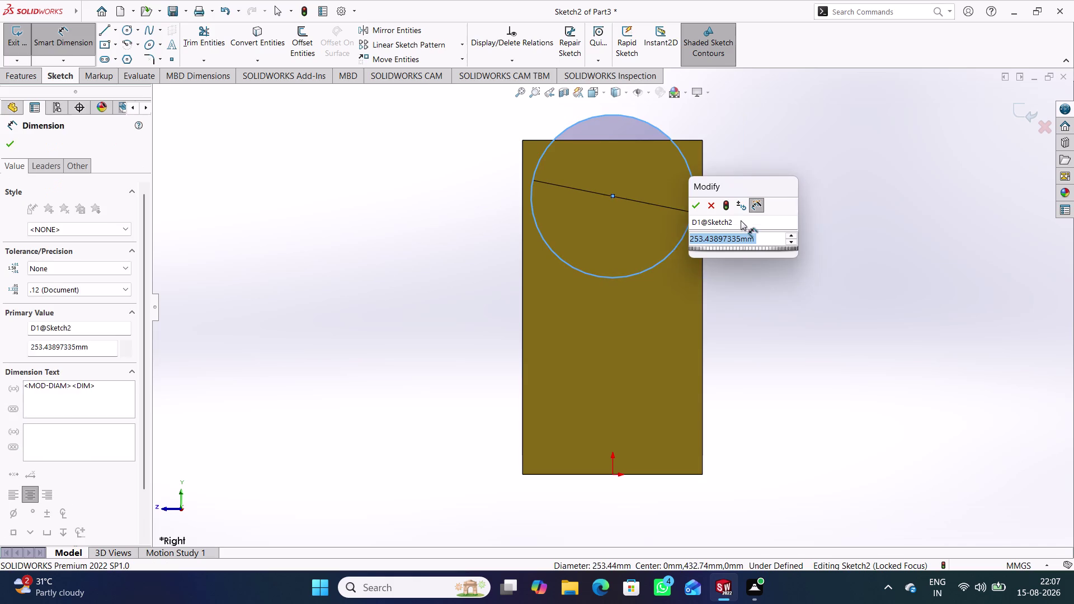
text(280)
key(Return)
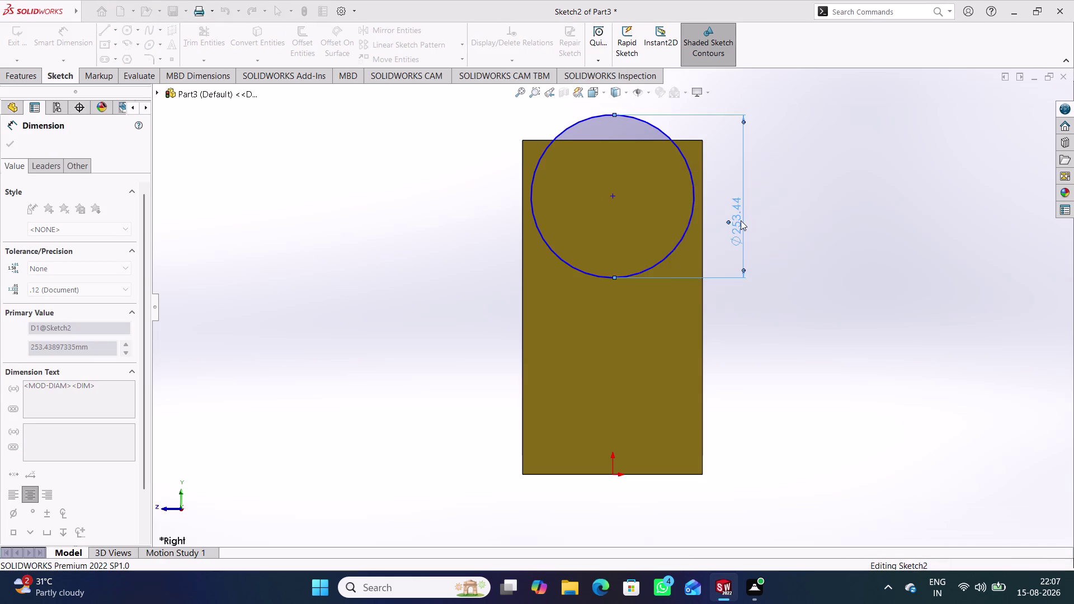
click(830, 249)
Drag the circle's centre down toward the rectangle's top edge.
right_drag(832, 358, 792, 194)
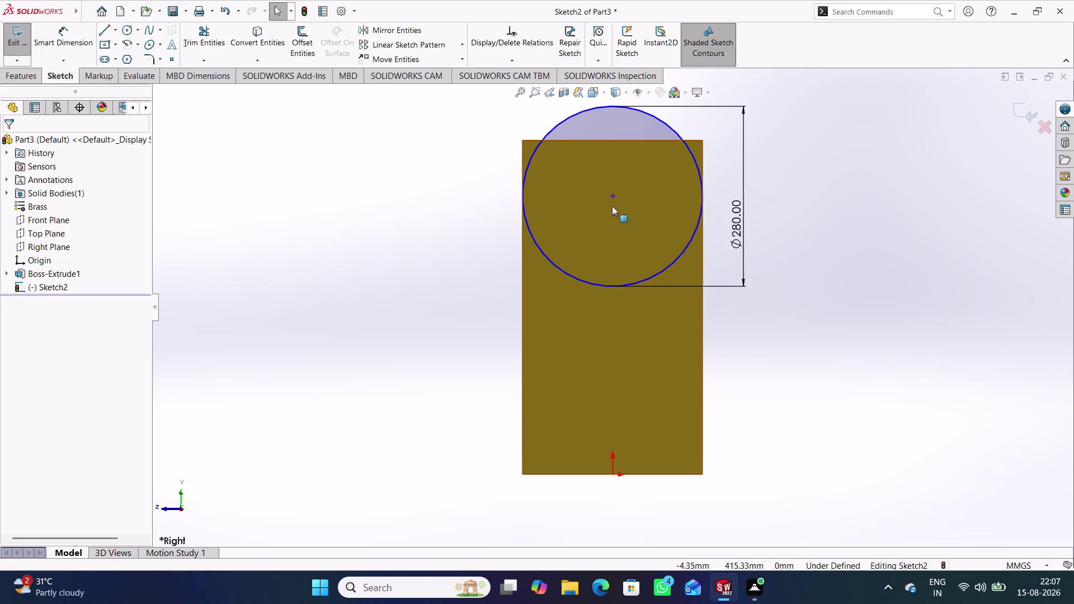
drag(614, 196, 609, 228)
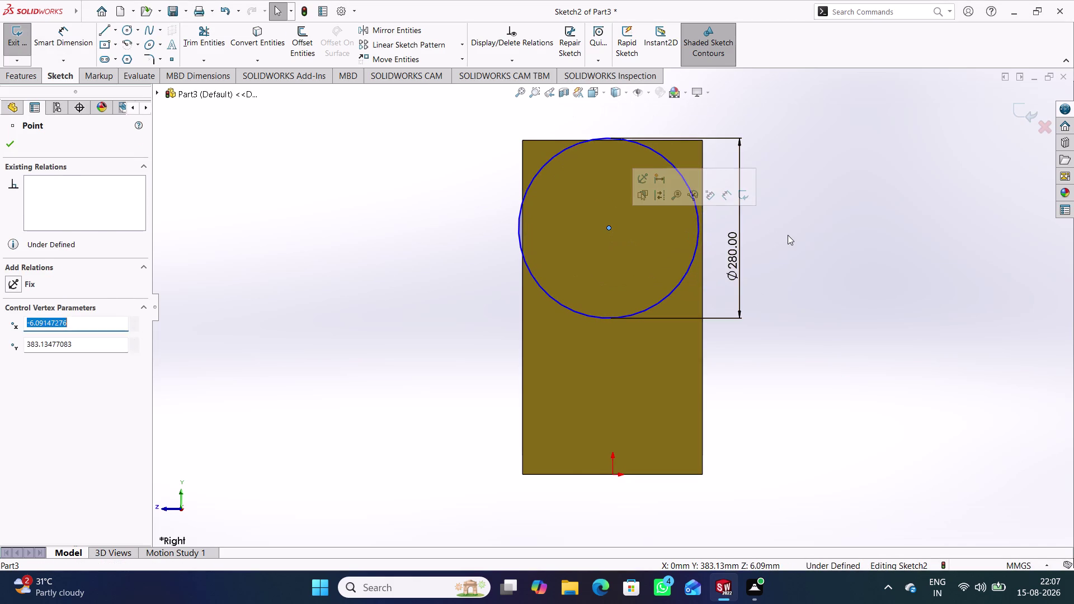
click(787, 235)
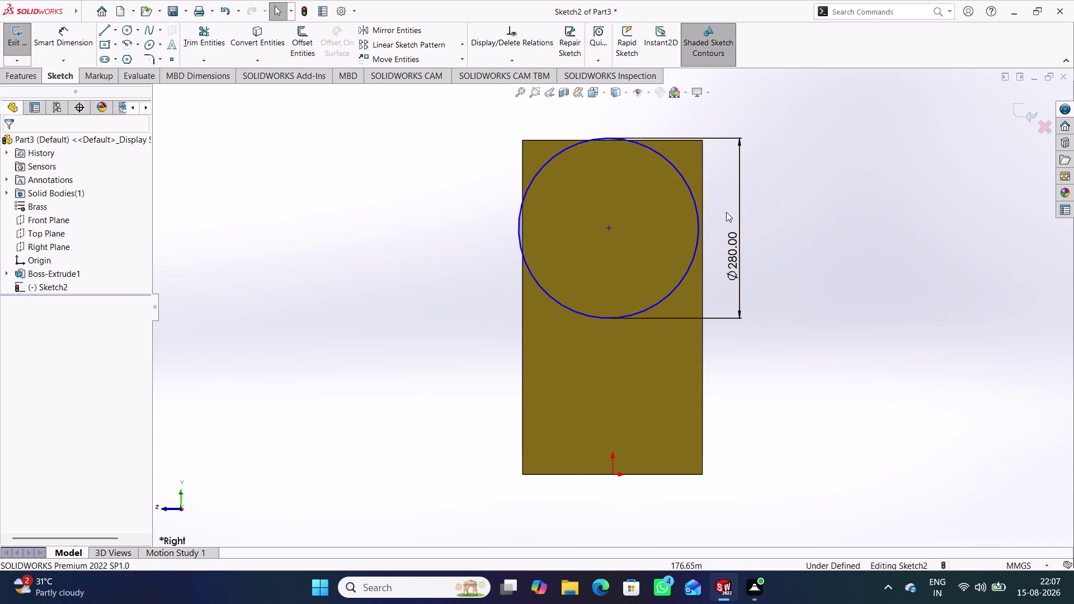
Make the circle tangent to the rectangle's top edge.
click(767, 215)
click(639, 143)
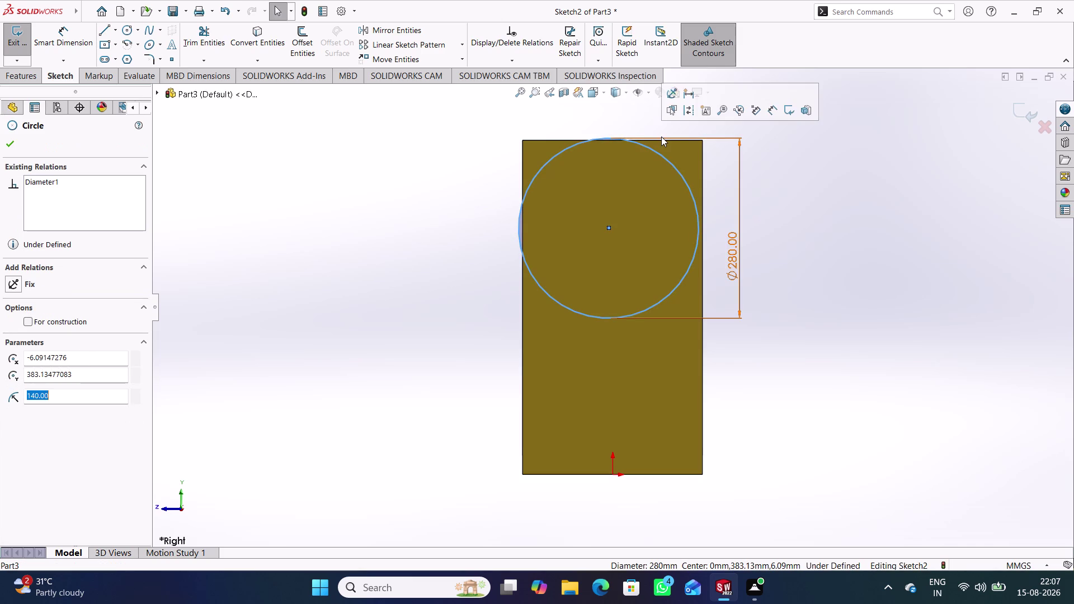
click(664, 140)
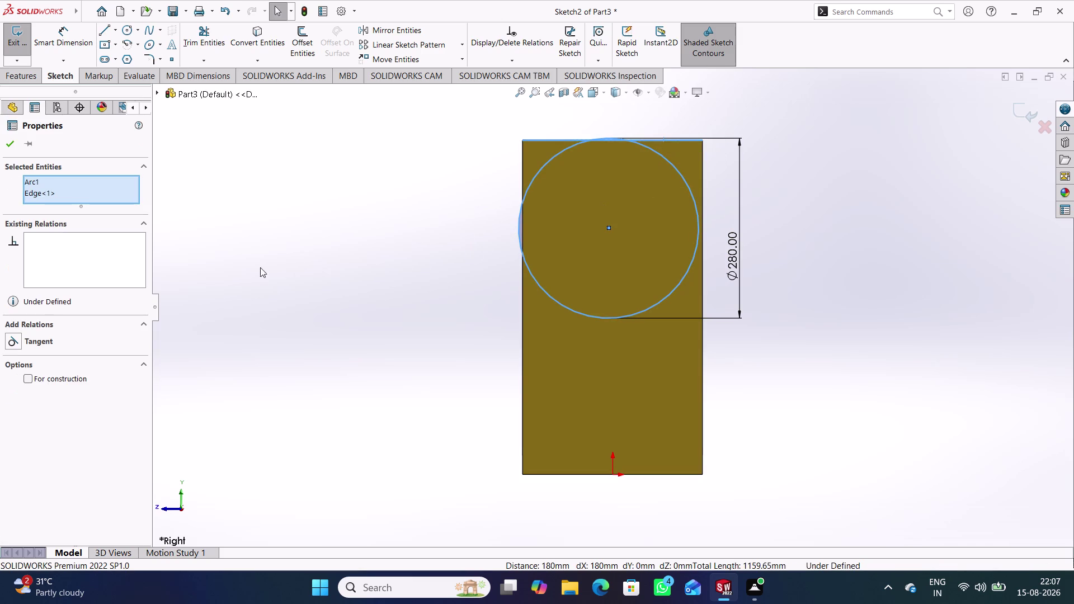
click(46, 342)
click(311, 270)
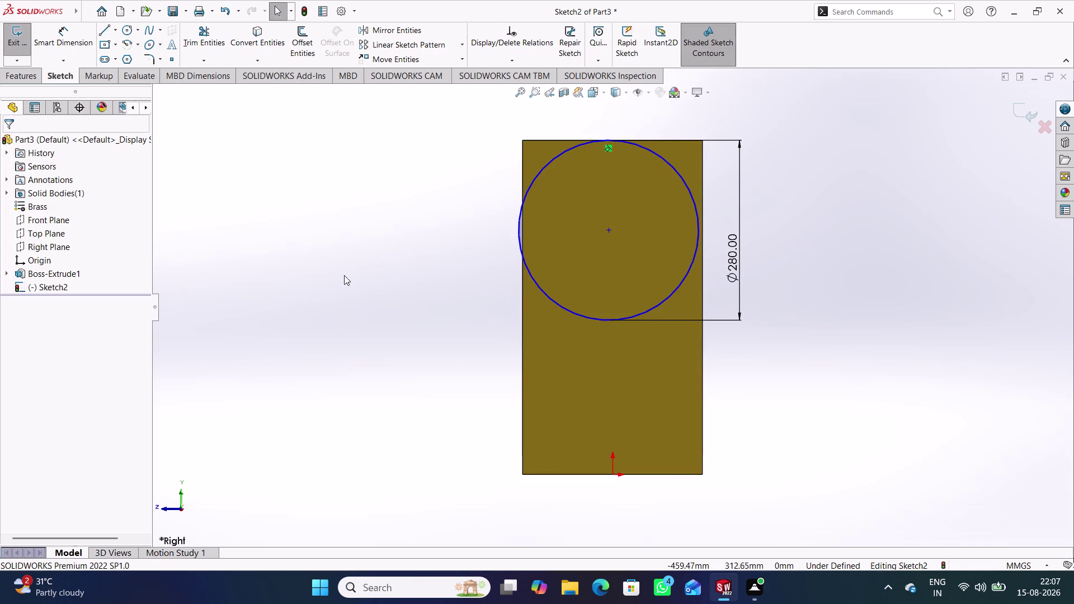
Add a Vertical relation between the circle centre and the origin.
click(608, 229)
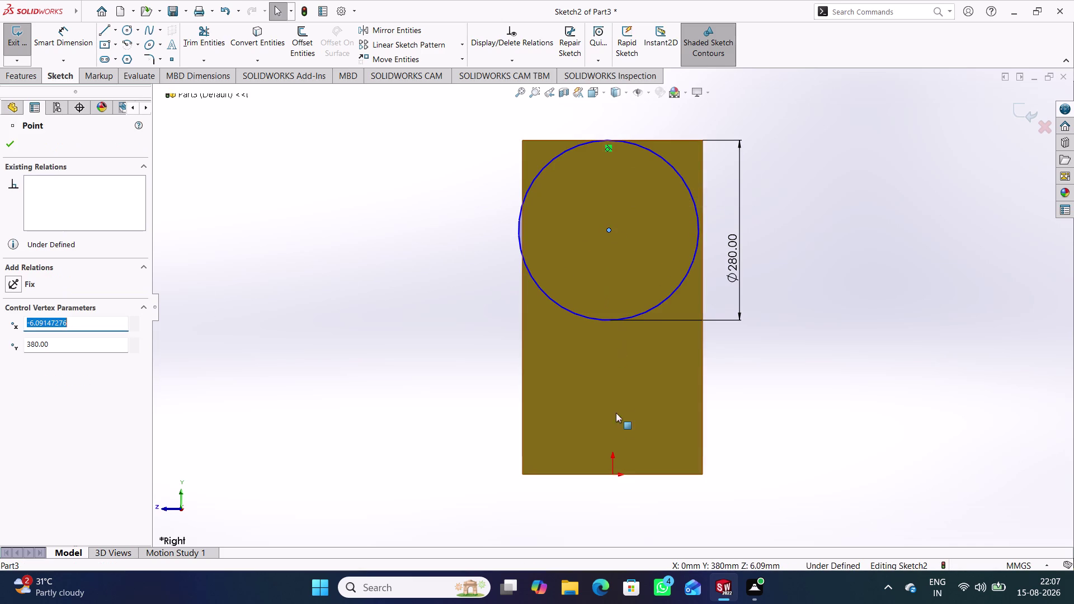
click(615, 475)
click(40, 359)
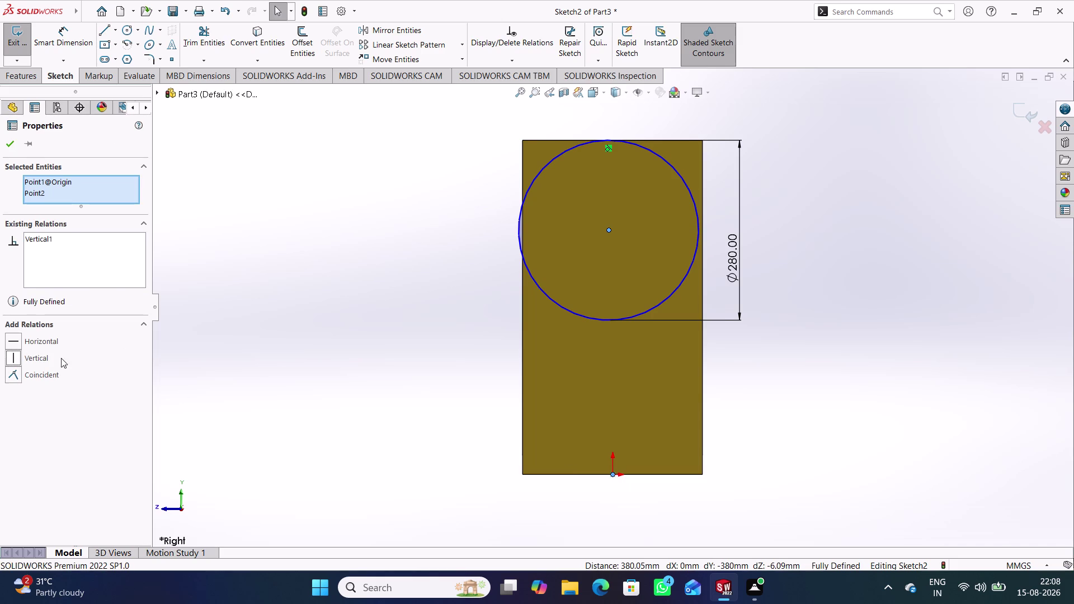
click(270, 320)
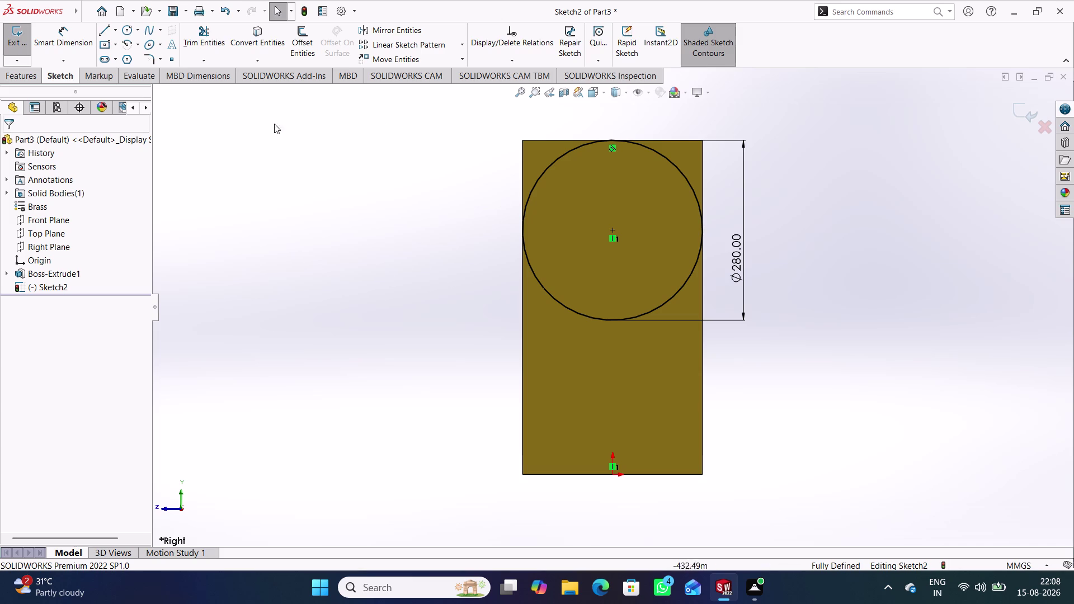
click(252, 37)
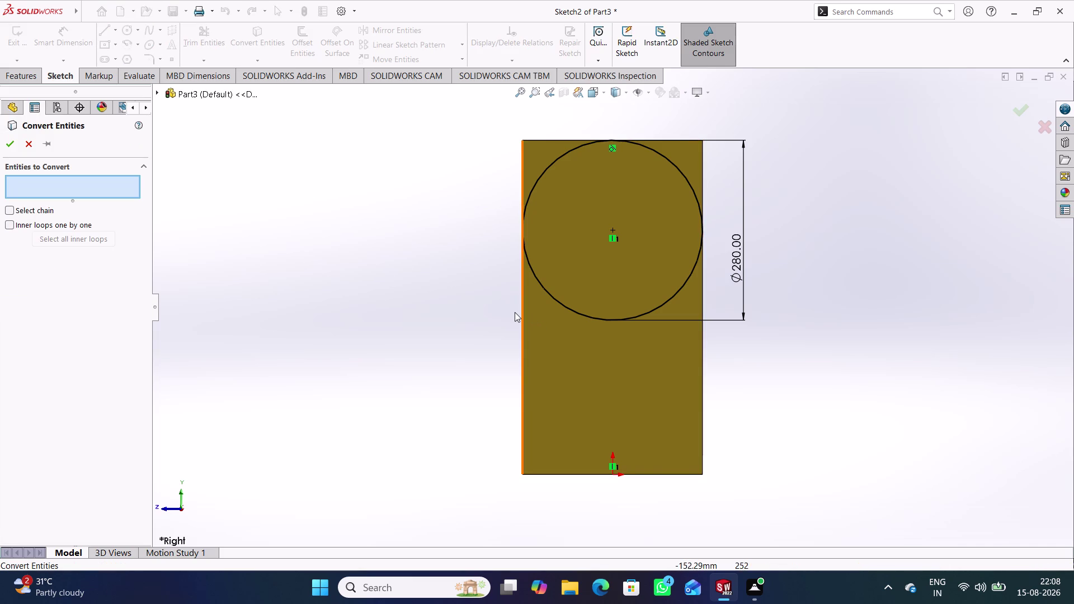
Convert the face's left, bottom, right and top edges into Sketch2 lines.
click(523, 313)
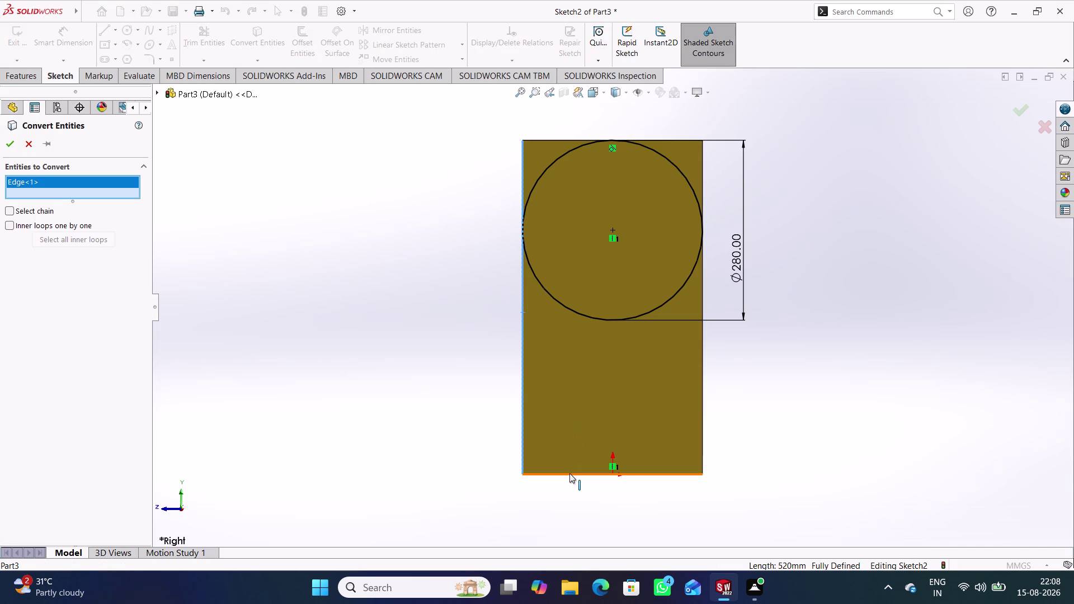
click(570, 474)
click(703, 396)
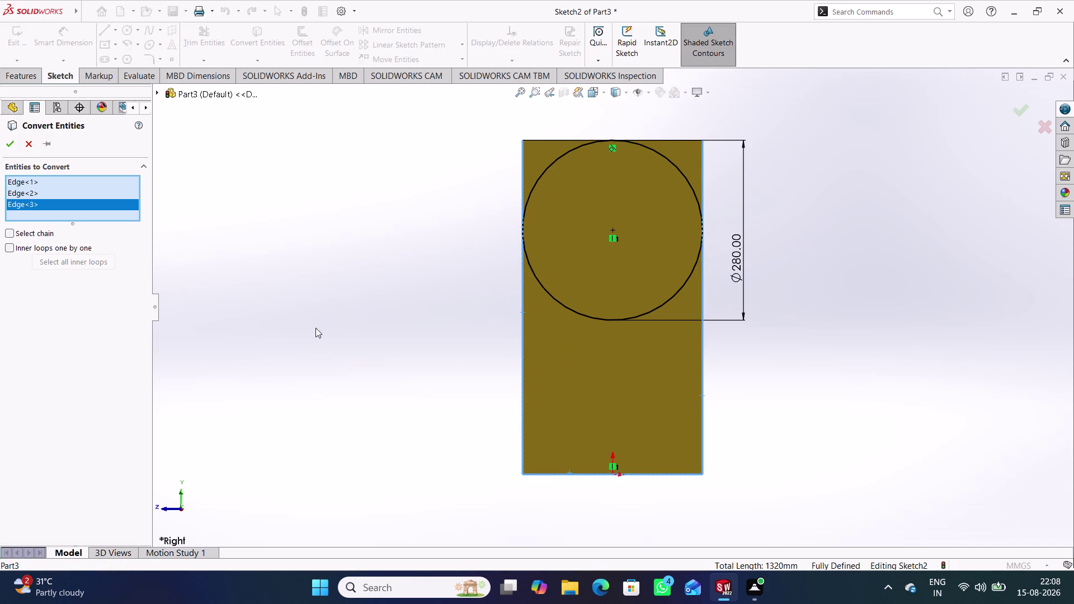
click(546, 142)
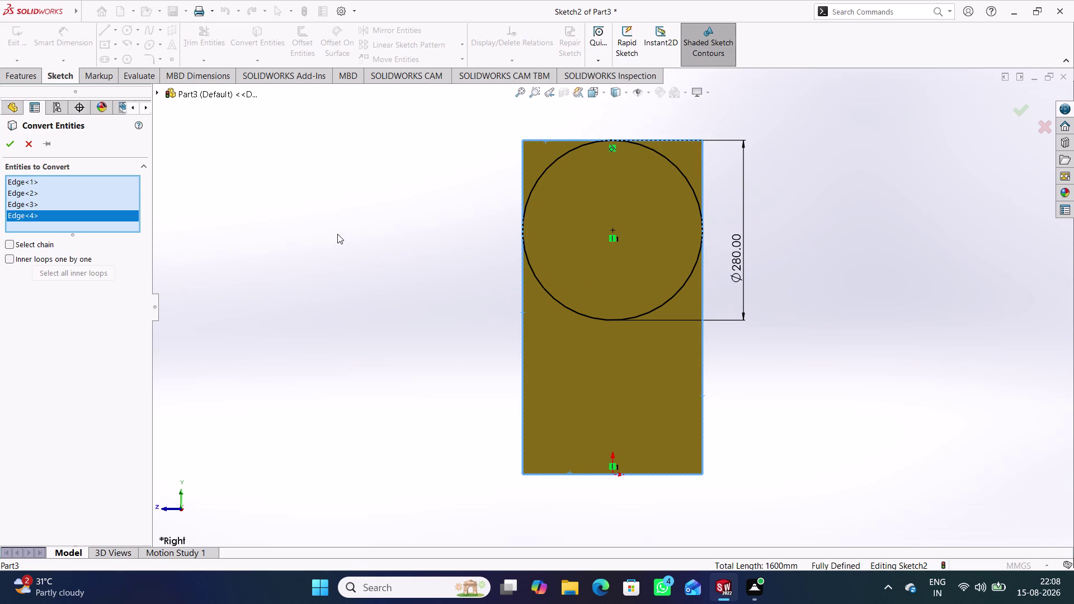
click(10, 144)
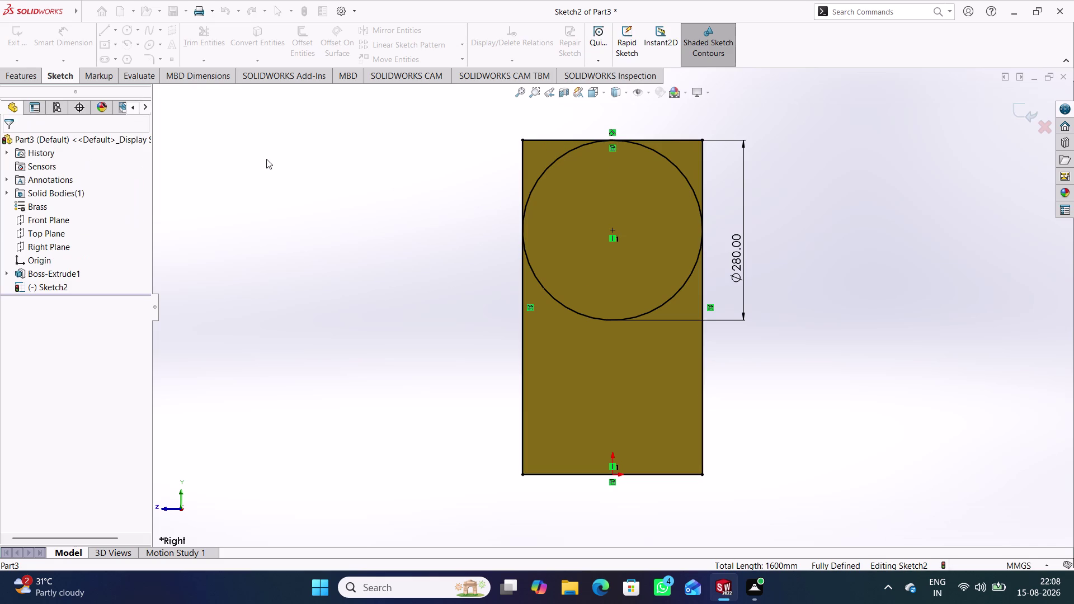
click(358, 171)
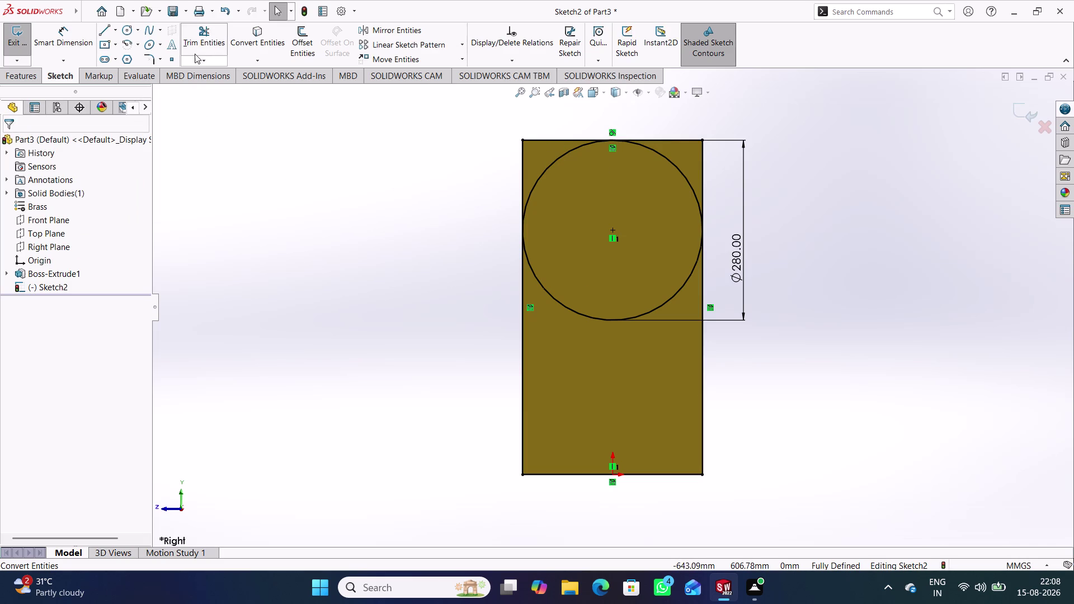
Trim away the circle's lower half so only the top arc remains, then close Sketch2.
click(208, 46)
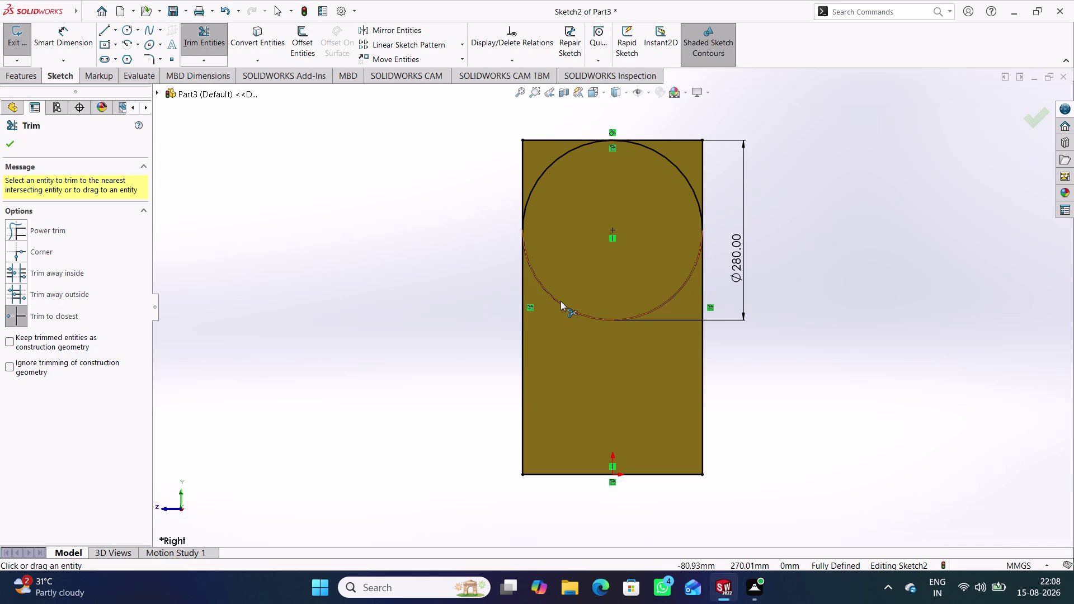
click(560, 301)
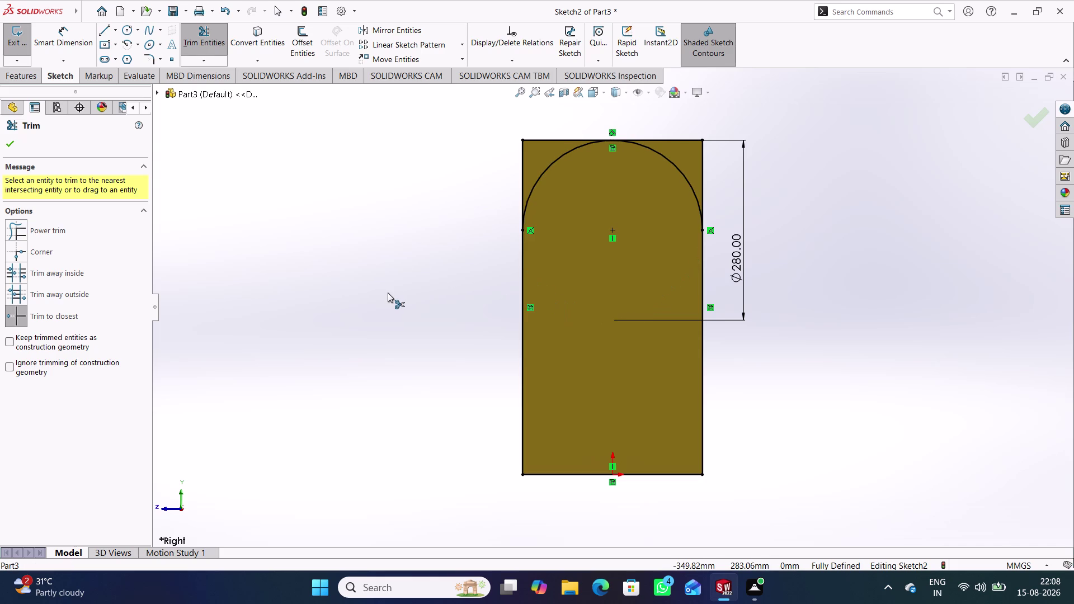
click(522, 271)
click(704, 355)
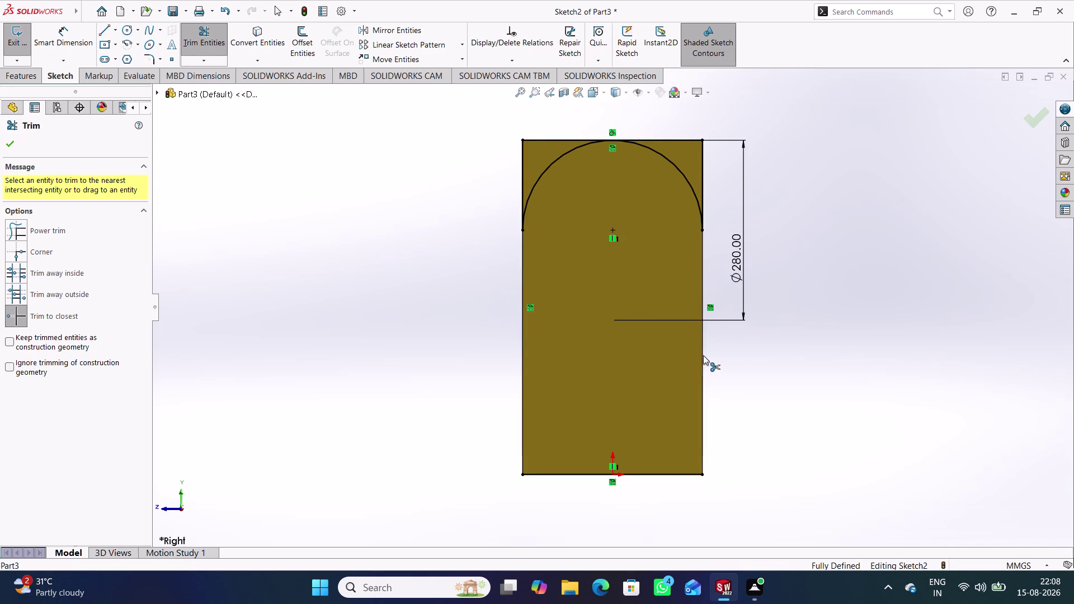
click(666, 474)
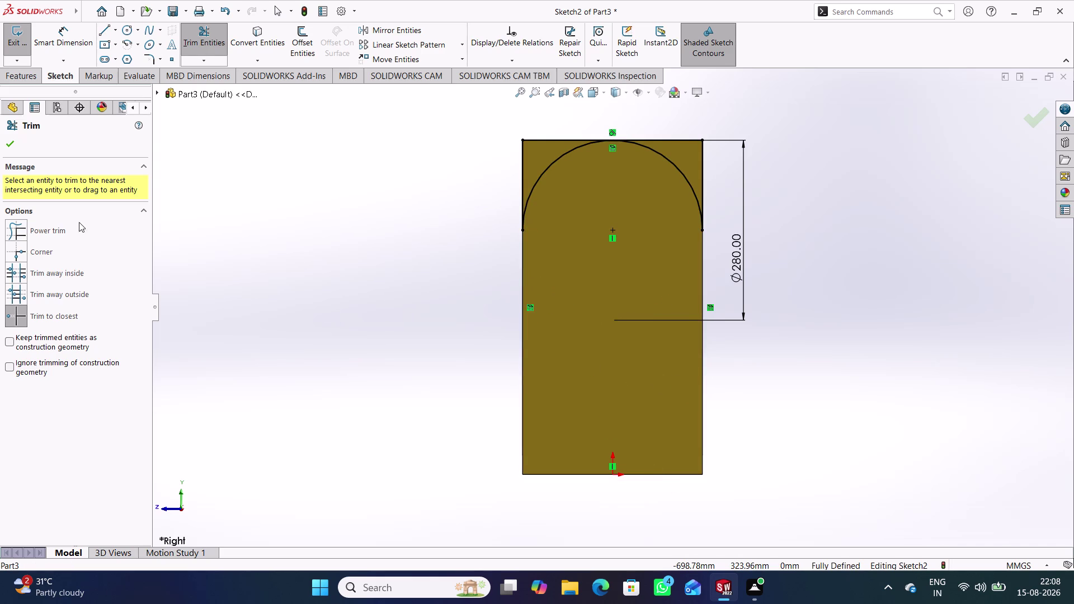
click(12, 143)
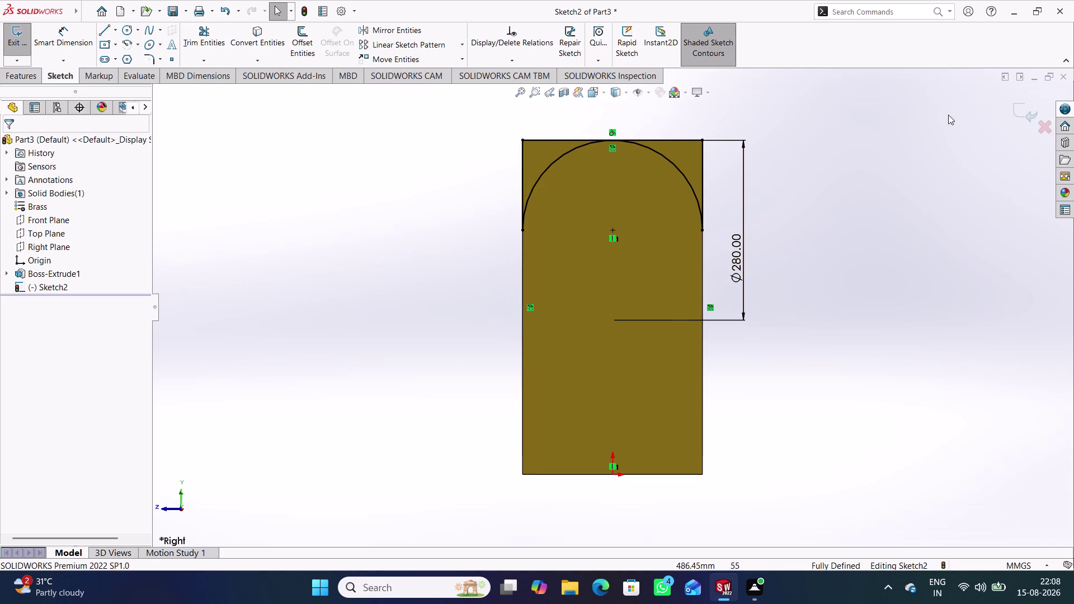
click(1018, 112)
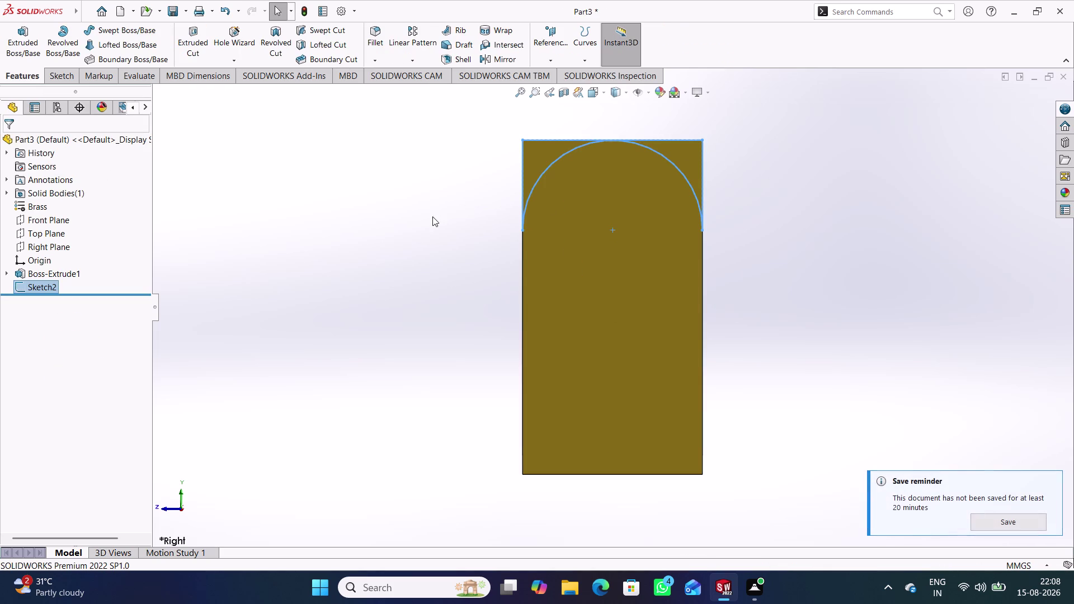
Start a mid-plane extruded cut from Sketch2, selecting both corner regions outside the arc.
middle_drag(432, 216, 464, 240)
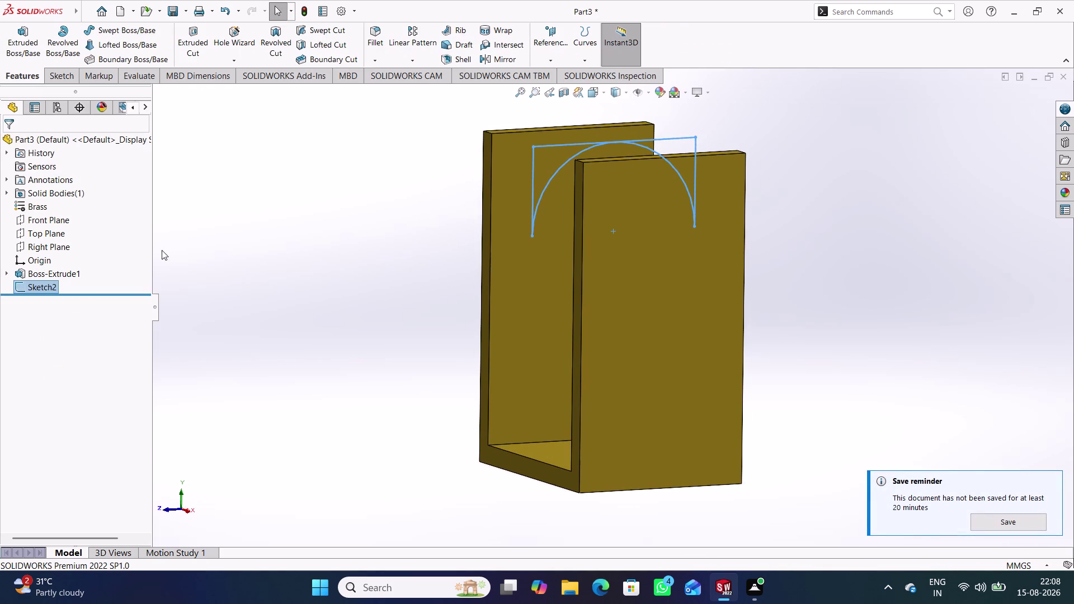
click(201, 47)
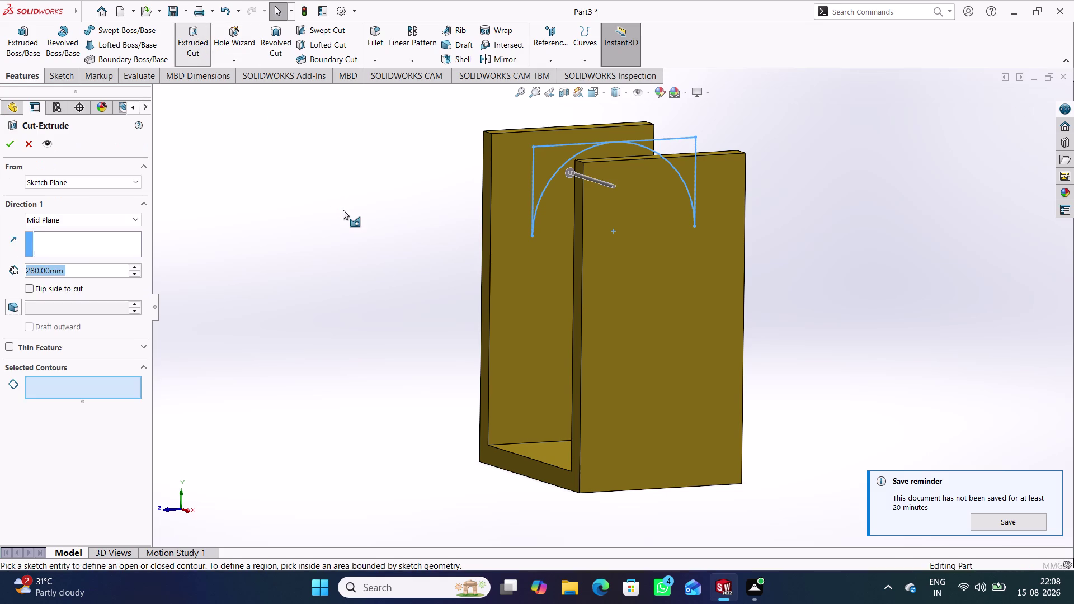
click(119, 219)
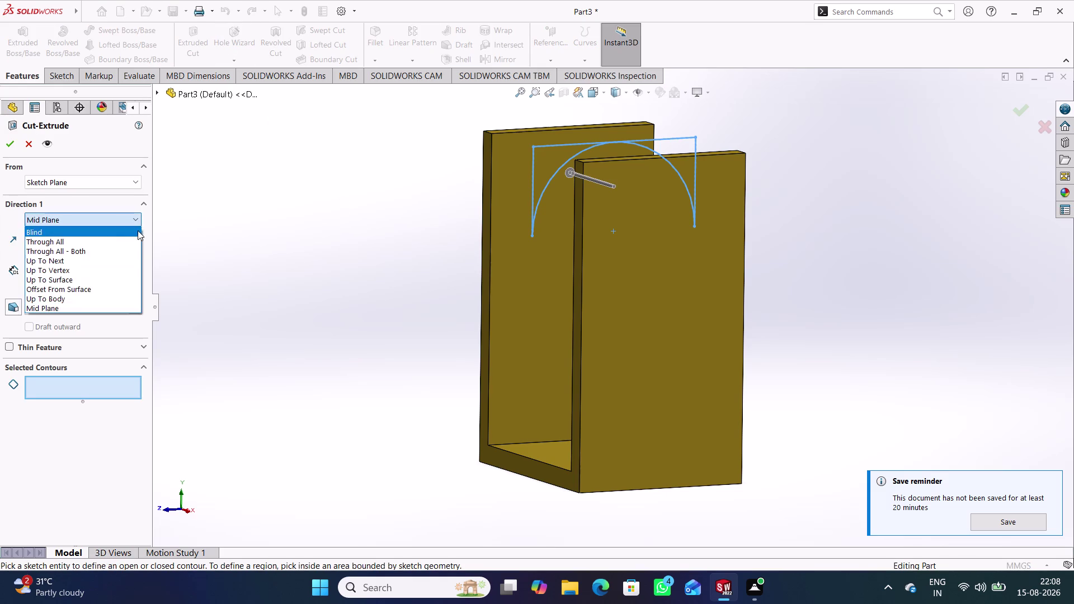
click(227, 203)
middle_drag(220, 273, 179, 279)
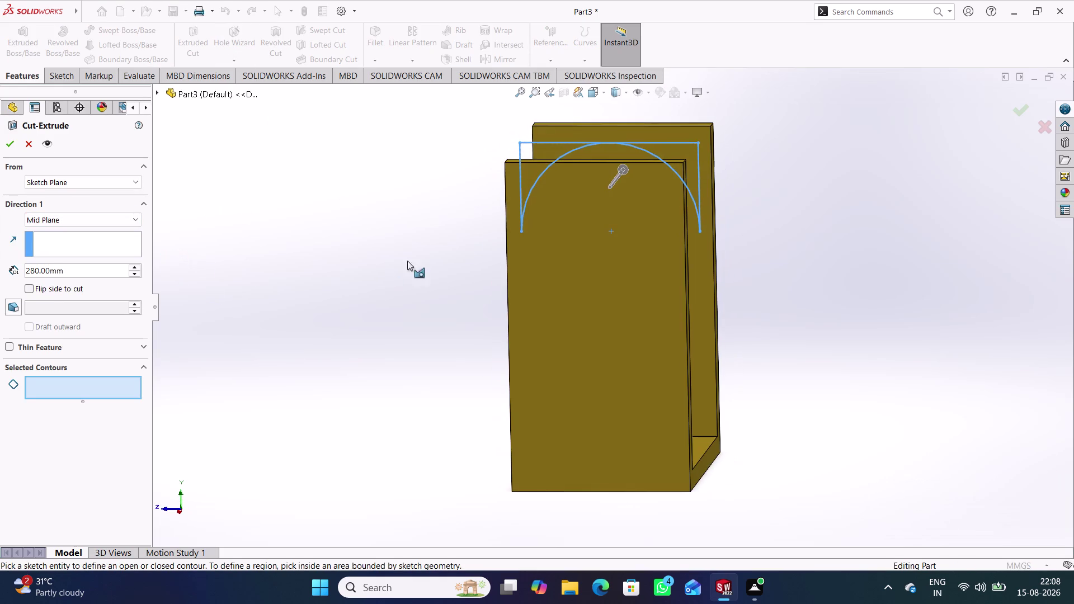
click(542, 150)
middle_drag(422, 193, 451, 179)
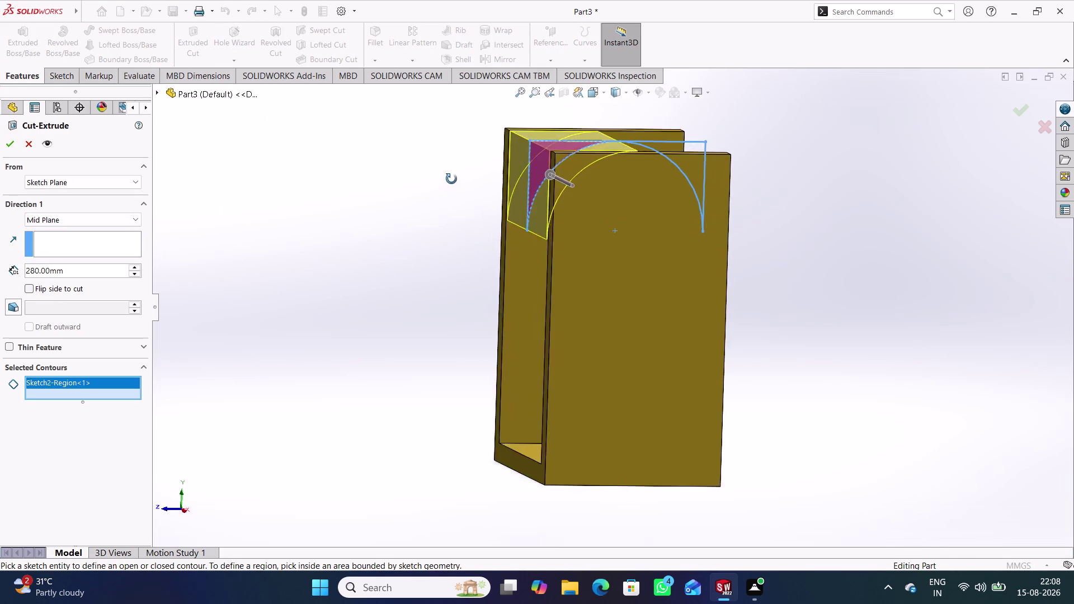
middle_drag(451, 179, 383, 205)
click(662, 161)
middle_drag(357, 207, 511, 221)
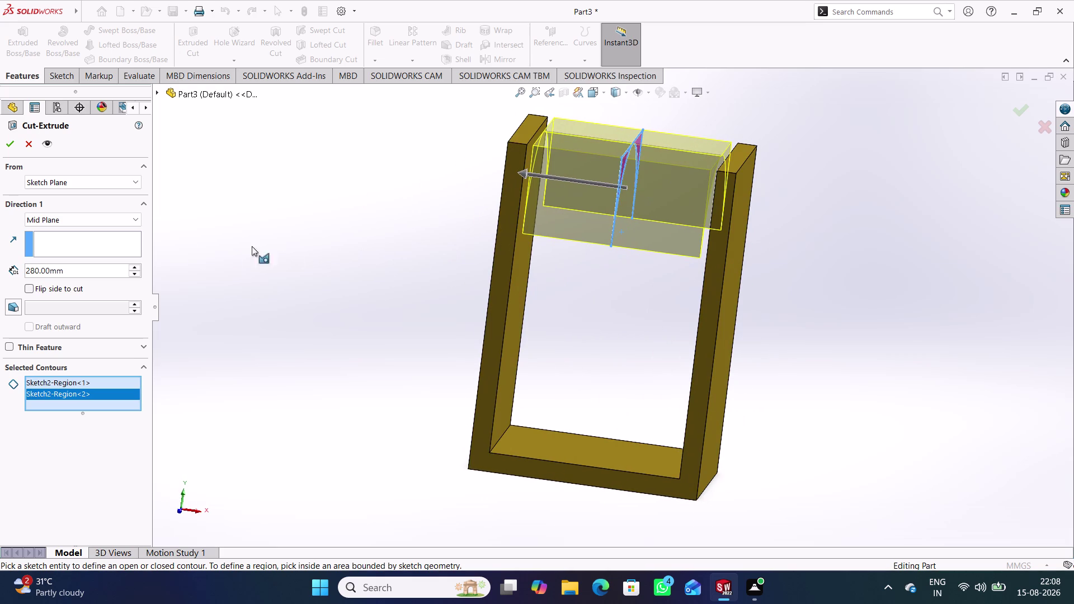
Change the cut from 360 mm to Through All - Both, confirm Cut-Extrude1, and expand it to Sketch2.
drag(84, 267, 19, 273)
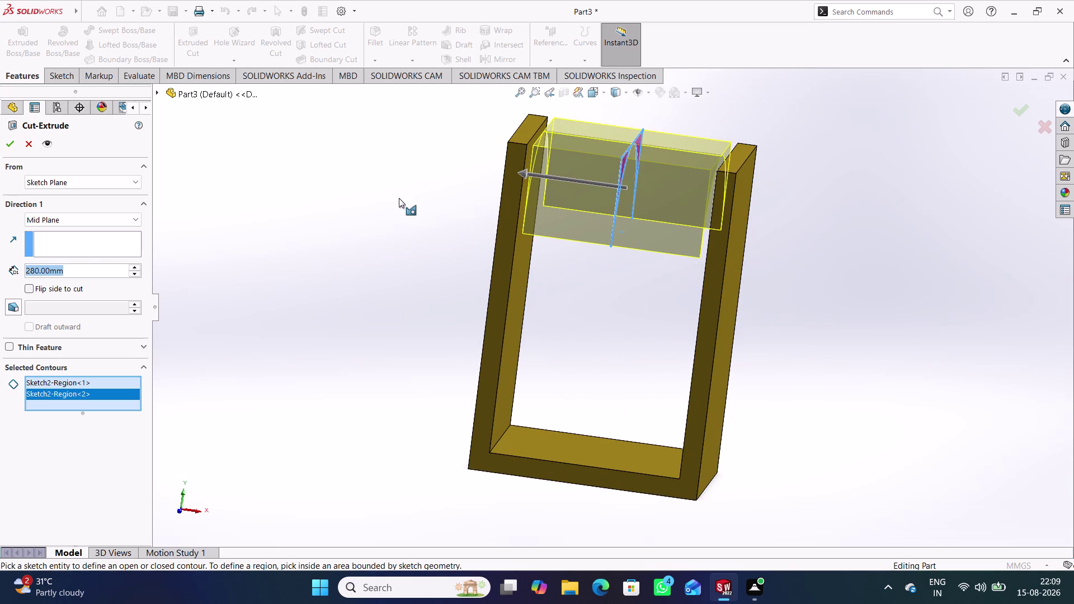
text(3)
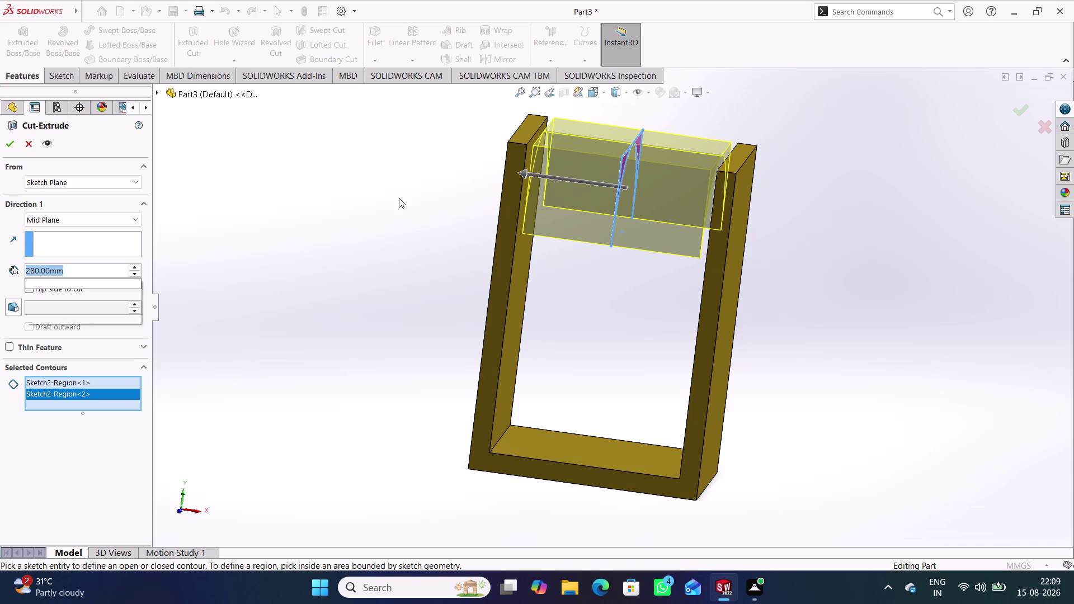
text(60)
click(421, 229)
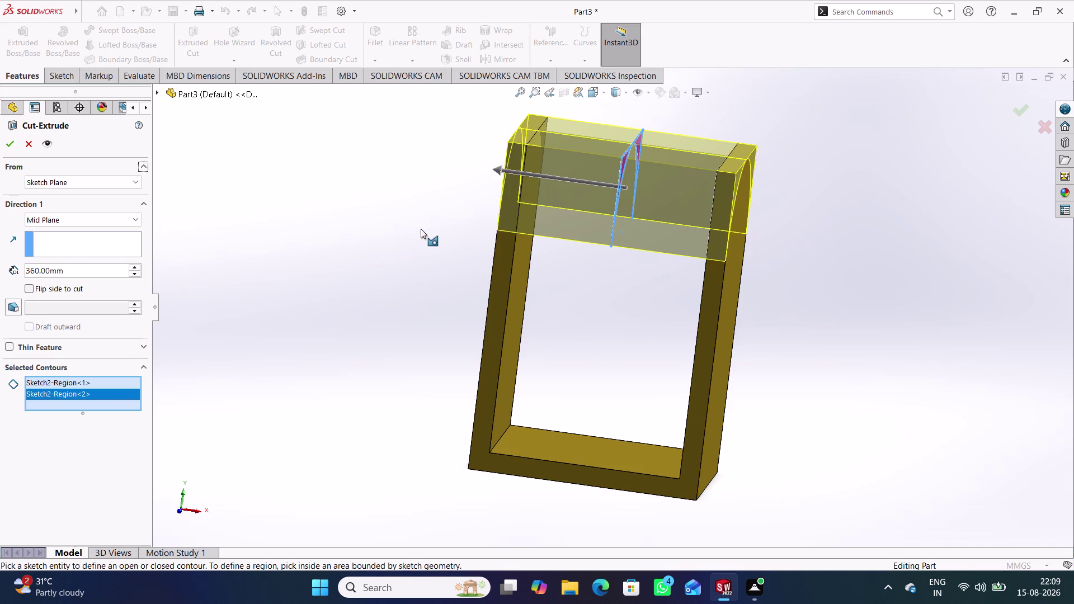
middle_drag(421, 228, 416, 231)
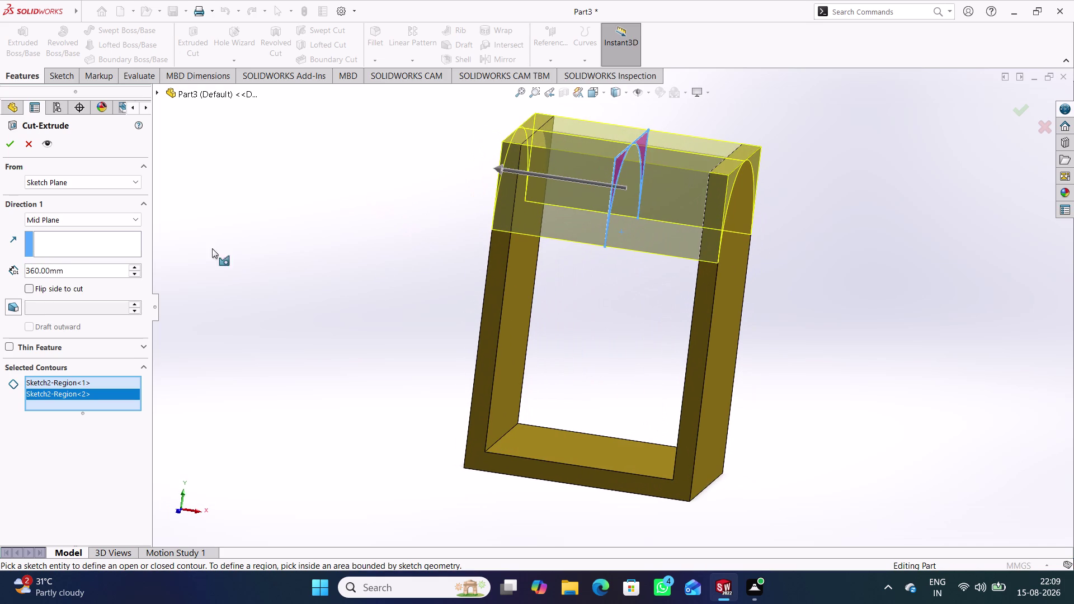
click(131, 219)
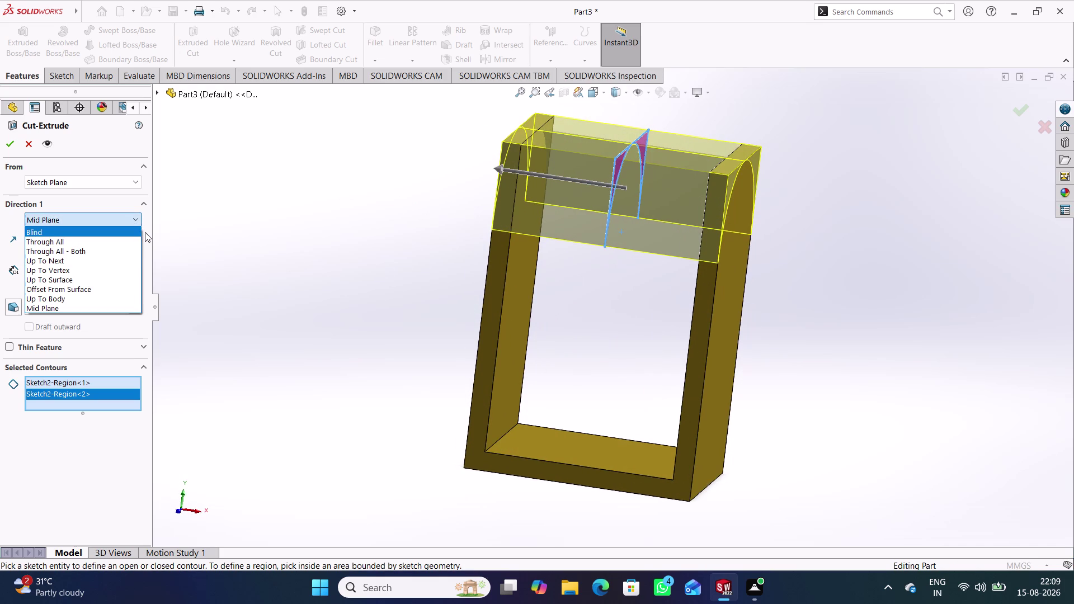
click(96, 255)
middle_drag(287, 248, 304, 240)
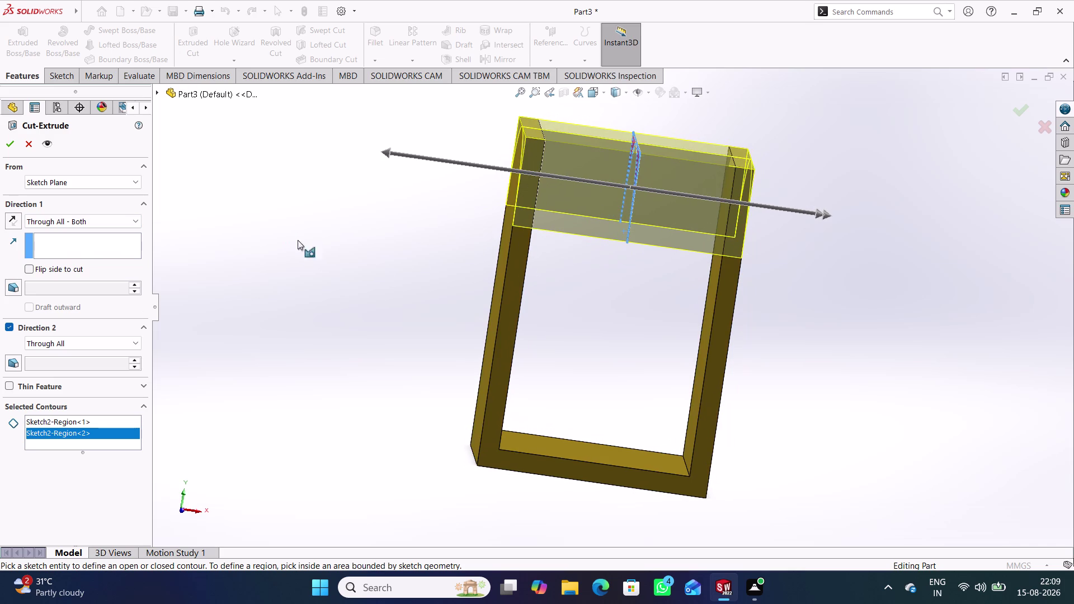
click(13, 142)
click(299, 236)
middle_drag(327, 244, 253, 227)
click(325, 265)
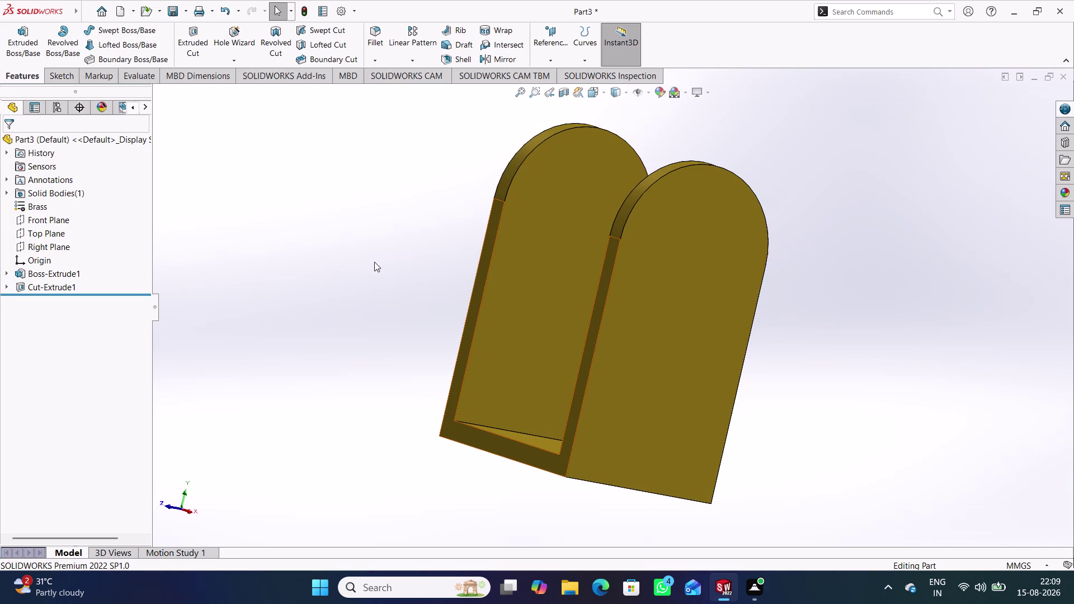
click(9, 286)
double_click(48, 300)
Add a circle at the arch centre to Sketch2, dimension it to 50 mm, and exit.
click(368, 231)
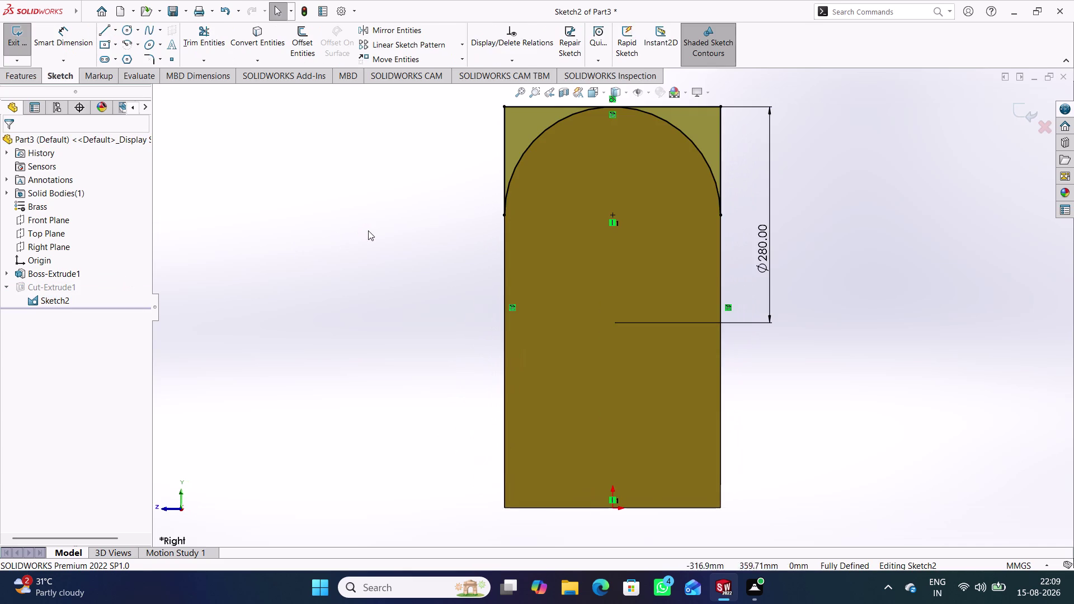
click(131, 31)
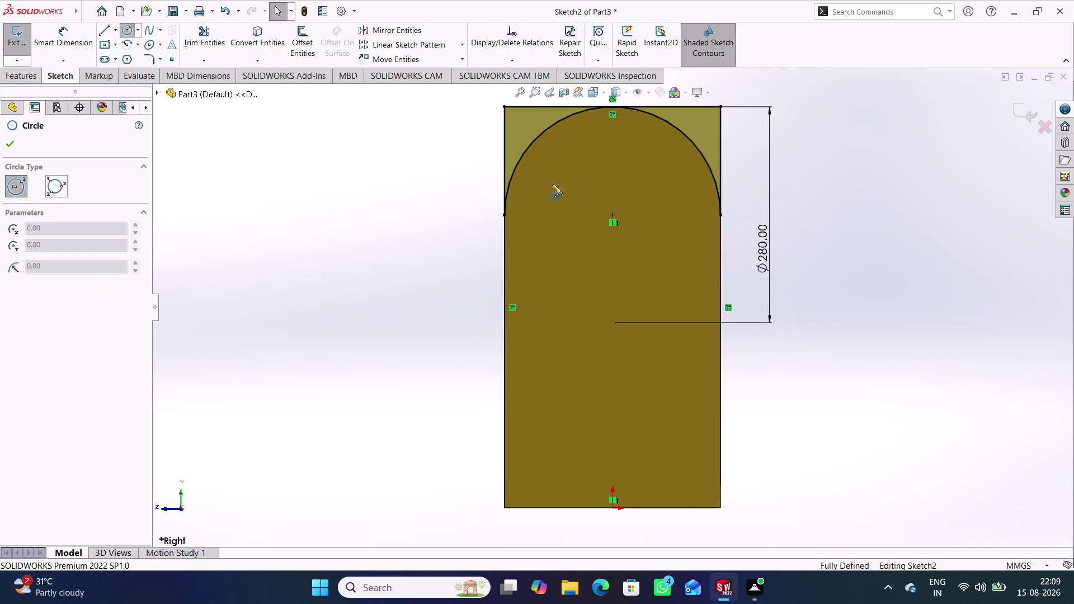
click(616, 214)
click(631, 240)
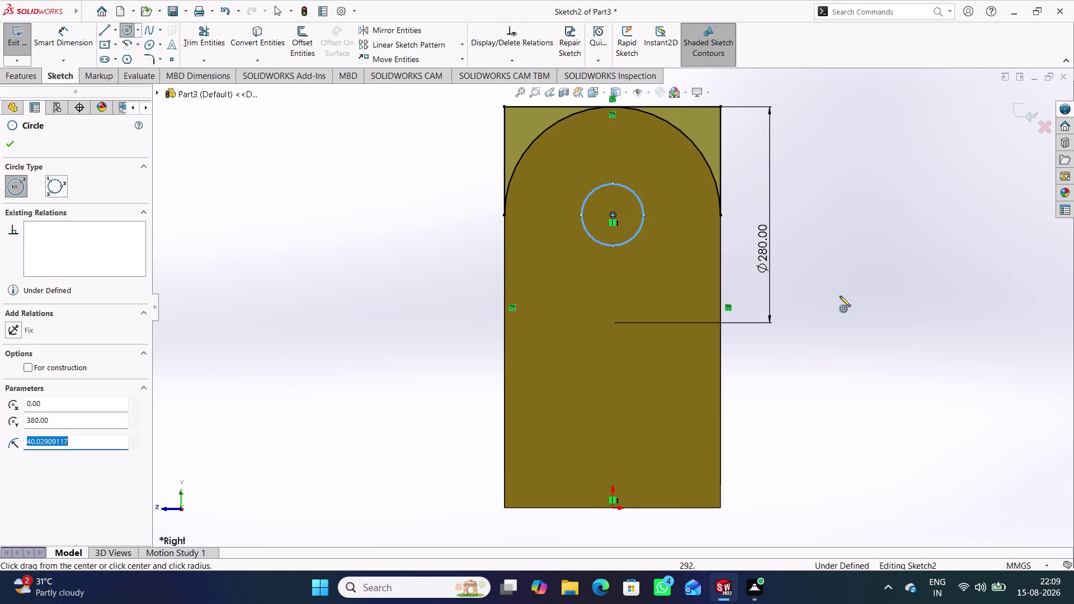
right_drag(845, 315, 816, 195)
click(637, 198)
click(653, 176)
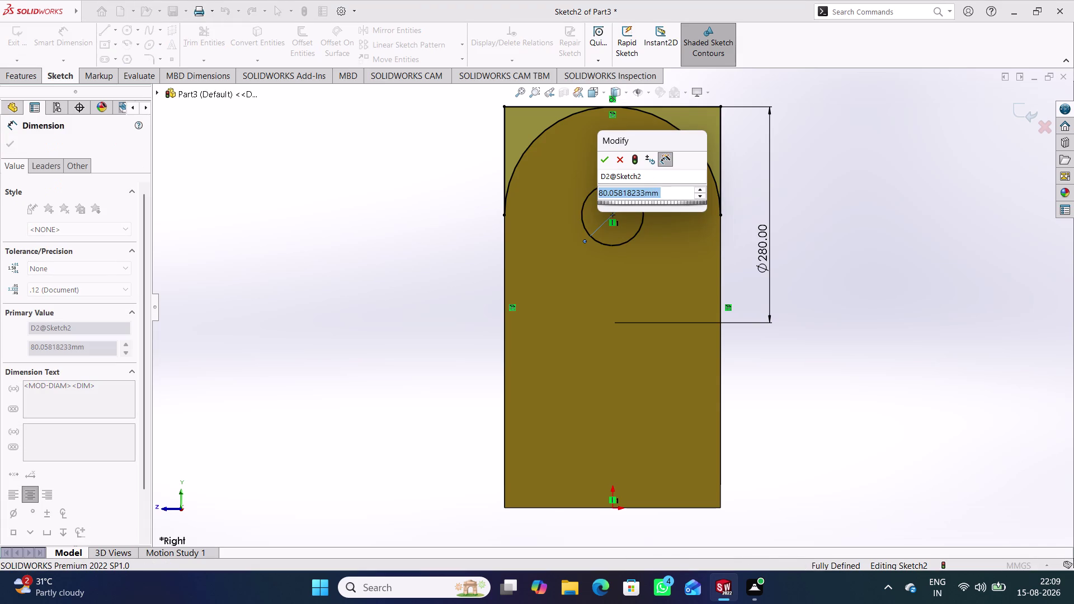
text(5)
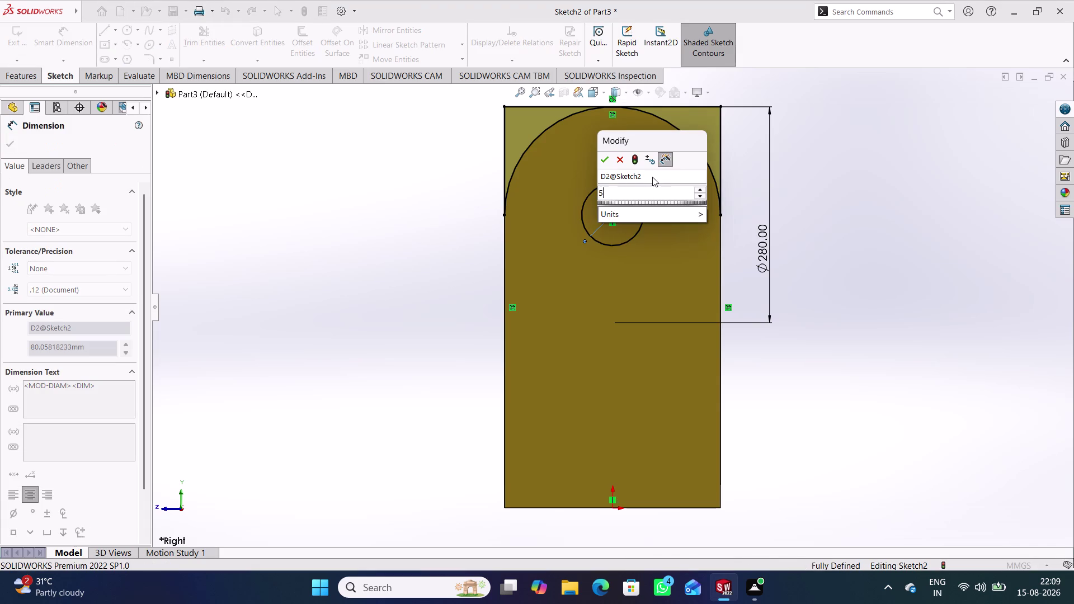
text(0)
key(Return)
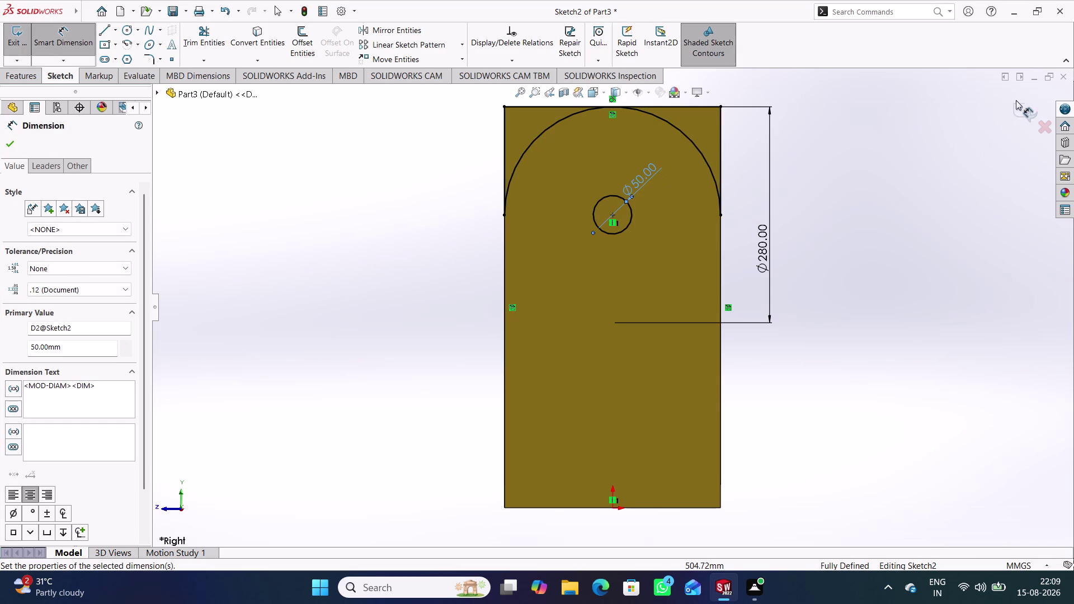
click(1015, 107)
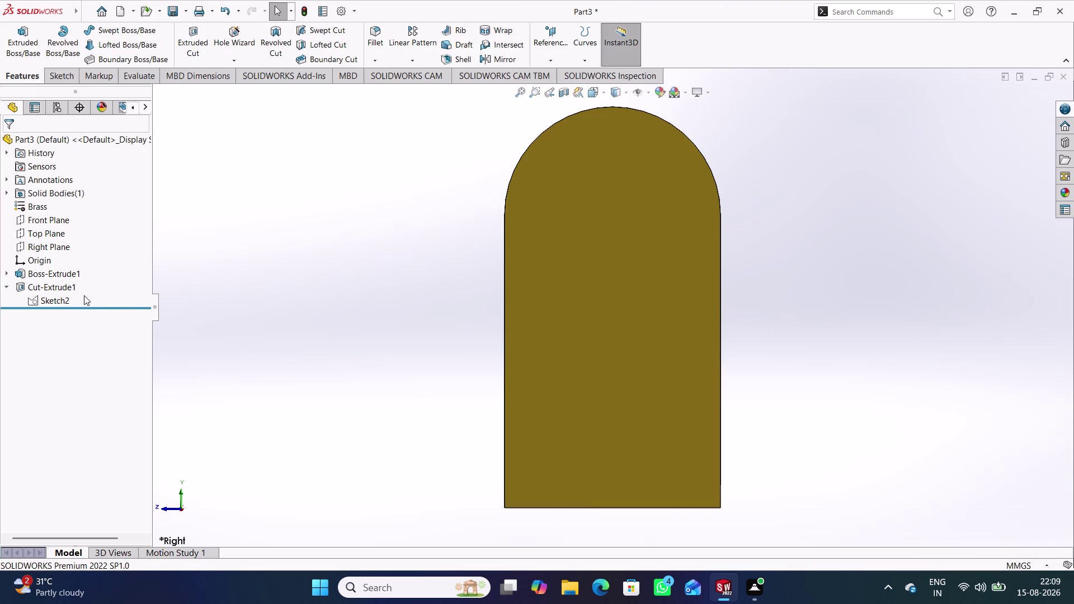
double_click(55, 287)
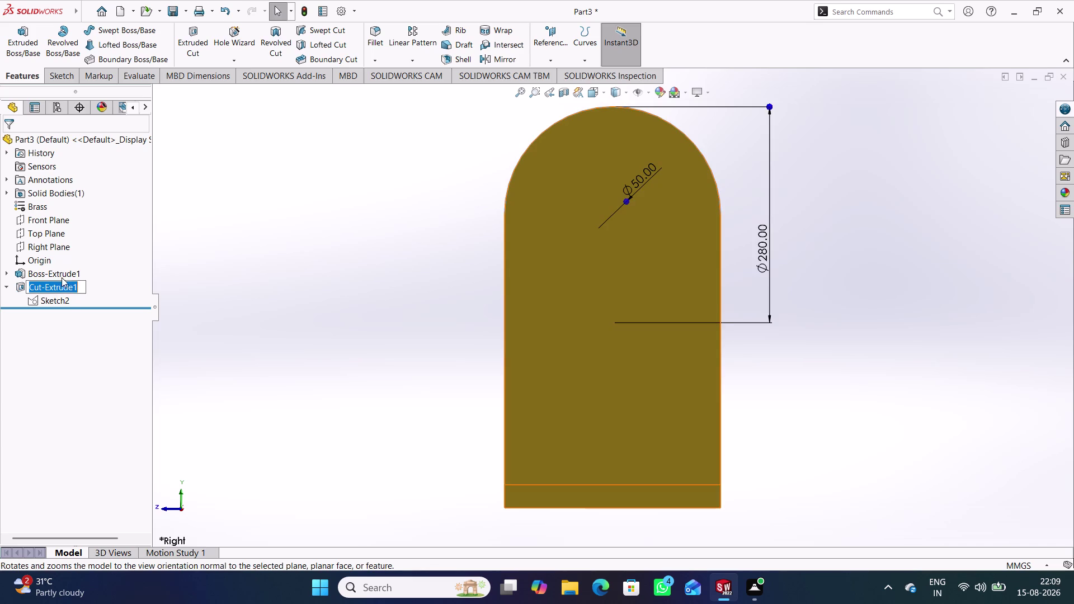
Edit Cut-Extrude1 to add the 50 mm circle contour and confirm the cut.
click(181, 260)
click(69, 287)
click(83, 251)
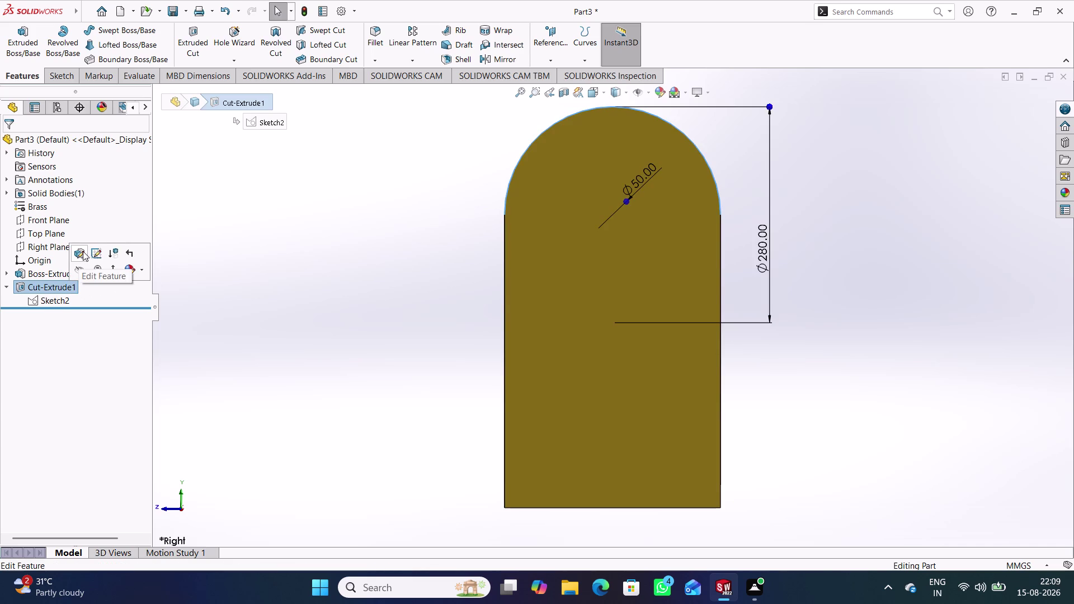
middle_drag(831, 293, 851, 321)
click(63, 419)
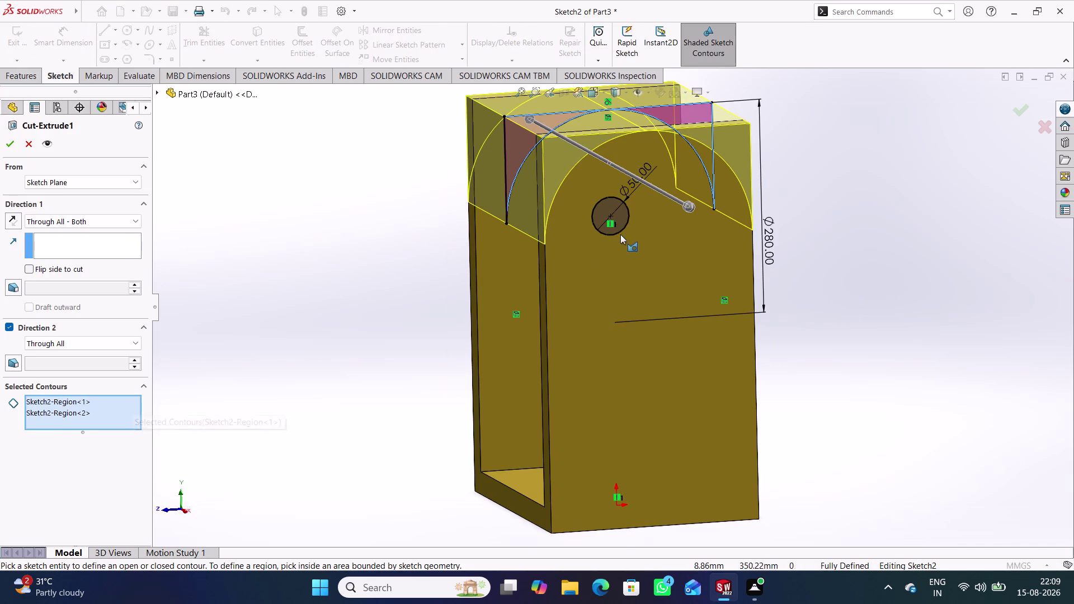
click(628, 223)
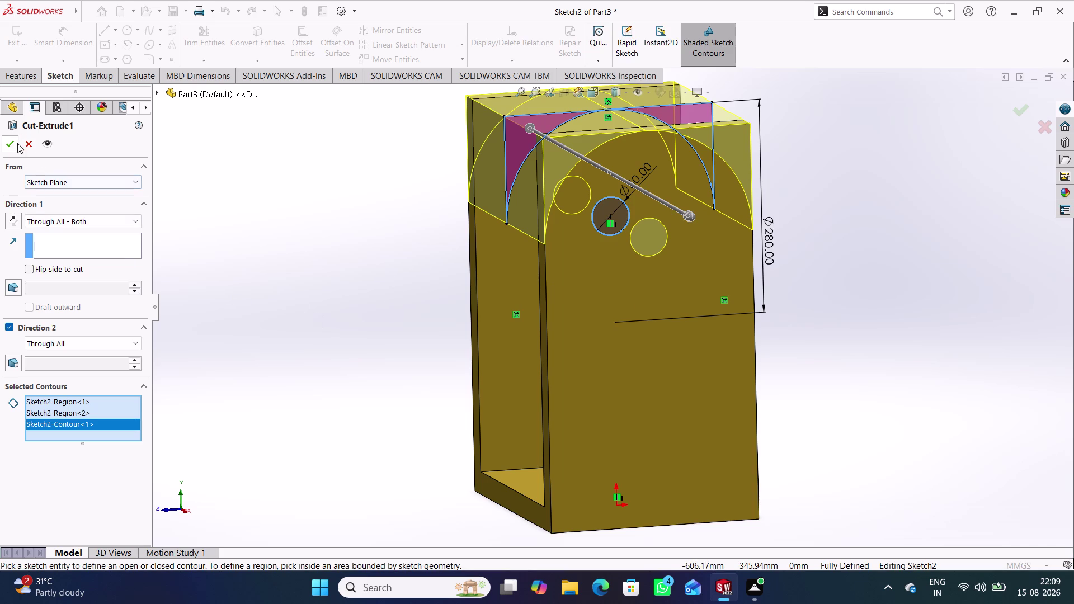
click(12, 142)
Orbit the bracket to inspect the new holes through both arched arms.
click(314, 291)
middle_drag(327, 298, 282, 266)
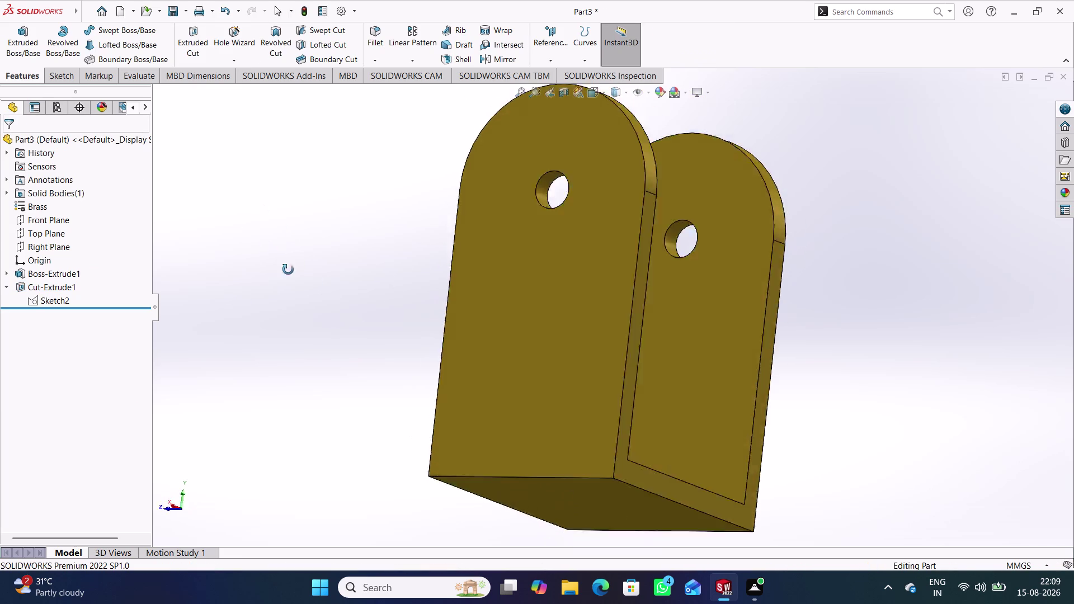
middle_drag(283, 266, 328, 280)
middle_drag(353, 327, 437, 334)
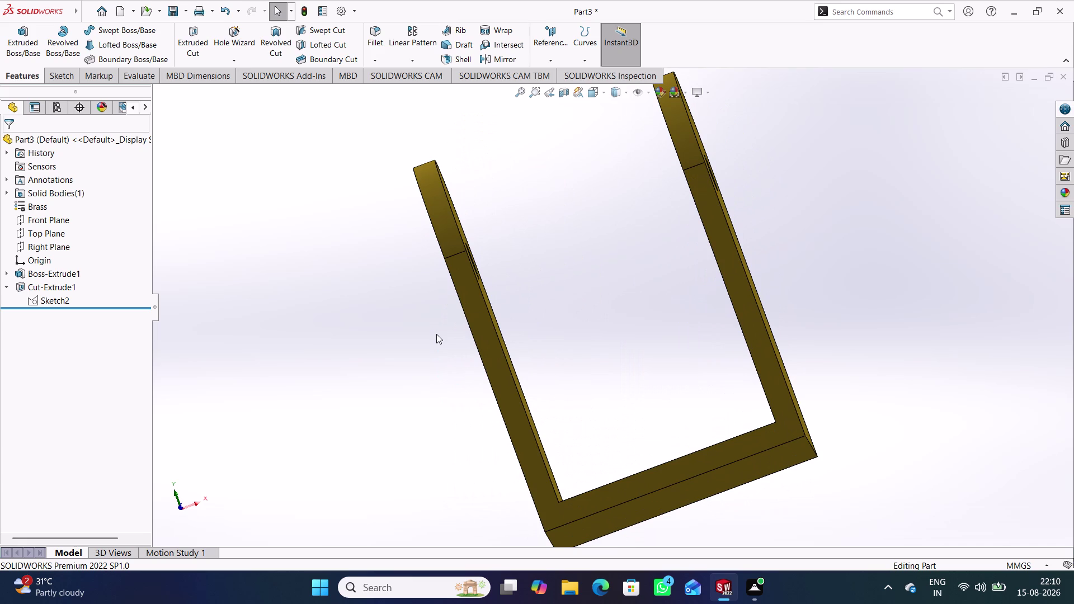
middle_drag(591, 411, 608, 390)
middle_drag(602, 321, 614, 357)
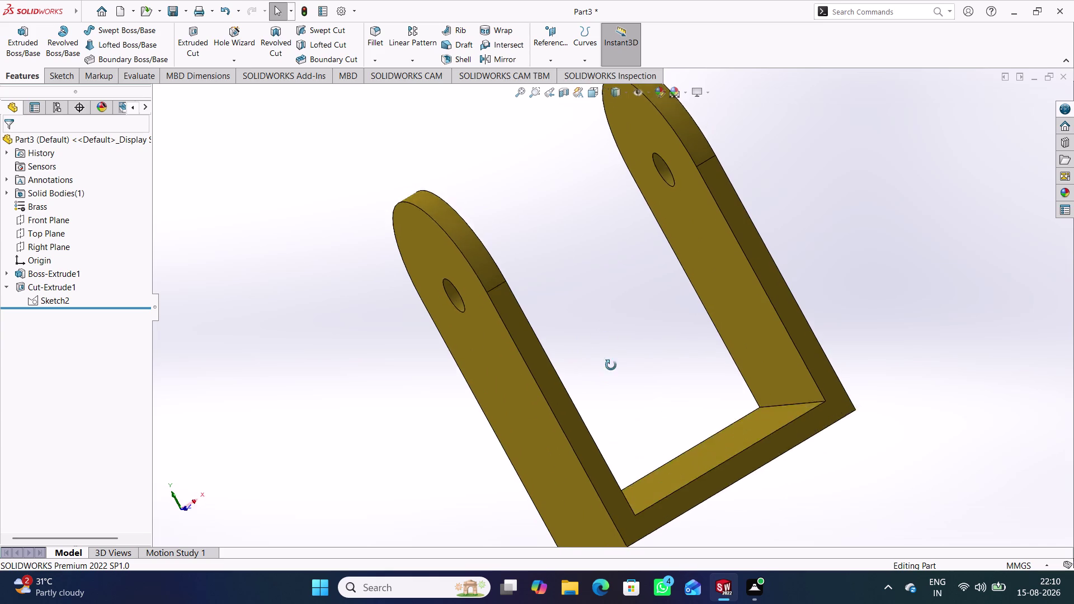
middle_drag(615, 357, 576, 440)
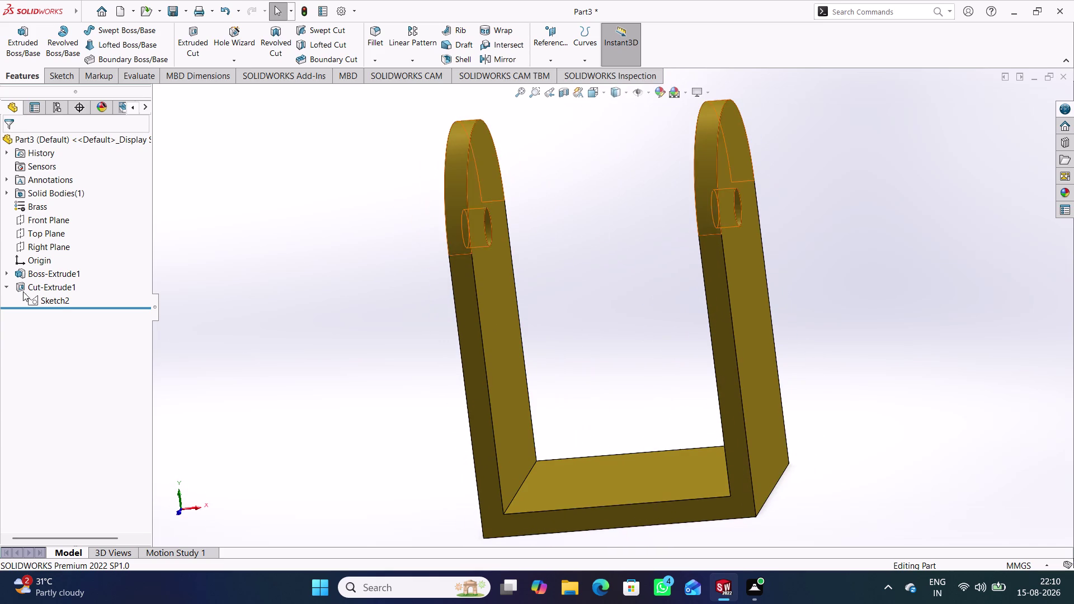
click(7, 285)
click(8, 276)
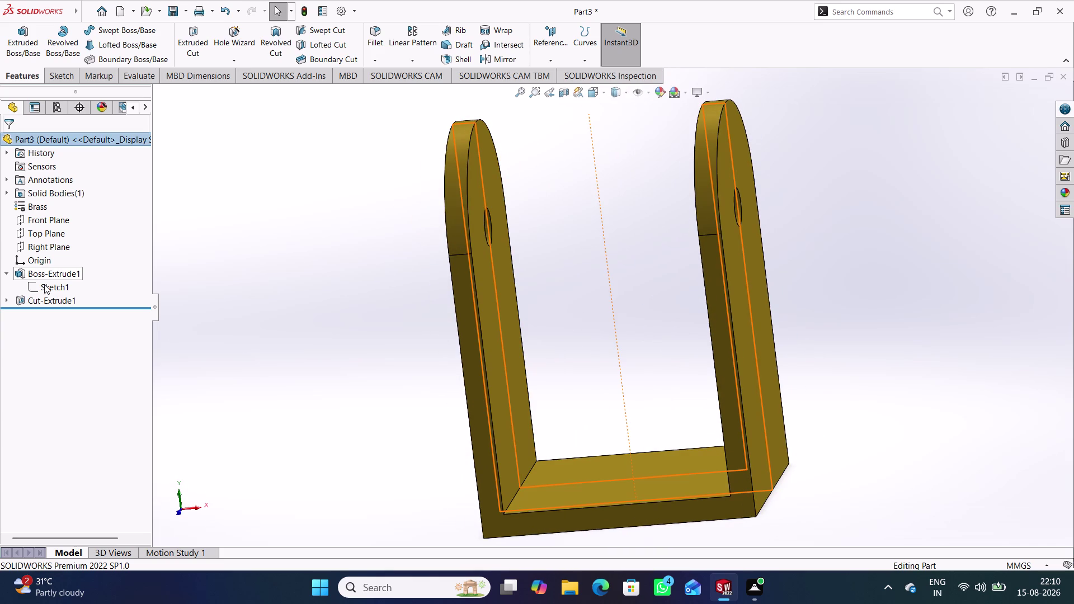
double_click(44, 285)
scroll(up, 3)
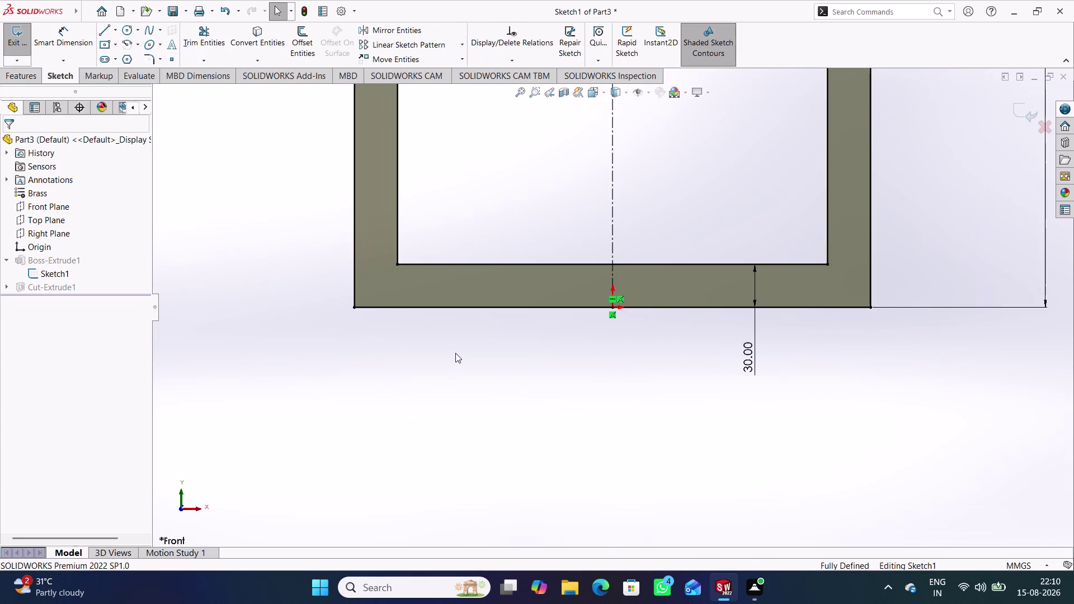
scroll(up, 3)
scroll(up, 3)
scroll(down, 3)
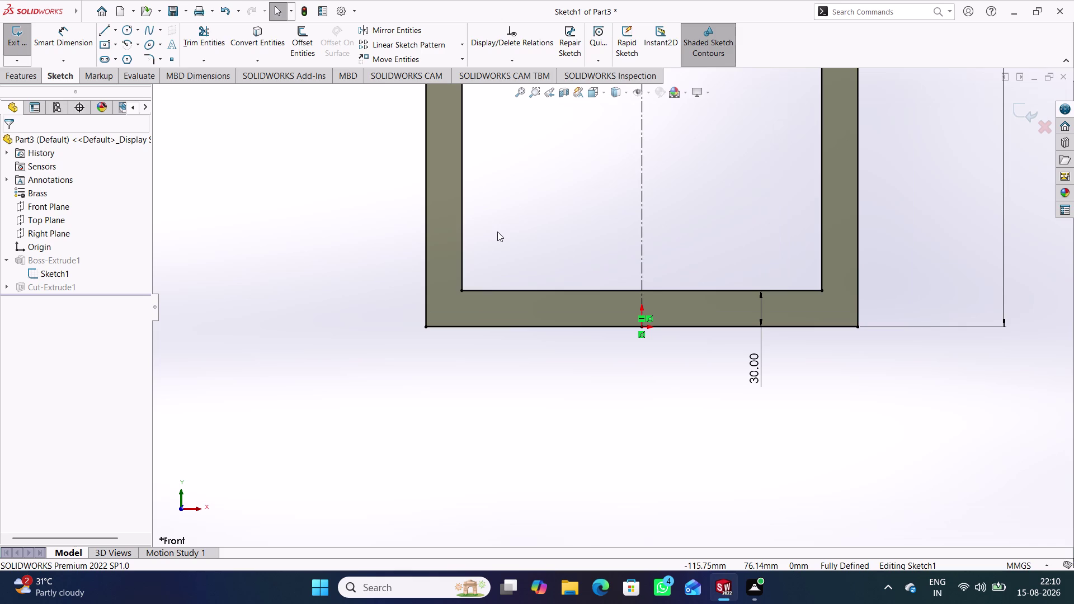
scroll(up, 3)
scroll(down, 3)
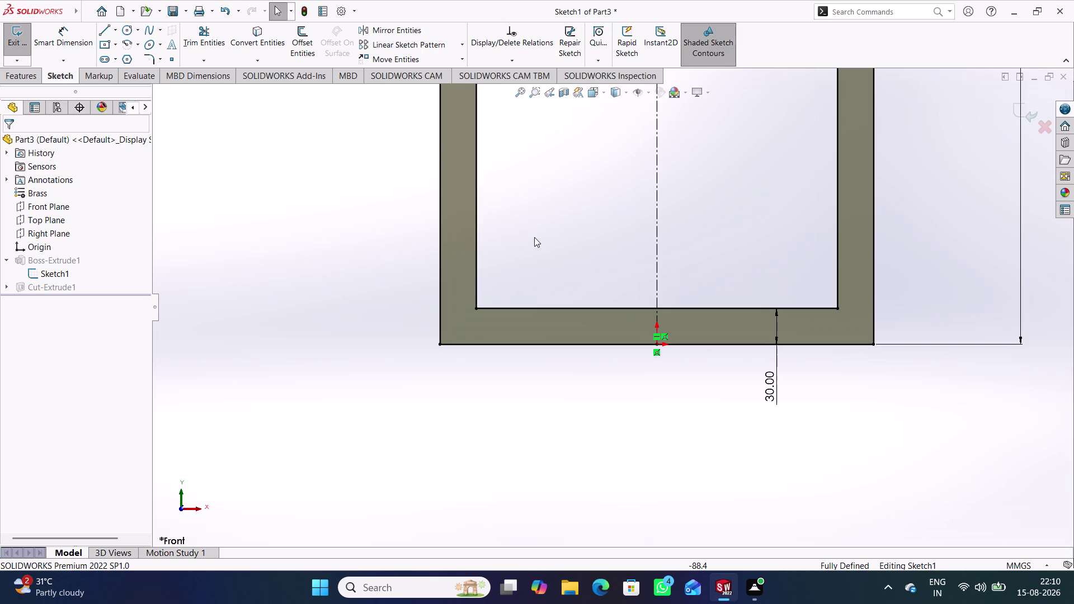
click(152, 62)
Fillet the two outer bottom corners of the profile at 50 mm.
click(438, 344)
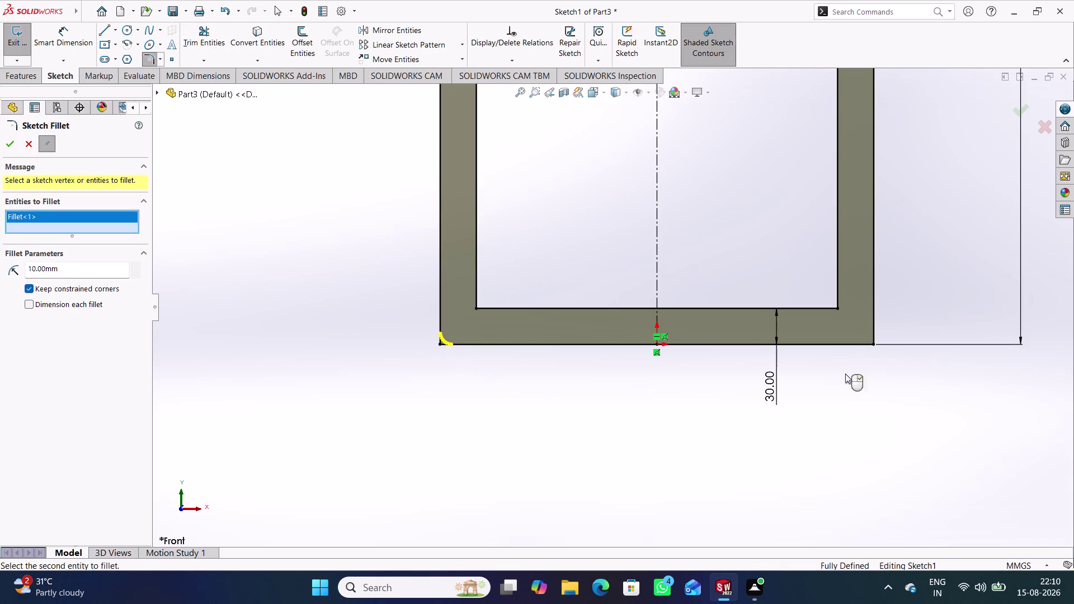
click(873, 344)
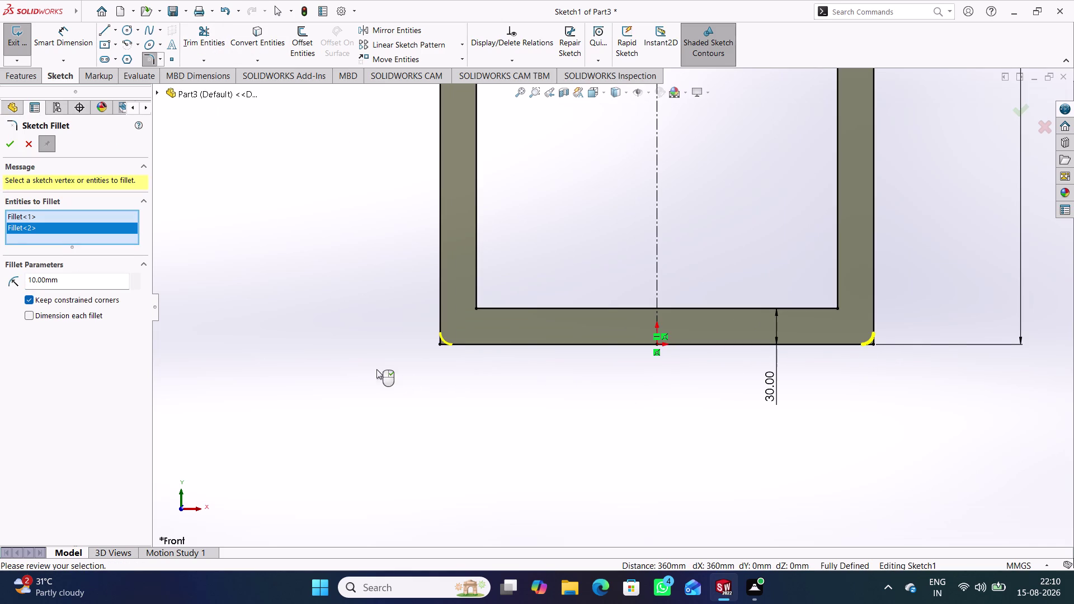
drag(63, 282, 10, 277)
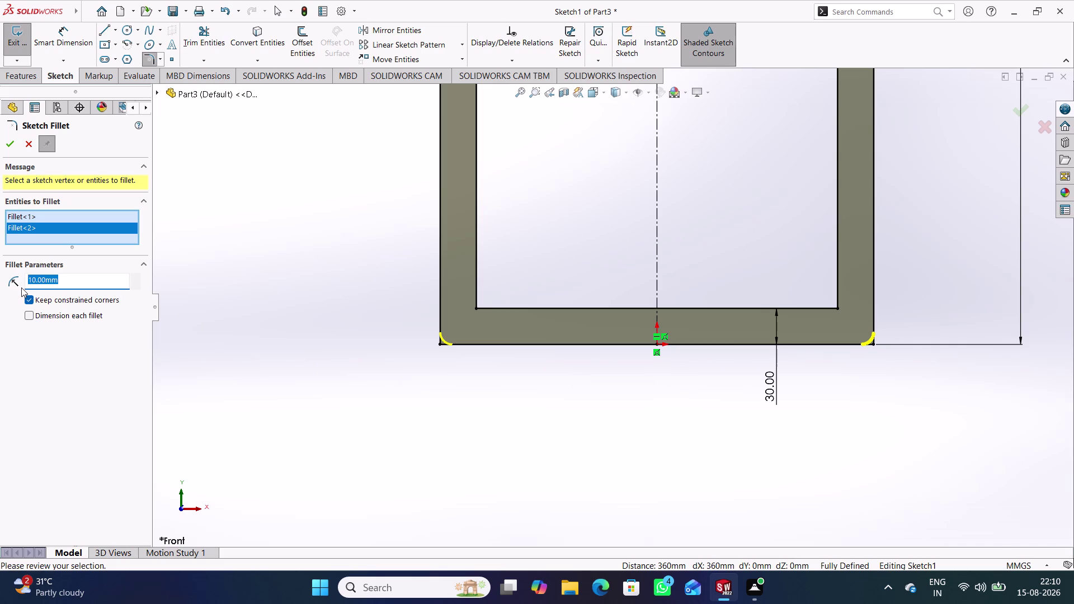
text(5)
text(0)
key(Return)
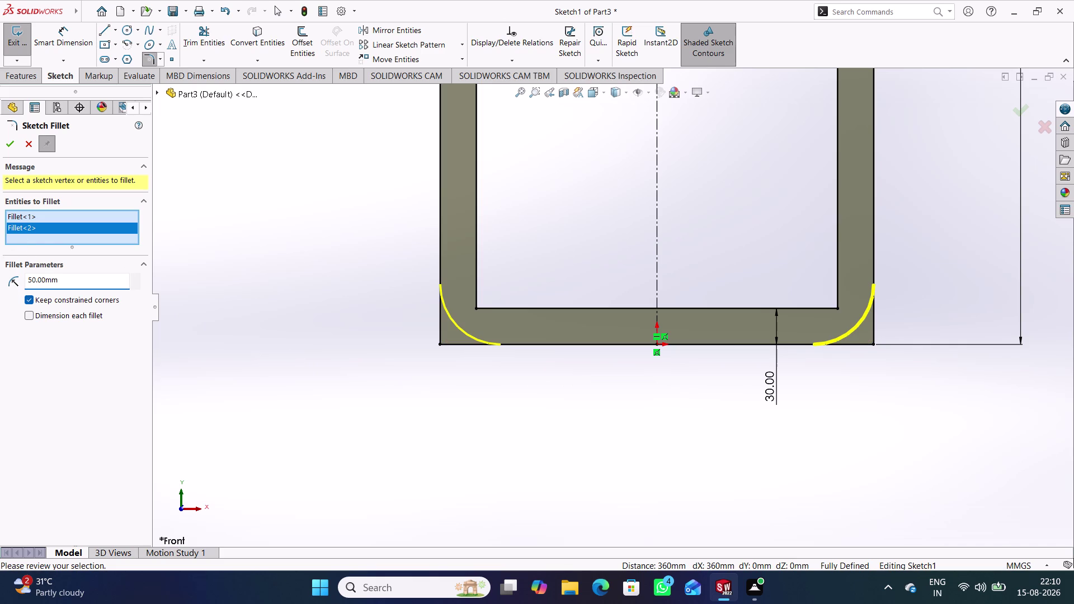
click(11, 144)
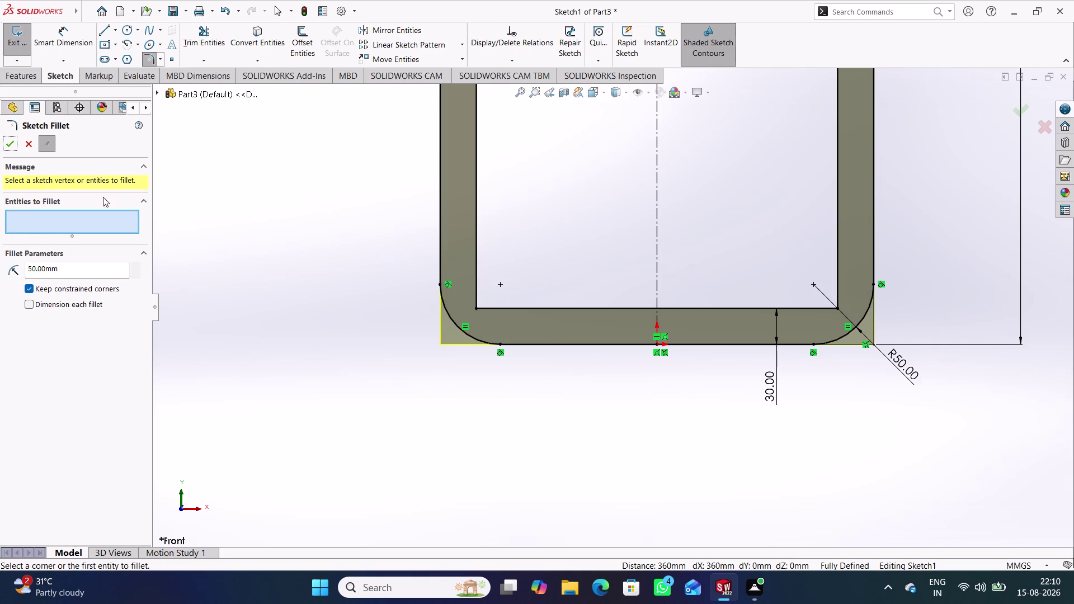
Fillet the two inner bottom corners of the profile at 20 mm.
click(475, 307)
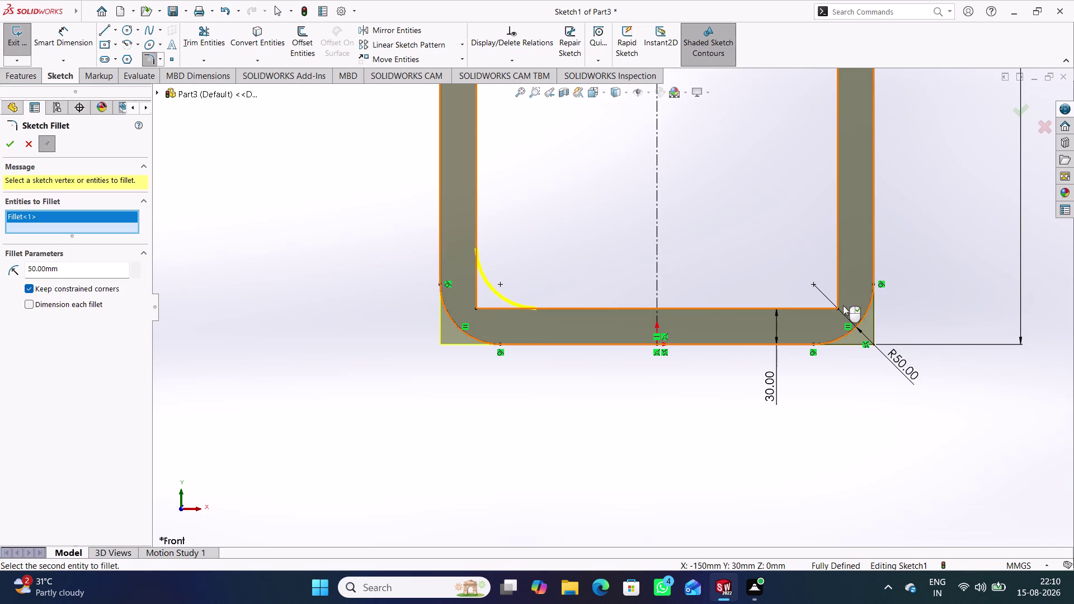
click(839, 309)
drag(64, 279, 32, 279)
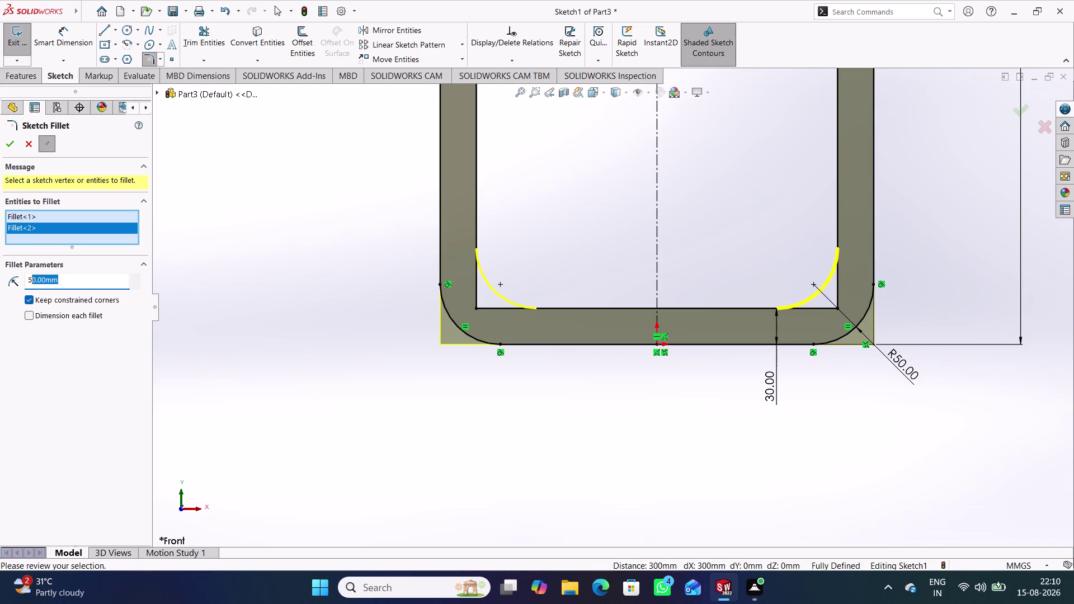
drag(32, 280, 22, 279)
text(20)
key(Return)
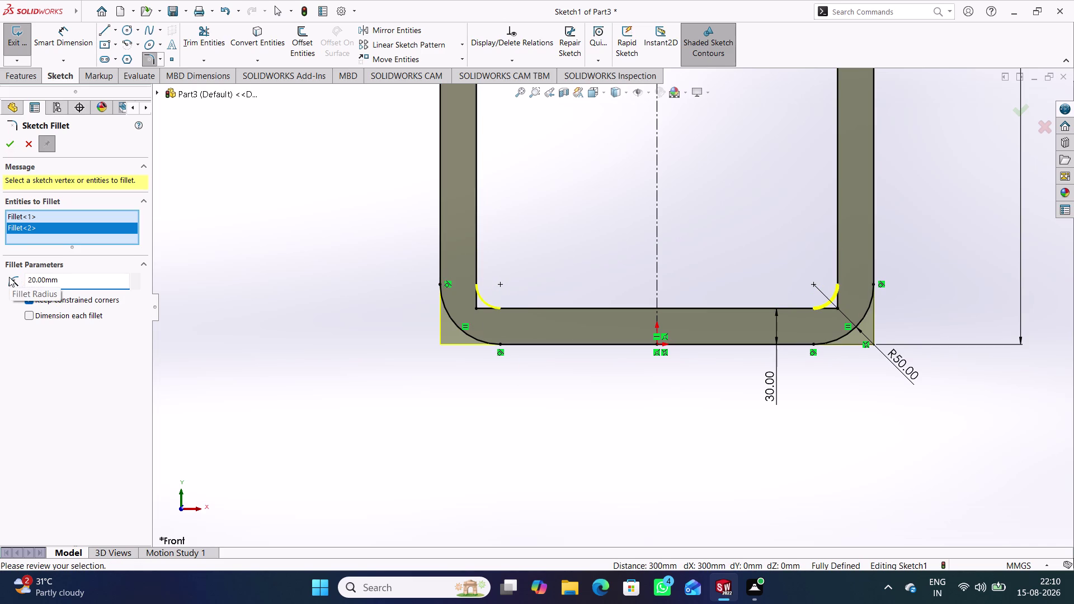
click(214, 285)
Close the fillet tool and exit Sketch1 to rebuild the bracket.
click(6, 141)
click(25, 142)
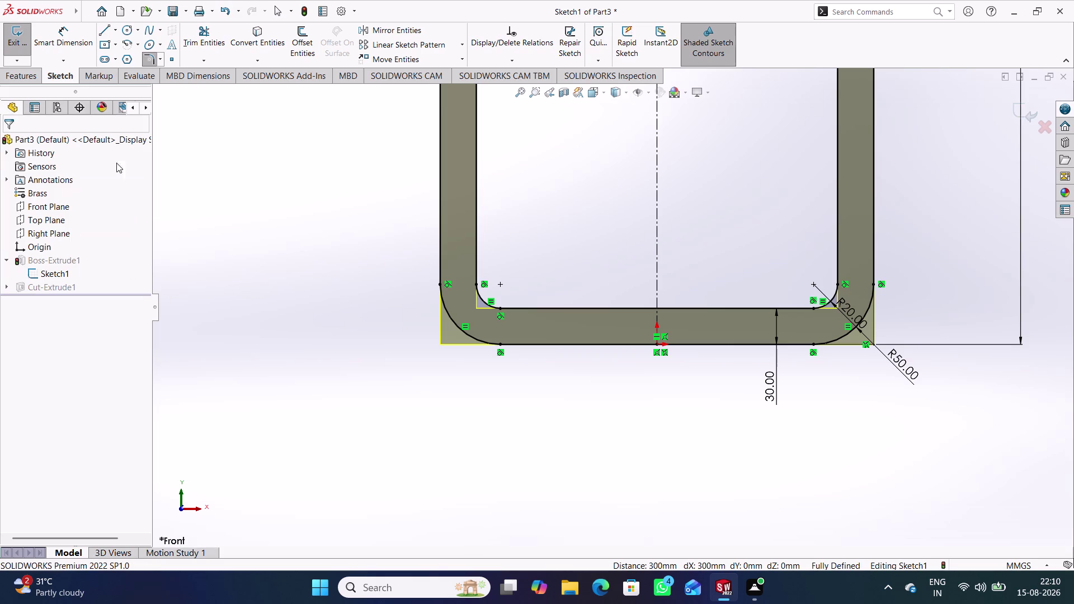
click(309, 323)
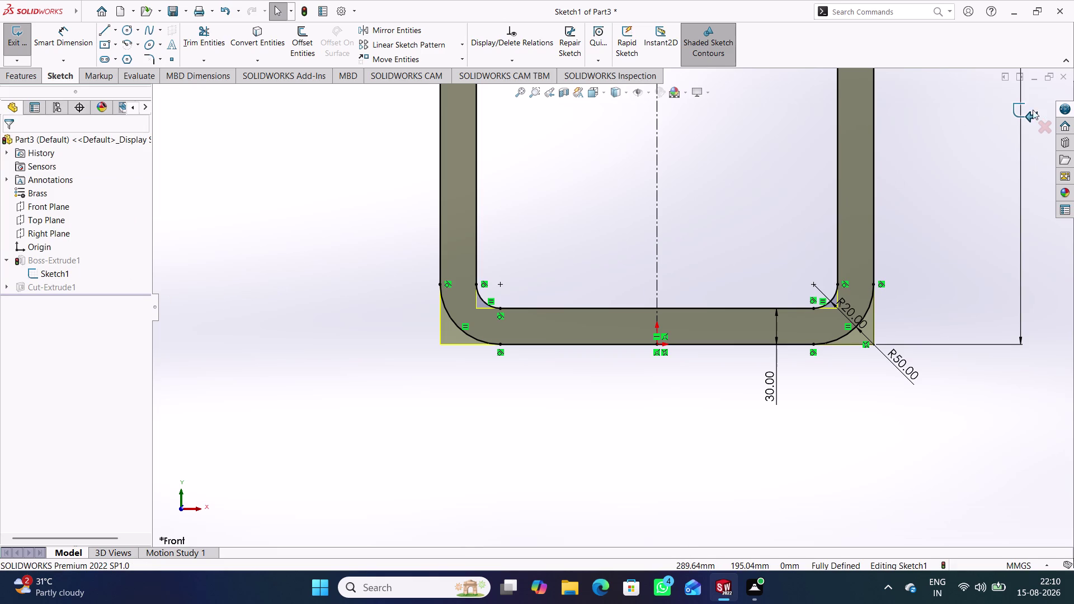
click(1027, 109)
Orbit to the bracket's base and open a new sketch on its inner top face.
scroll(up, 3)
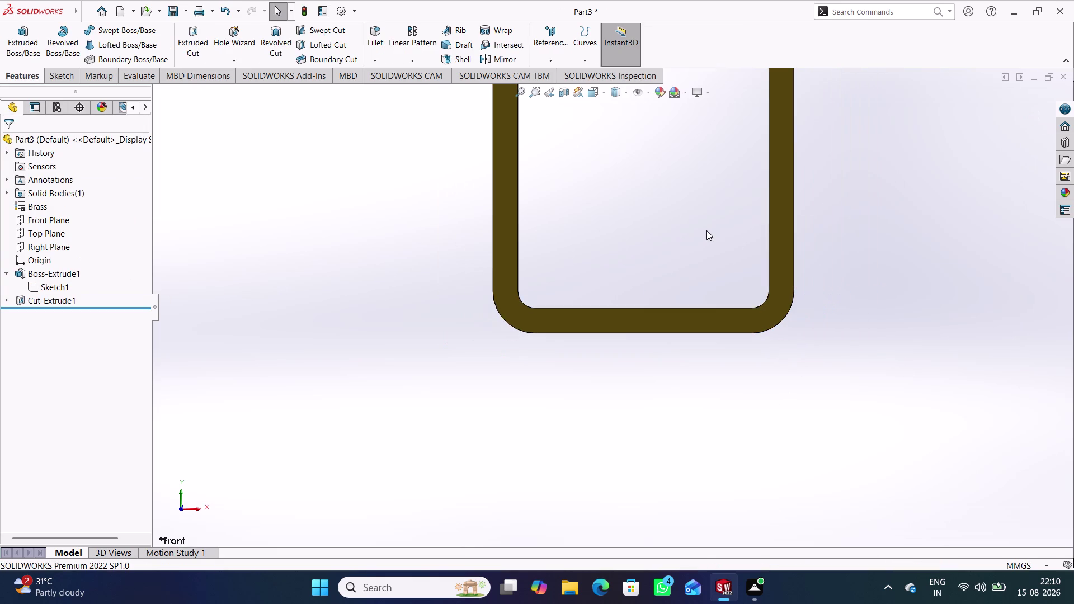
scroll(up, 3)
scroll(down, 3)
scroll(up, 3)
scroll(up, 3)
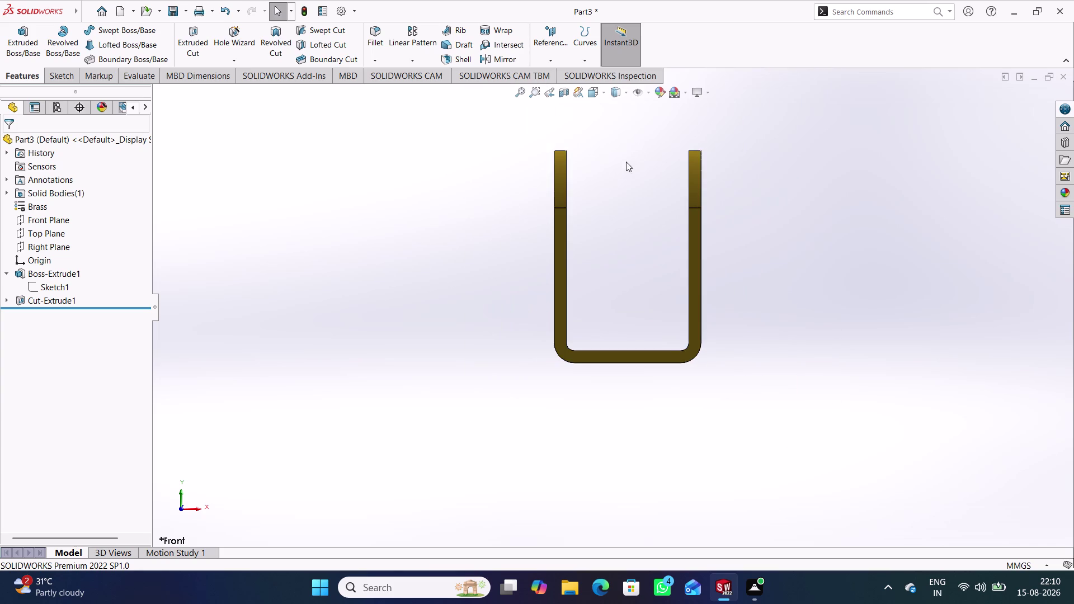
scroll(down, 3)
scroll(down, 3)
middle_drag(683, 359, 631, 348)
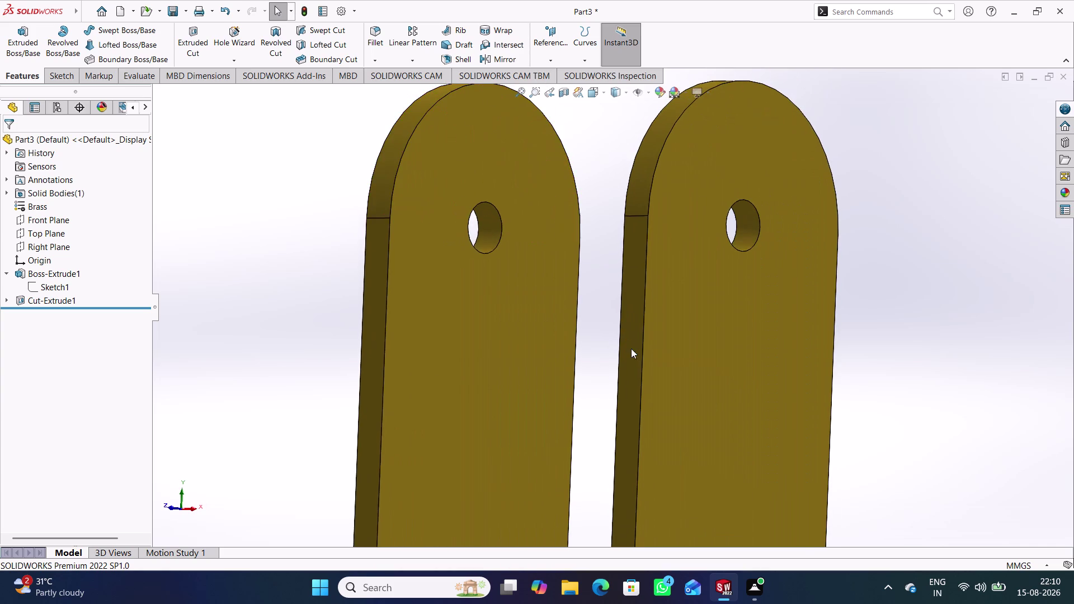
scroll(up, 3)
middle_drag(388, 408, 432, 477)
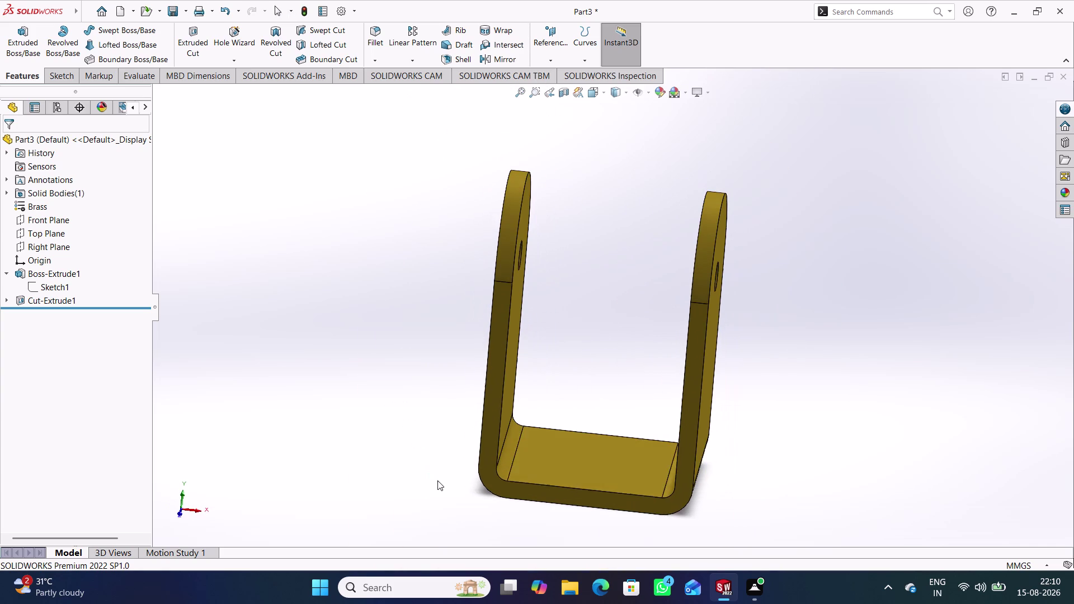
click(613, 462)
click(663, 437)
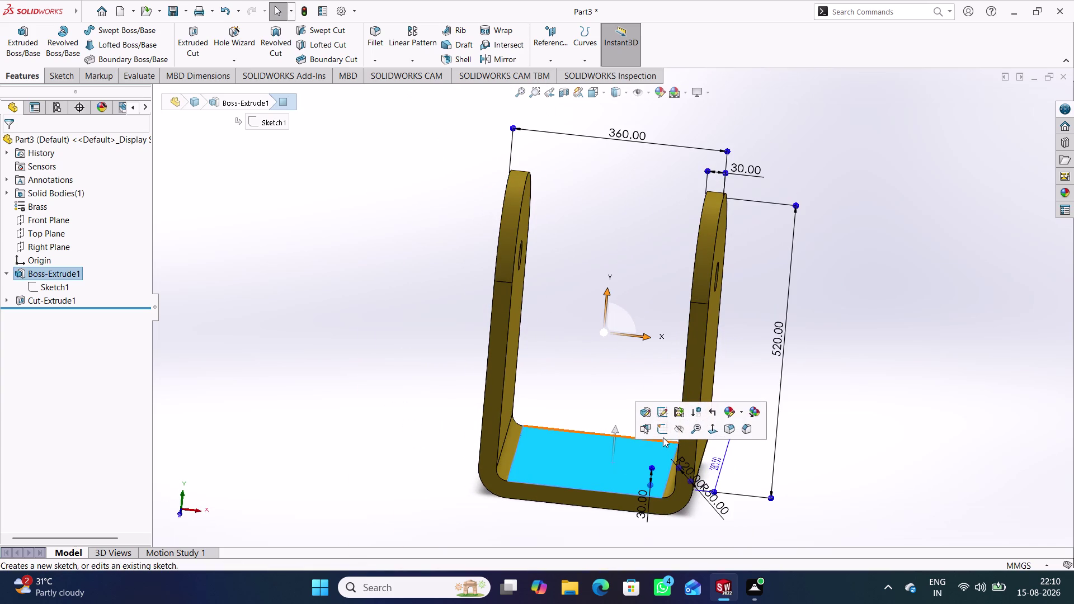
click(652, 385)
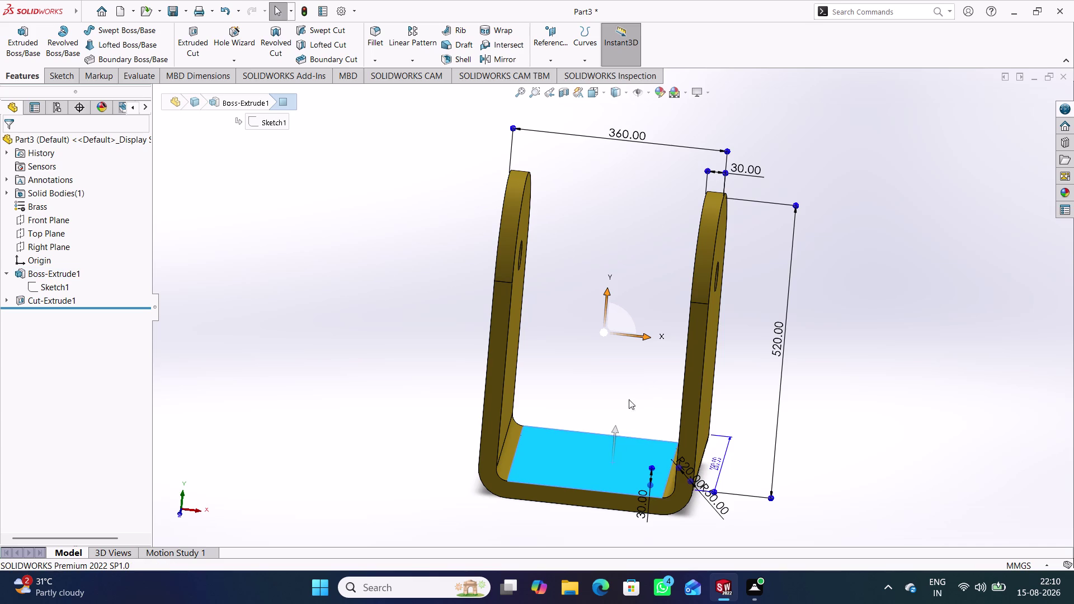
click(612, 457)
click(654, 424)
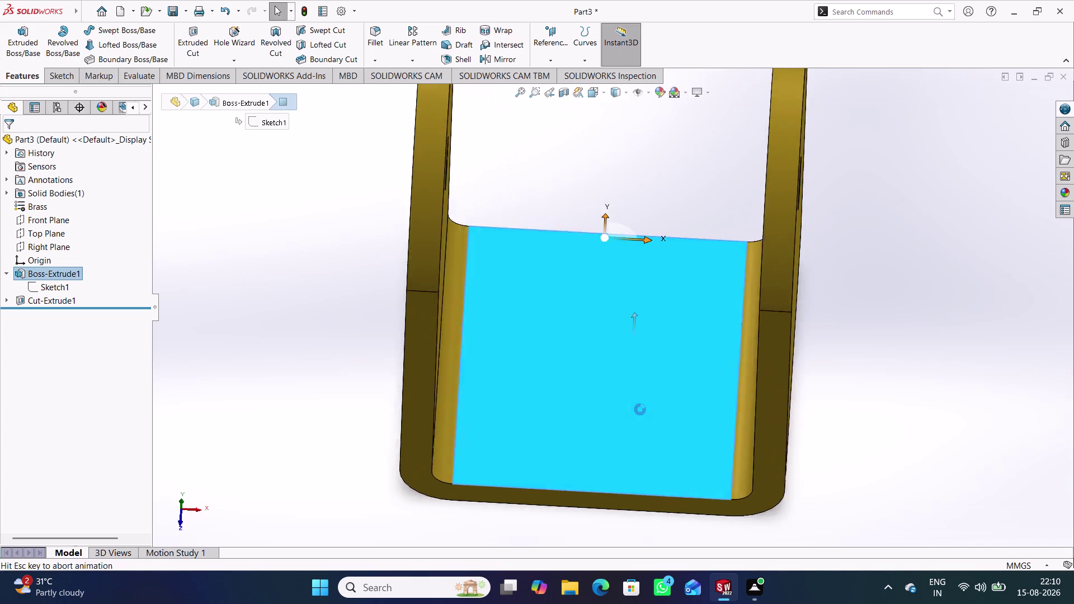
scroll(up, 3)
scroll(up, 3)
click(599, 474)
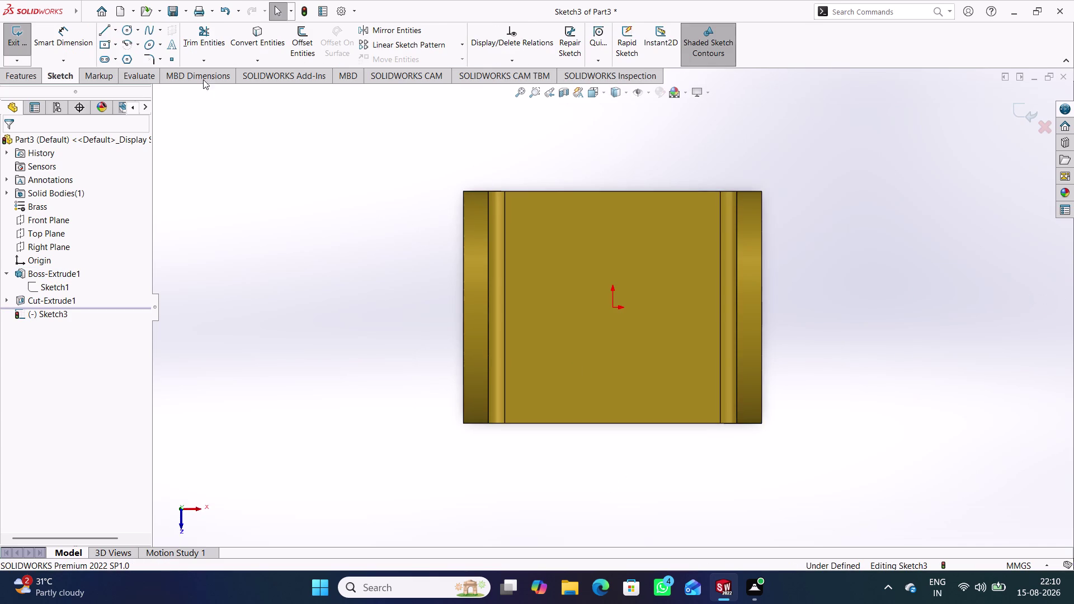
Draw a circle at the origin and dimension its diameter to 75 mm.
click(126, 29)
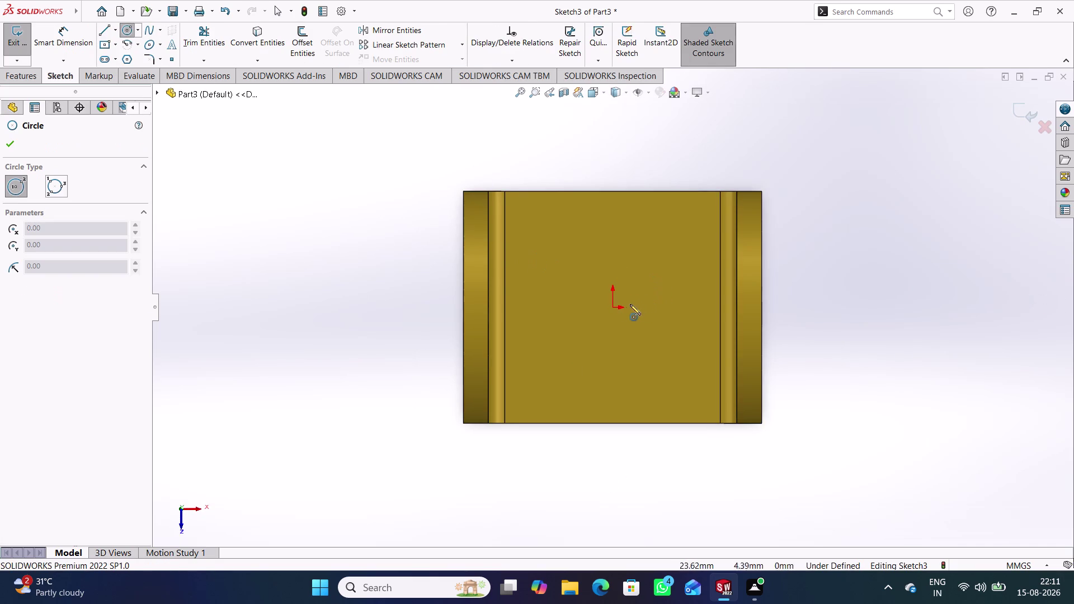
click(613, 307)
click(634, 339)
right_drag(823, 428, 806, 302)
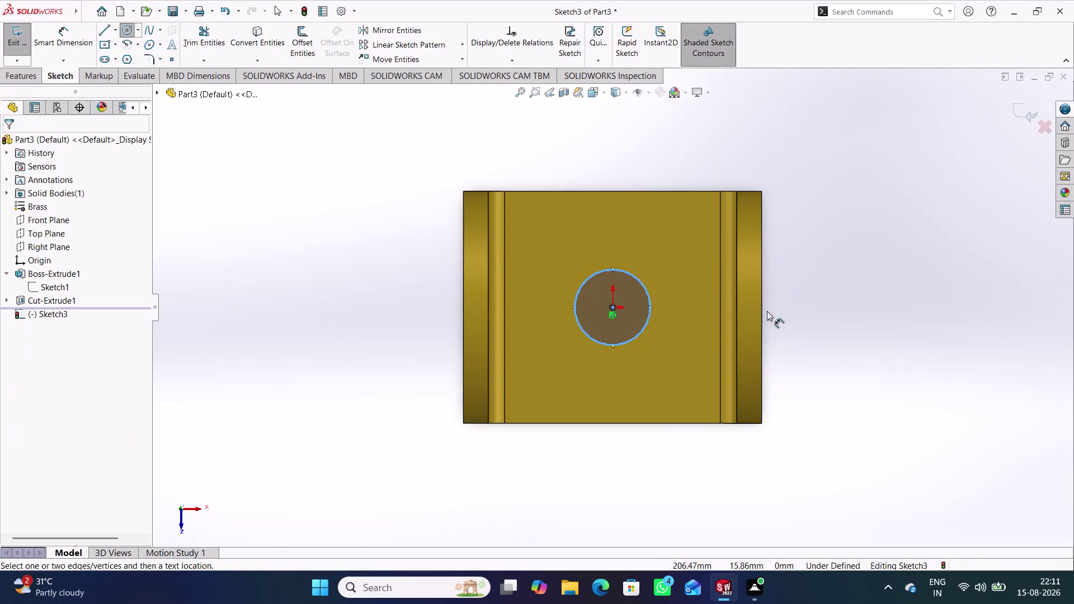
click(648, 290)
click(620, 244)
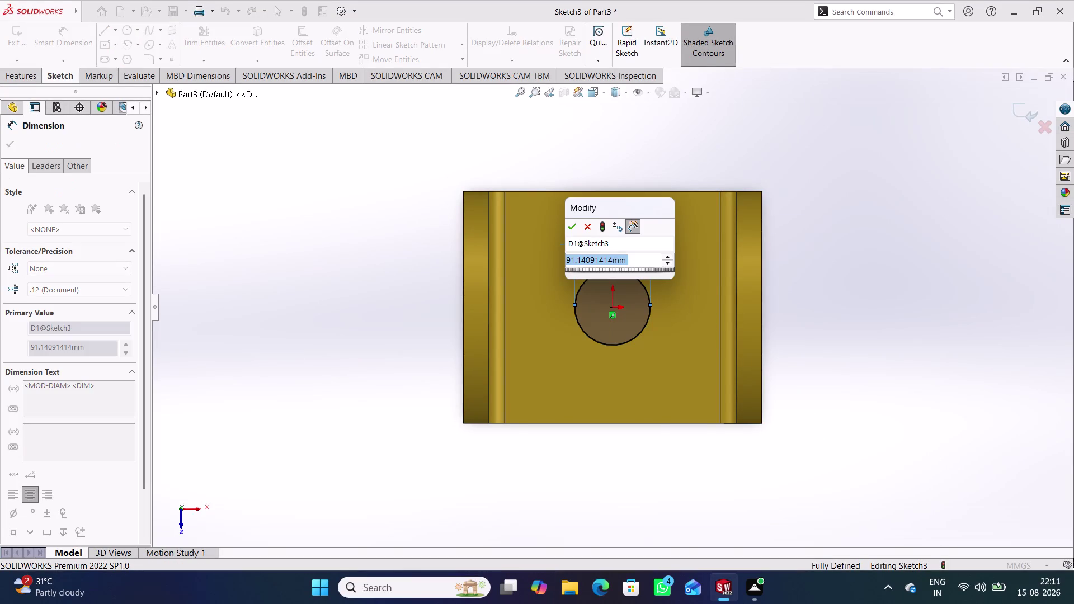
text(75)
key(Return)
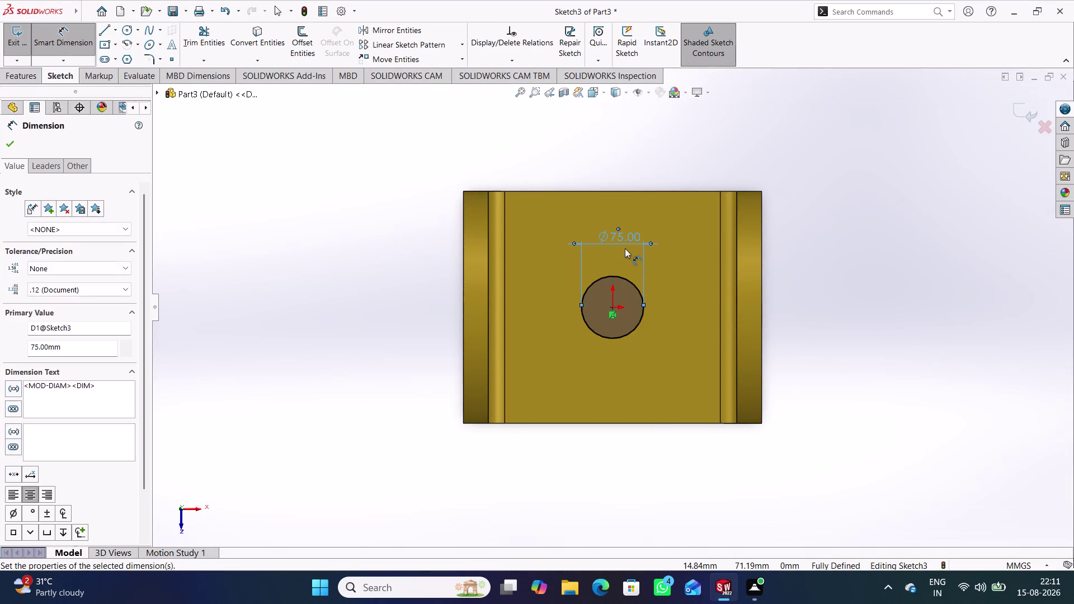
Close the Custom Properties pane, exit Sketch3, and switch to isometric view.
click(1061, 210)
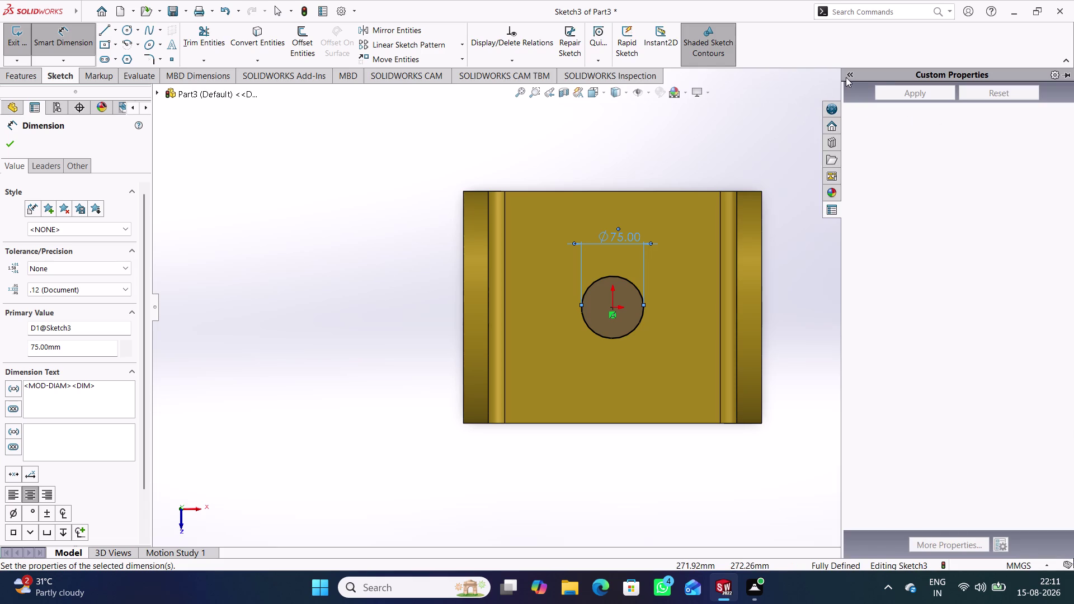
click(706, 132)
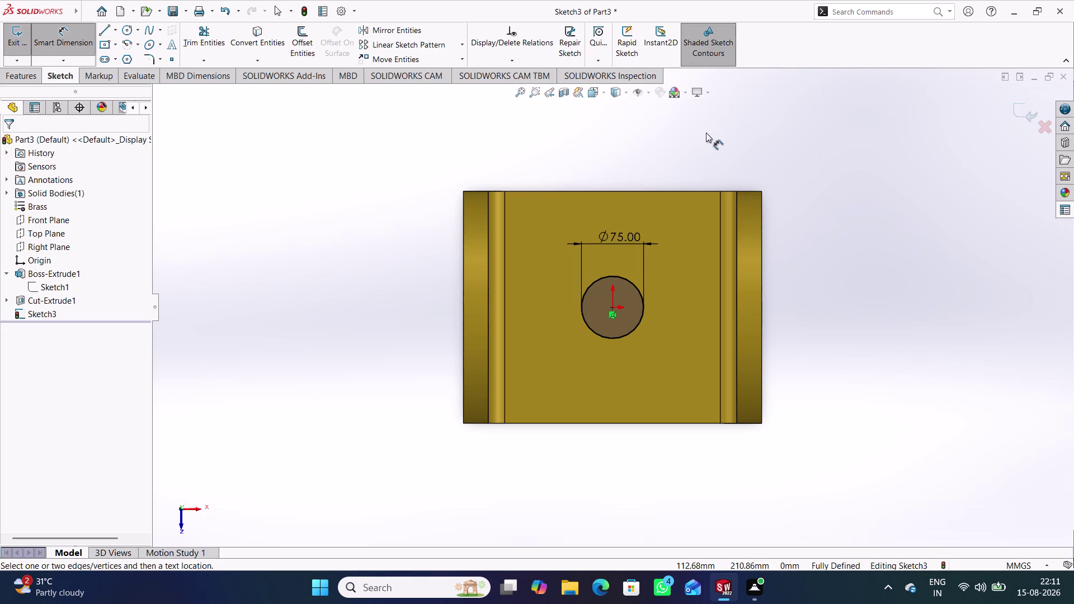
click(1012, 109)
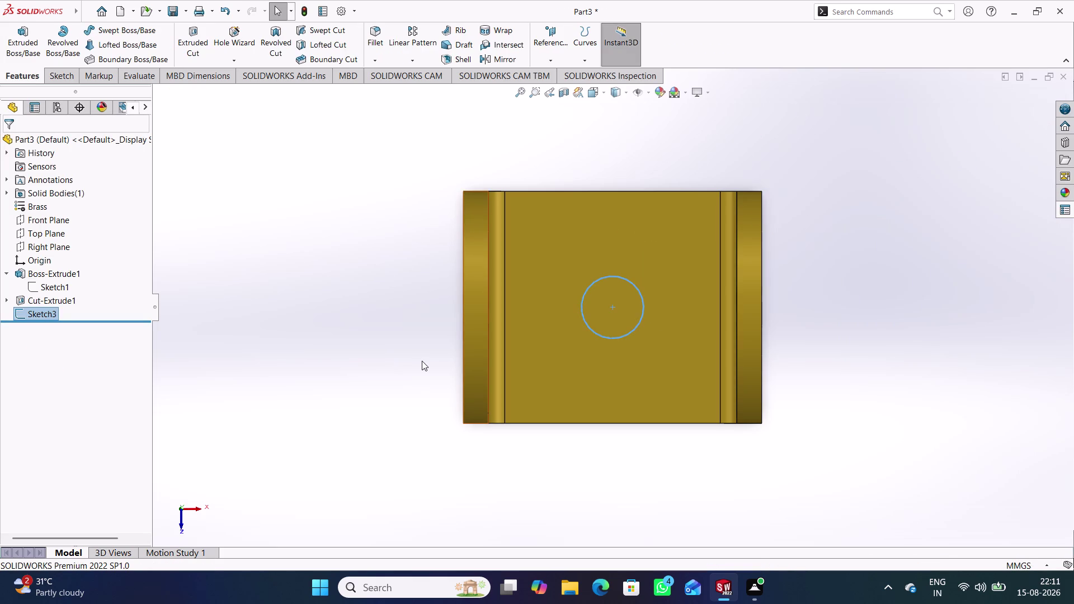
key(ctrl+7)
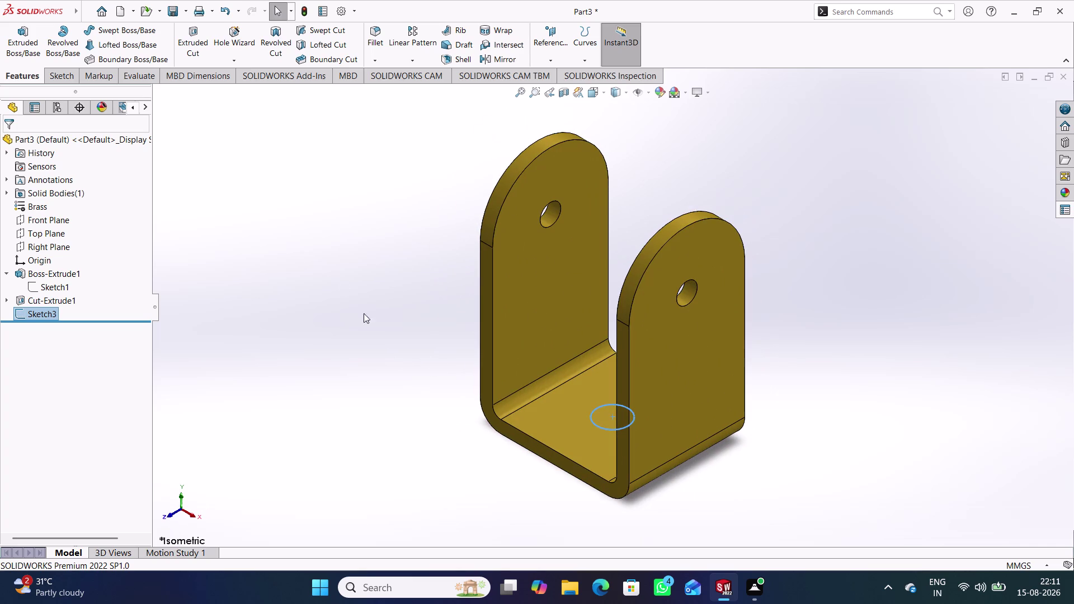
Cut the 75 mm circle 355 mm blind into the base.
click(192, 52)
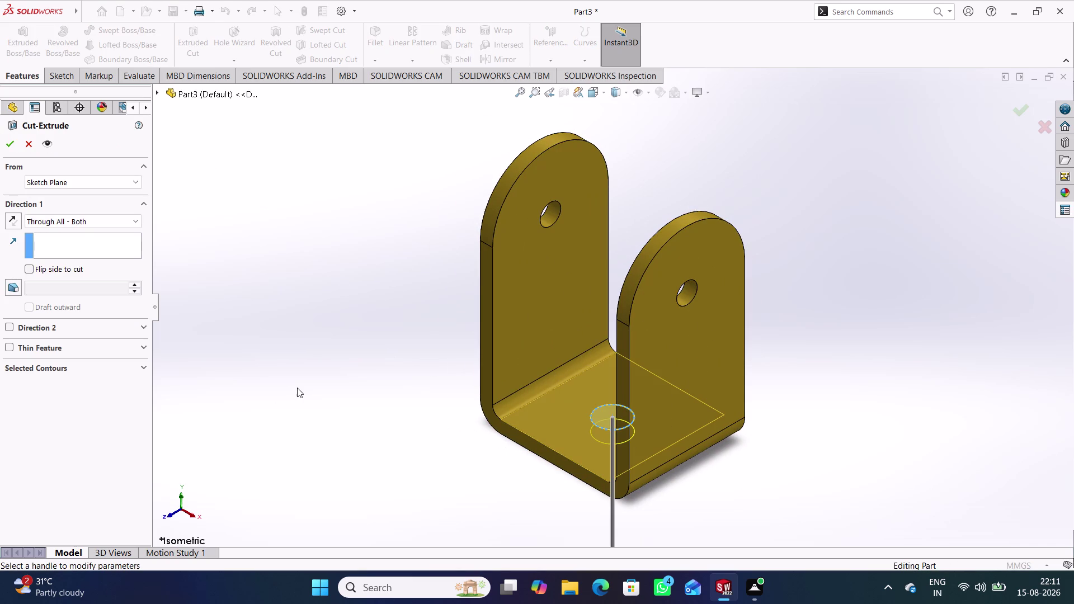
click(133, 219)
click(121, 233)
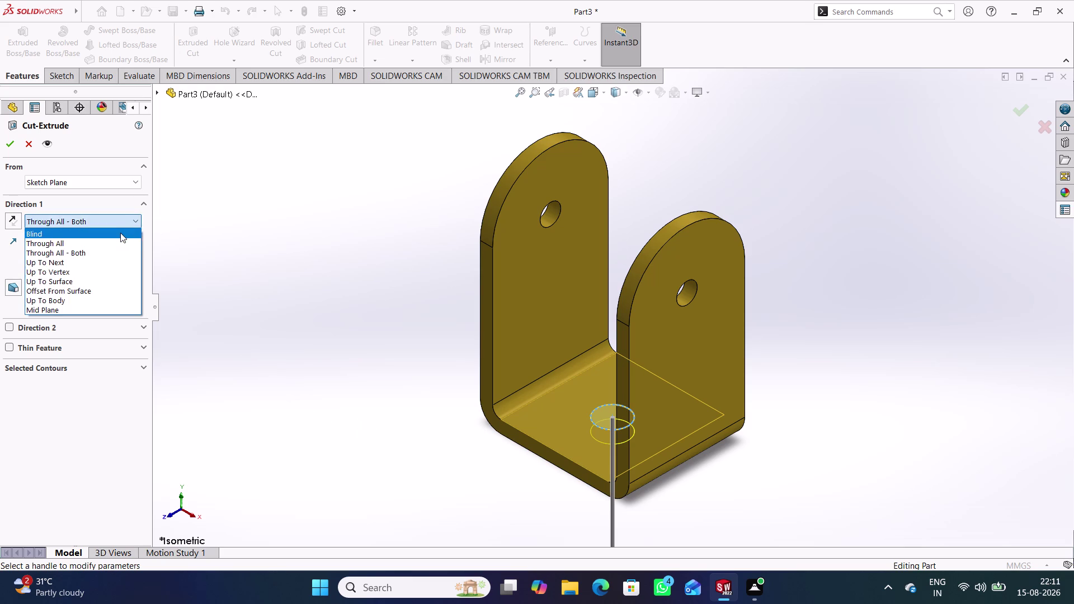
scroll(up, 3)
scroll(up, 3)
scroll(down, 3)
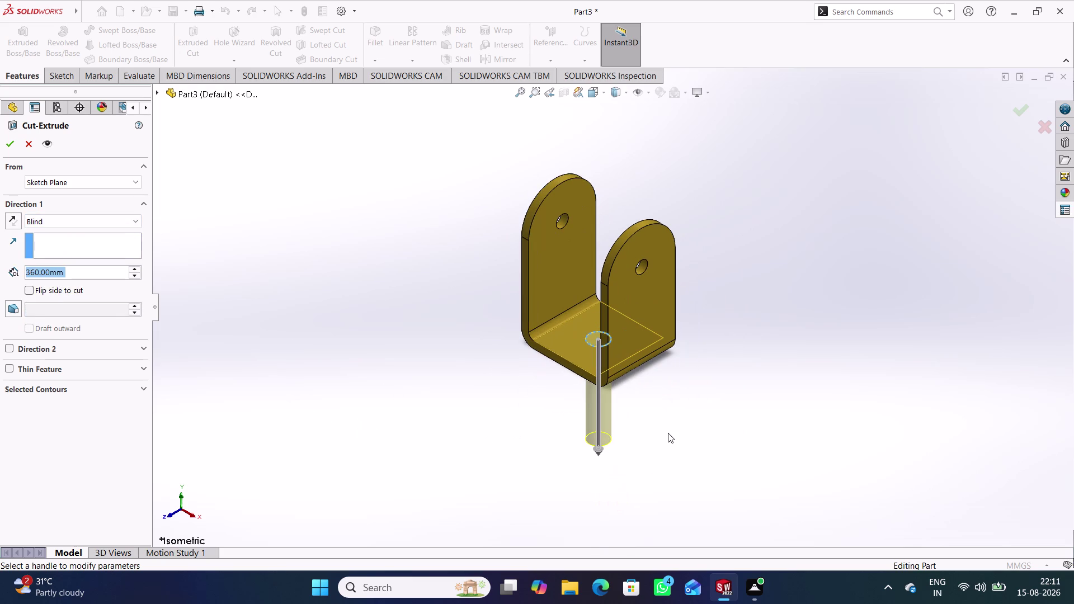
text(35)
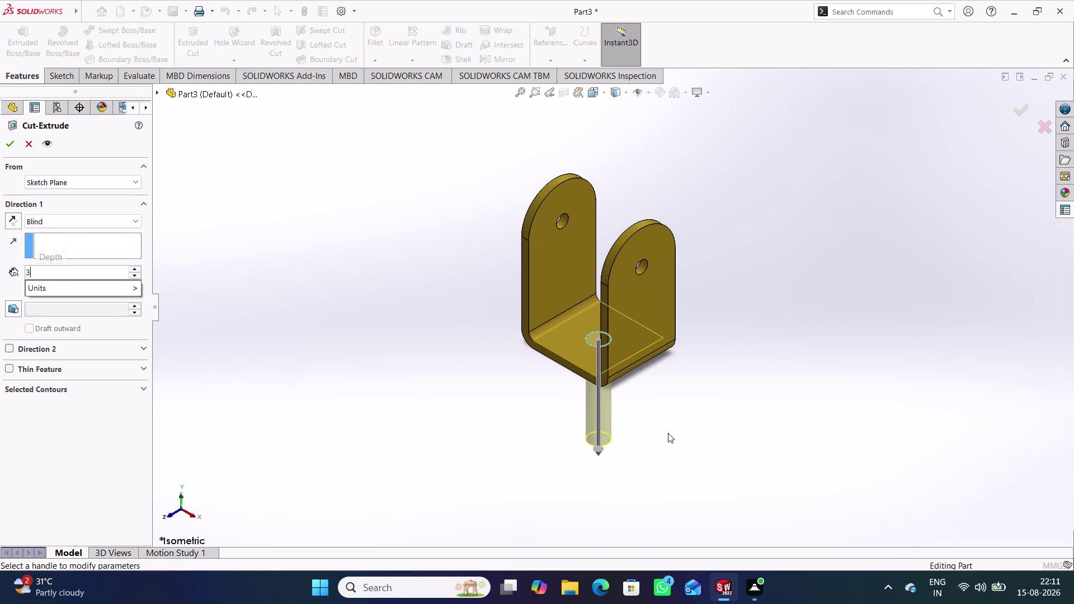
text(5)
key(Return)
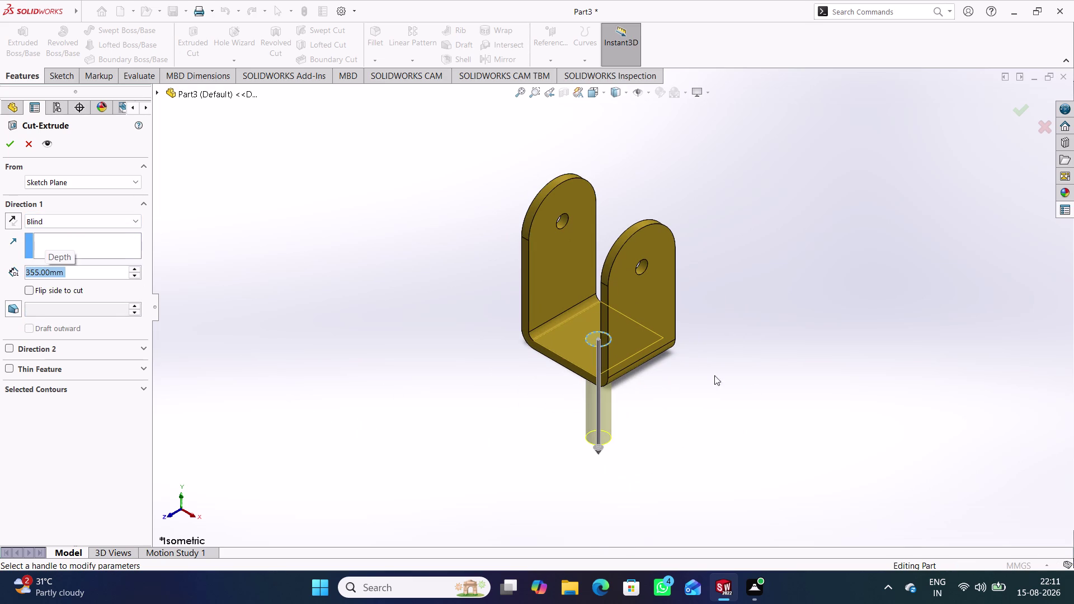
click(416, 364)
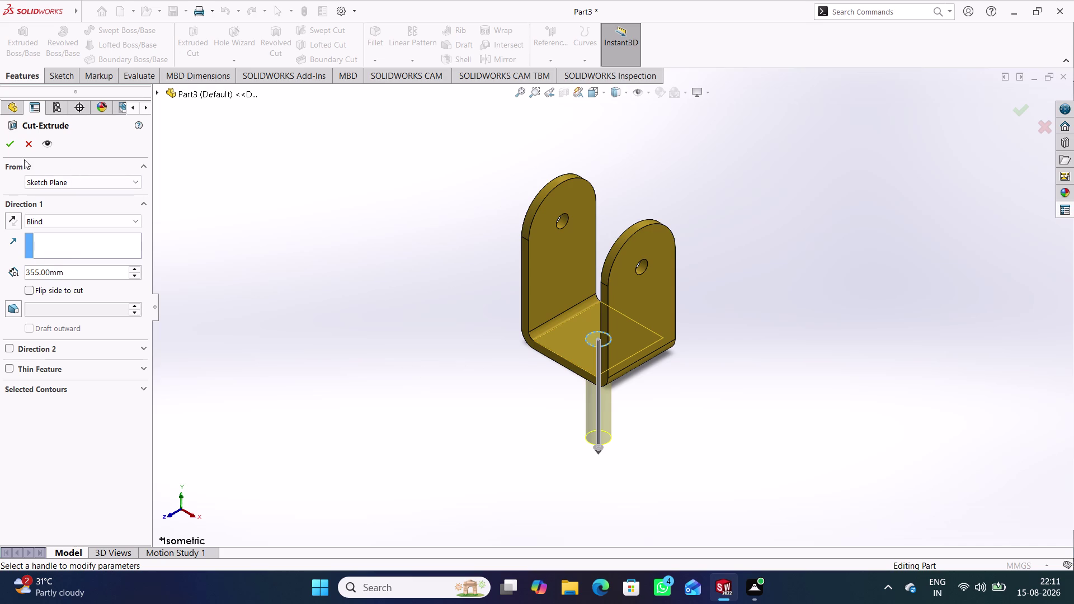
click(13, 145)
Inspect the resulting base hole, then undo Cut-Extrude2.
click(427, 378)
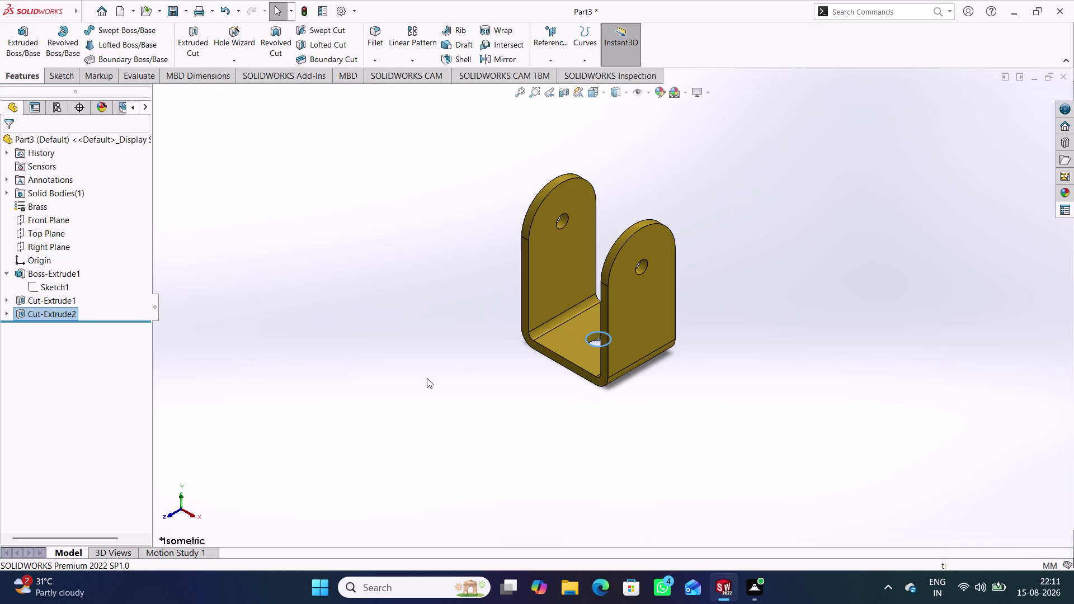
middle_drag(427, 380, 414, 339)
scroll(down, 3)
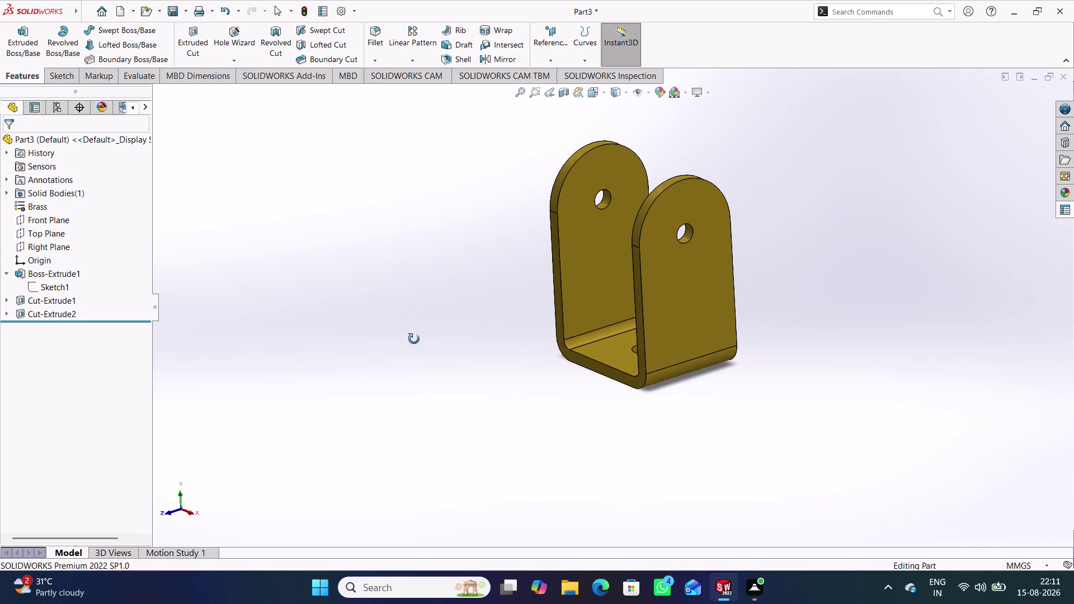
middle_drag(414, 339, 414, 349)
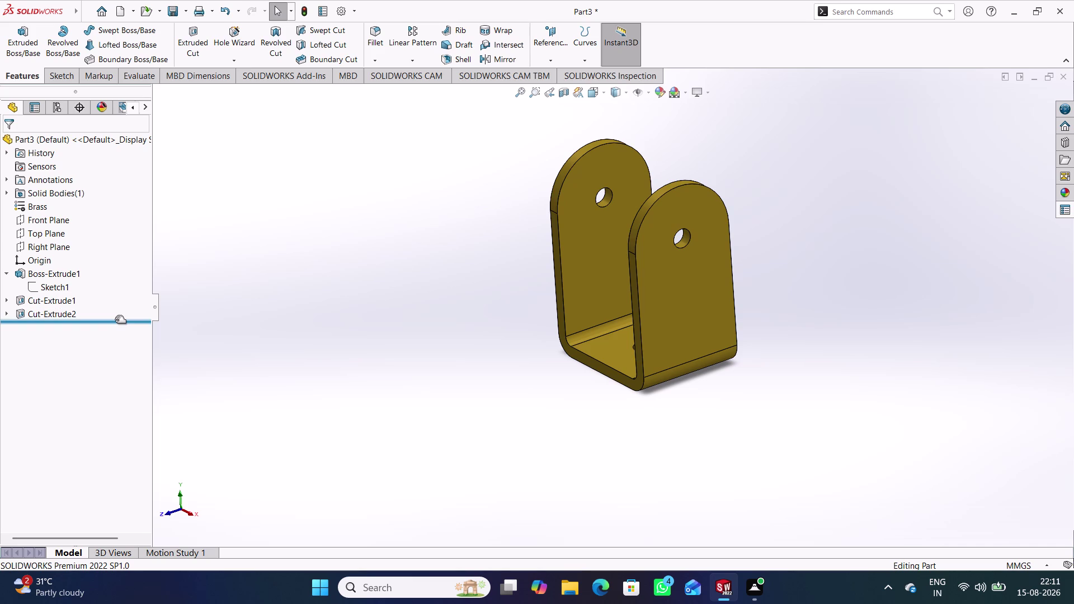
key(ctrl+z)
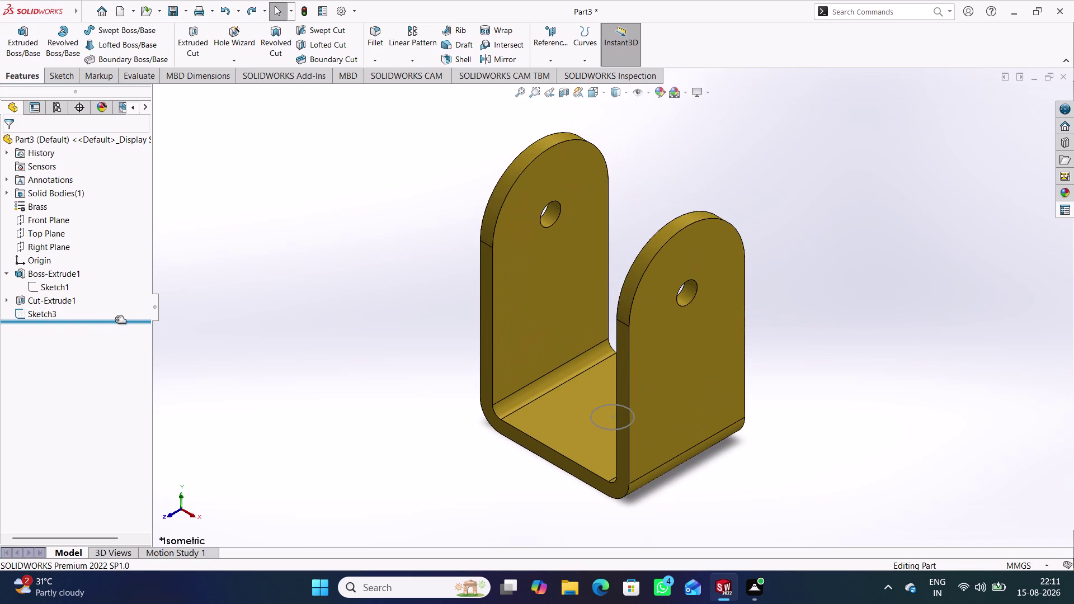
click(20, 43)
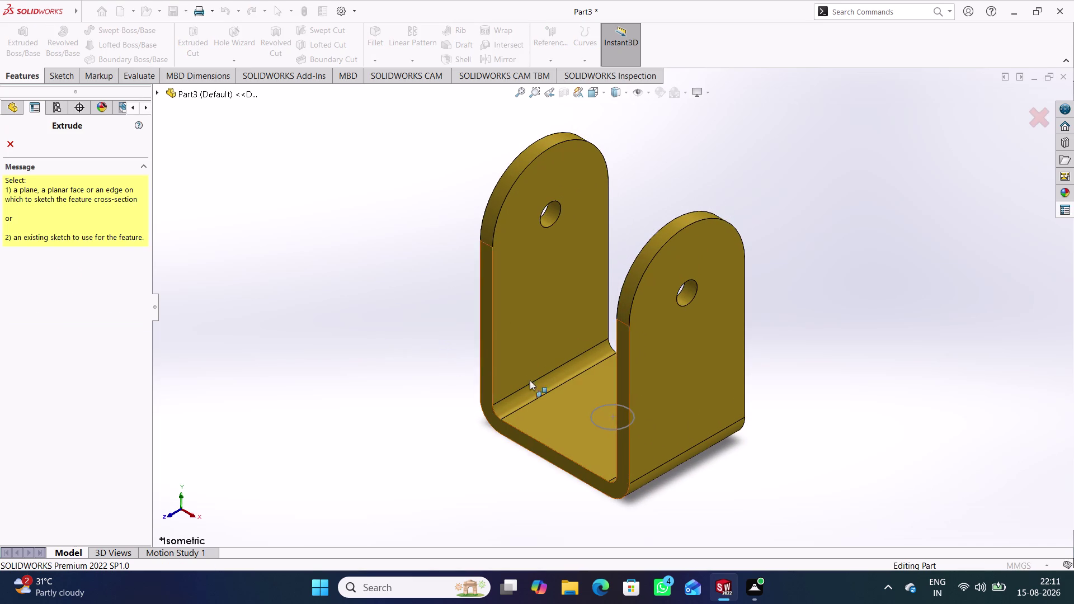
Extrude Sketch3 355 mm in reverse into a 75 mm shaft, inspect, and start saving.
click(591, 417)
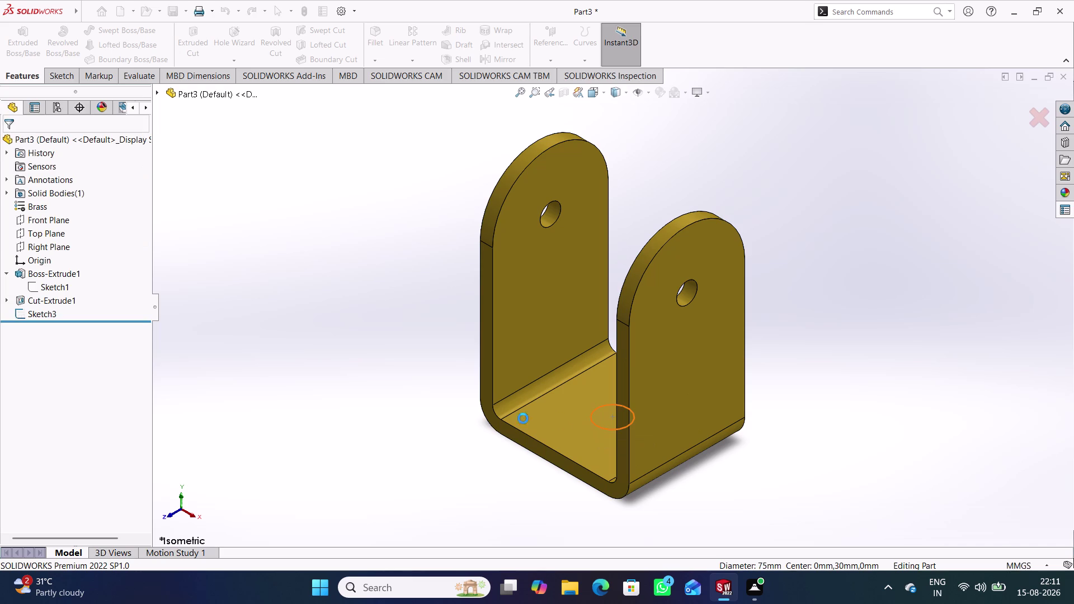
scroll(up, 3)
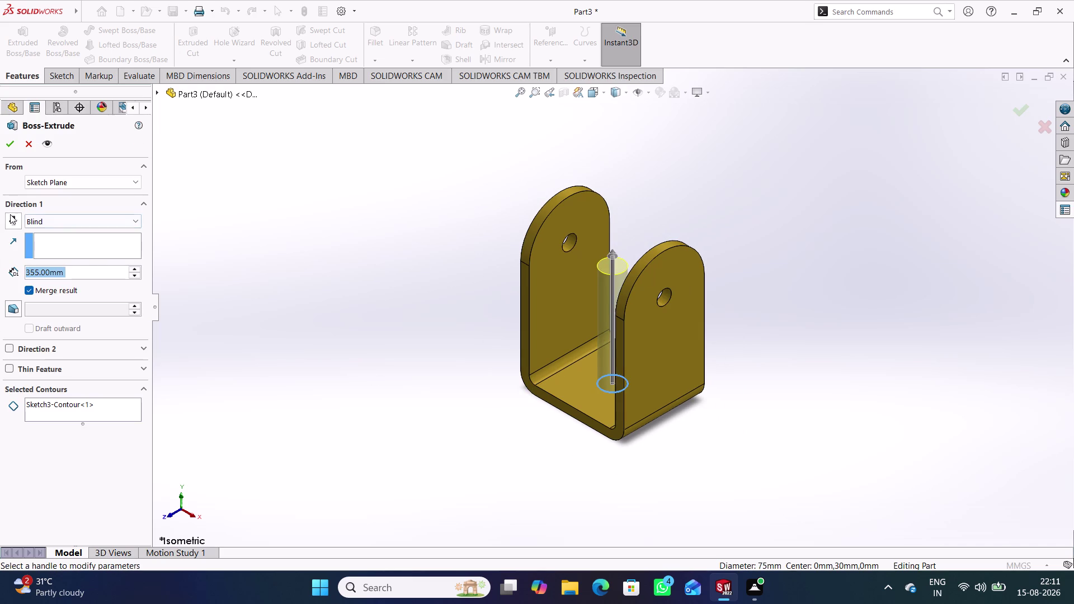
click(12, 217)
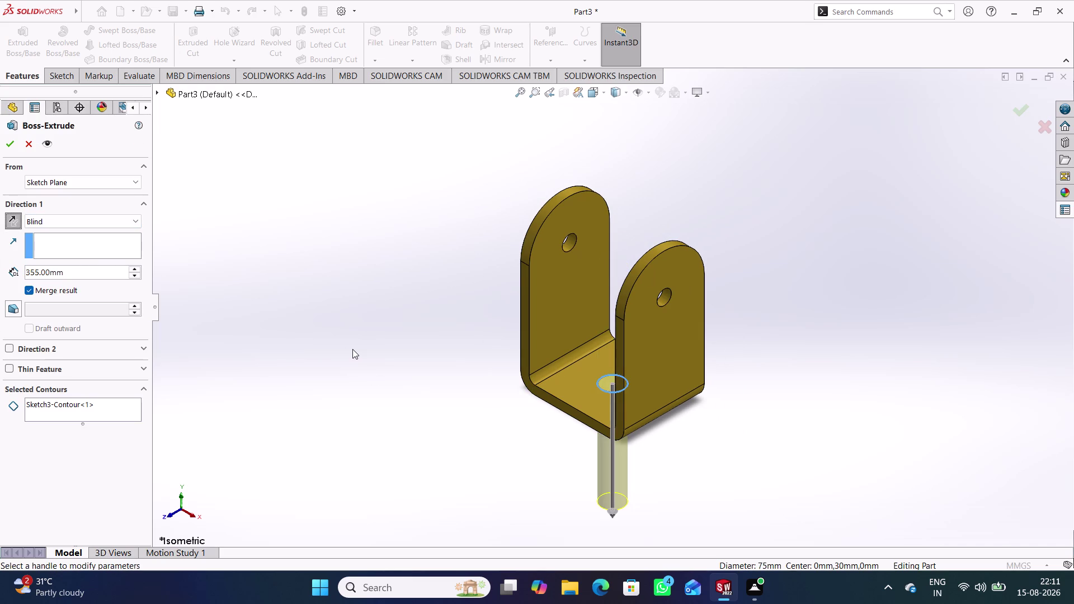
click(373, 352)
click(7, 146)
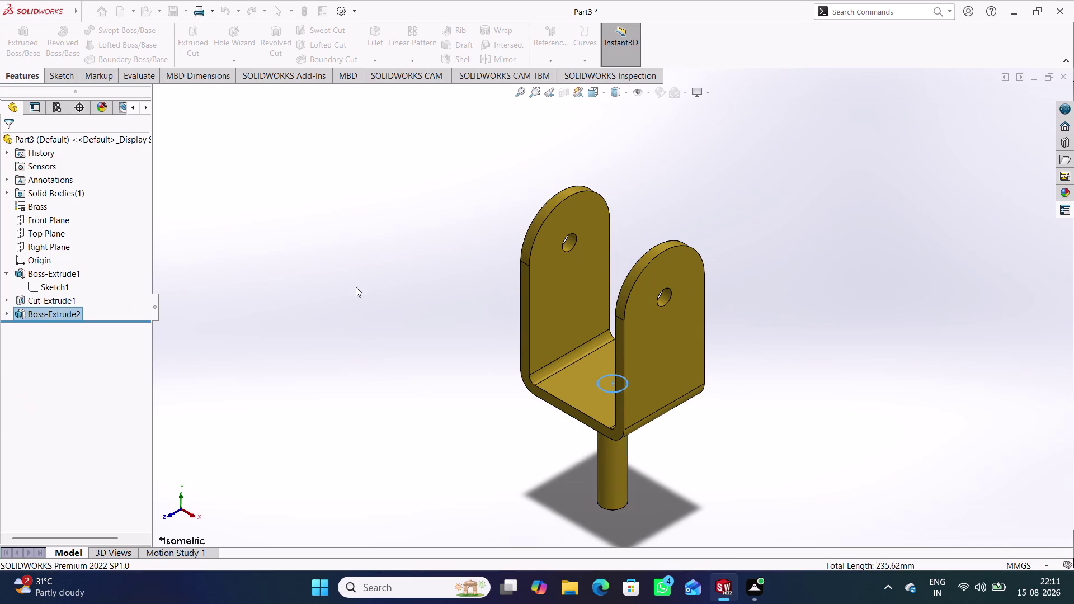
click(393, 330)
middle_drag(395, 332, 431, 267)
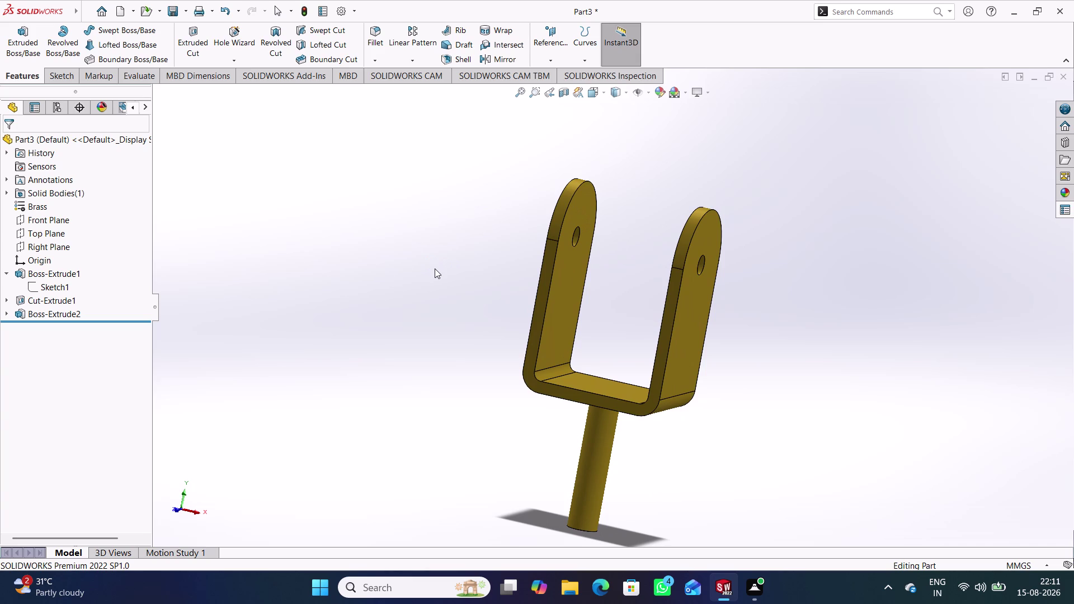
middle_drag(486, 354, 552, 291)
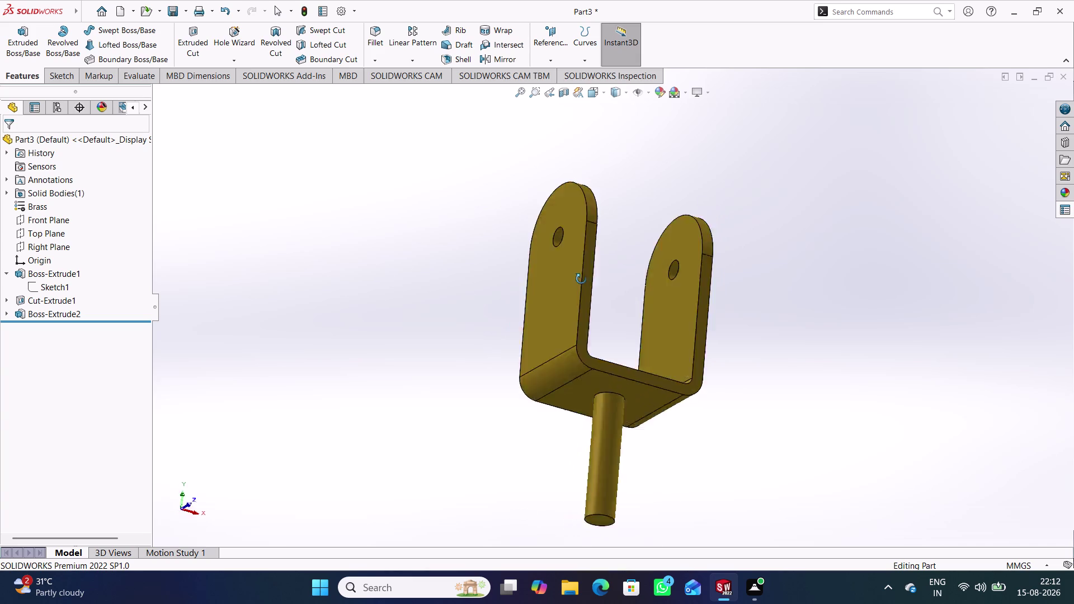
middle_drag(552, 290, 461, 370)
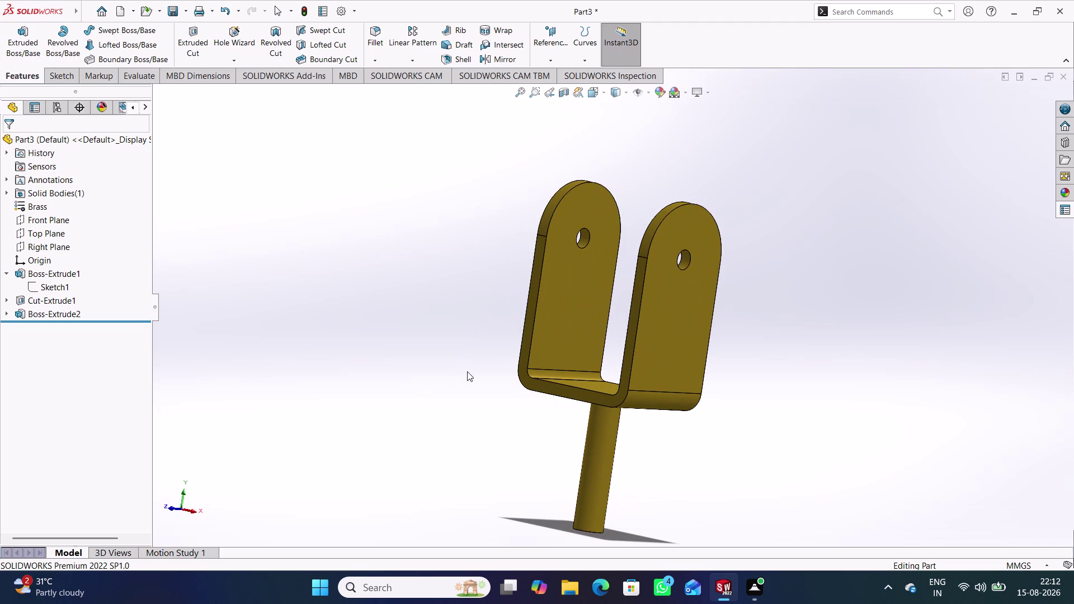
key(ctrl+s)
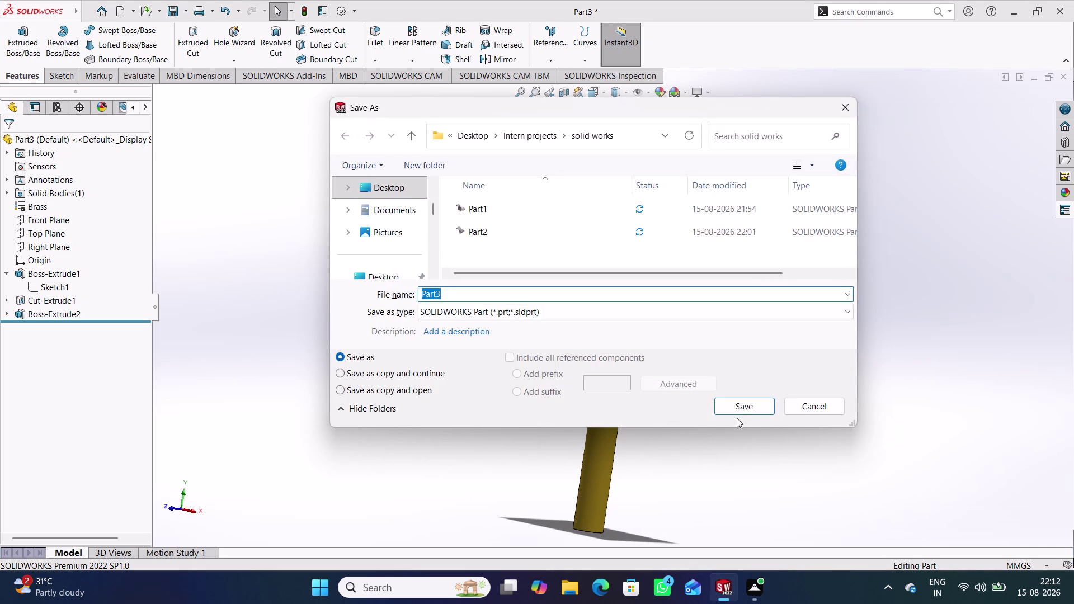
Confirm saving the bracket as Part3, then create new part Part4.
click(741, 411)
click(735, 465)
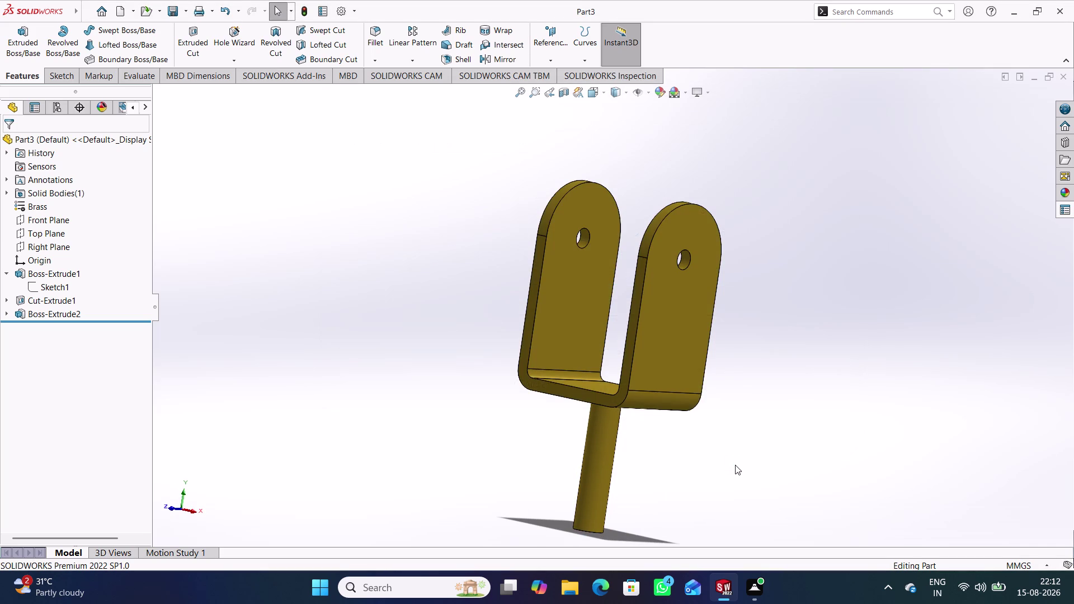
key(ctrl+n)
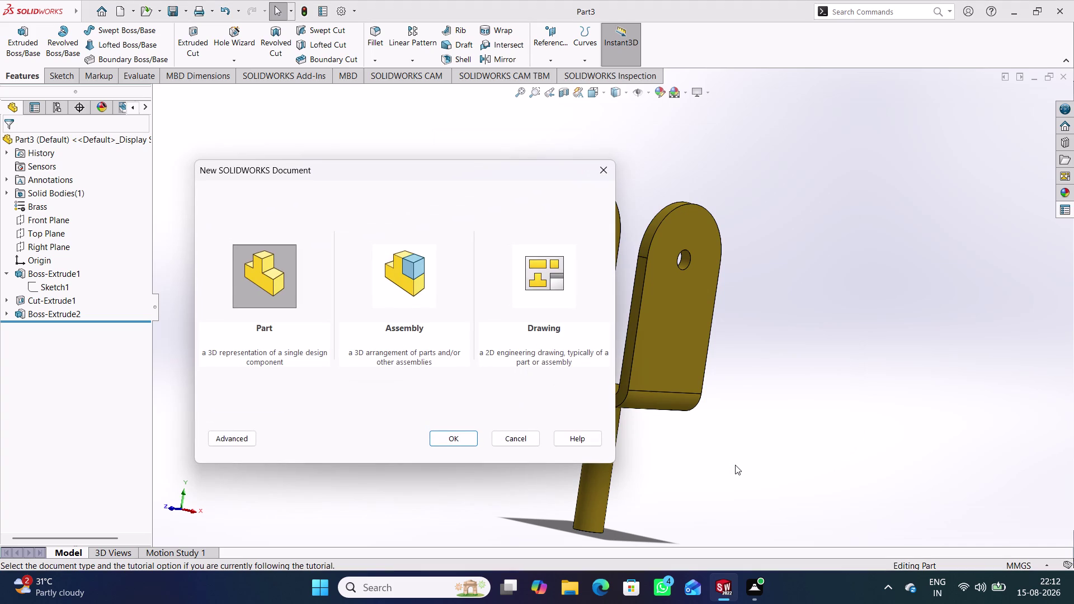
key(Return)
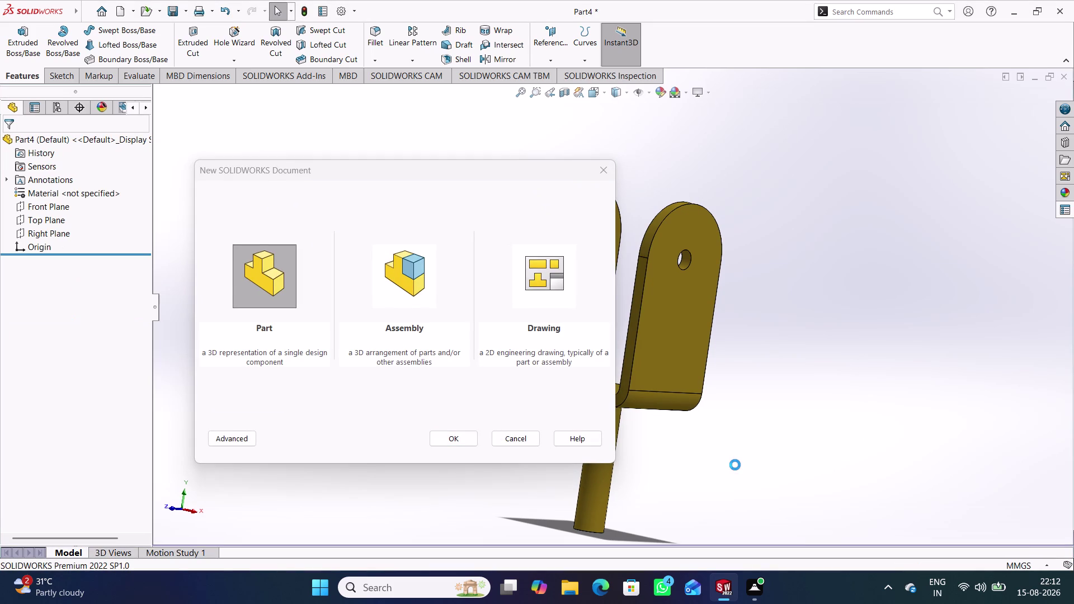